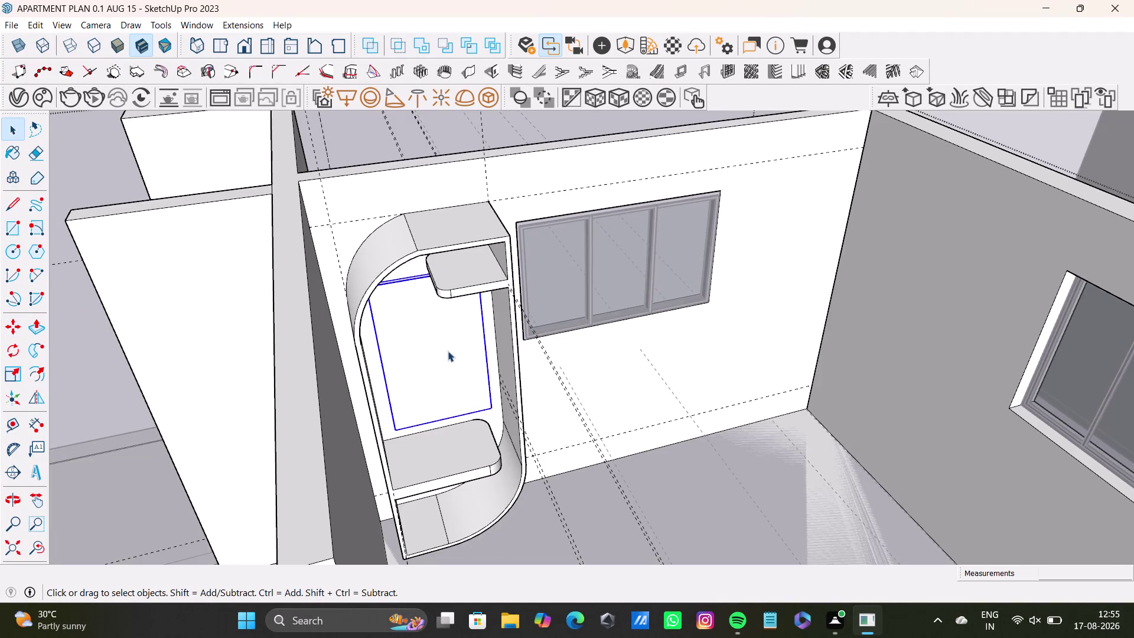
Orbit around the curved shelf unit, then exit its group editing.
middle_drag(590, 331, 486, 353)
middle_drag(538, 346, 406, 364)
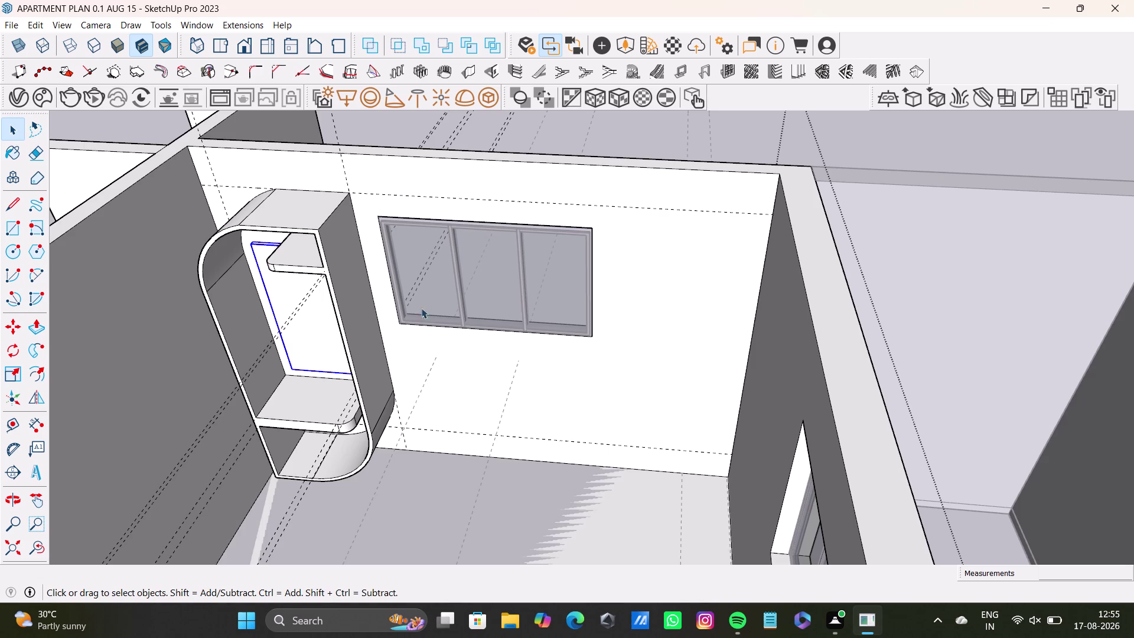
scroll(down, 3)
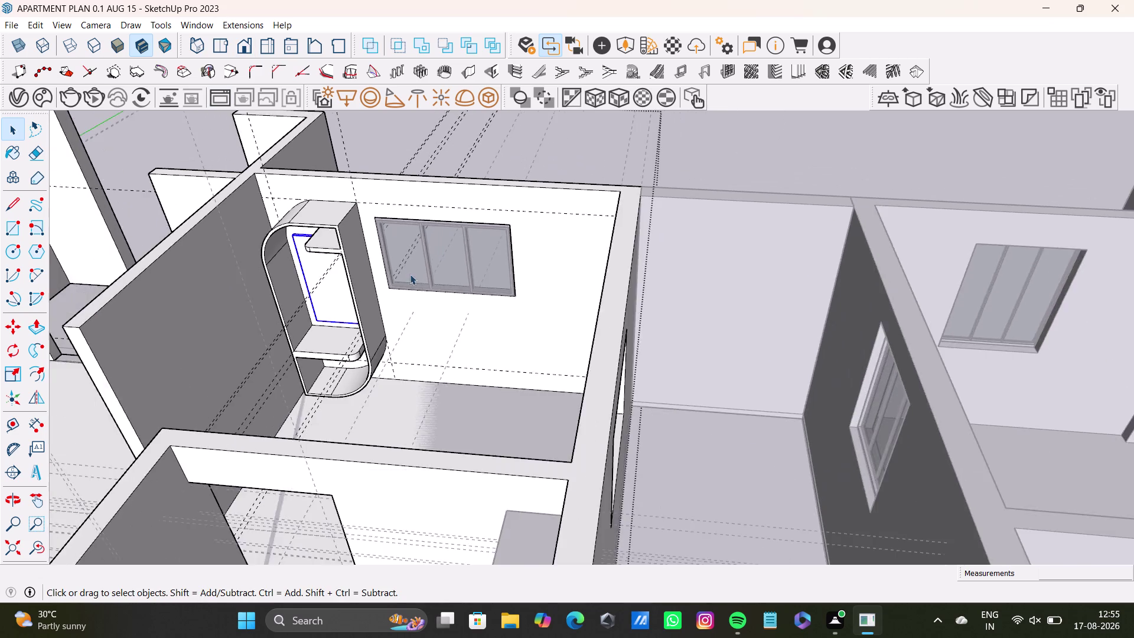
middle_drag(409, 277, 609, 305)
scroll(up, 3)
middle_drag(598, 314, 624, 365)
scroll(down, 3)
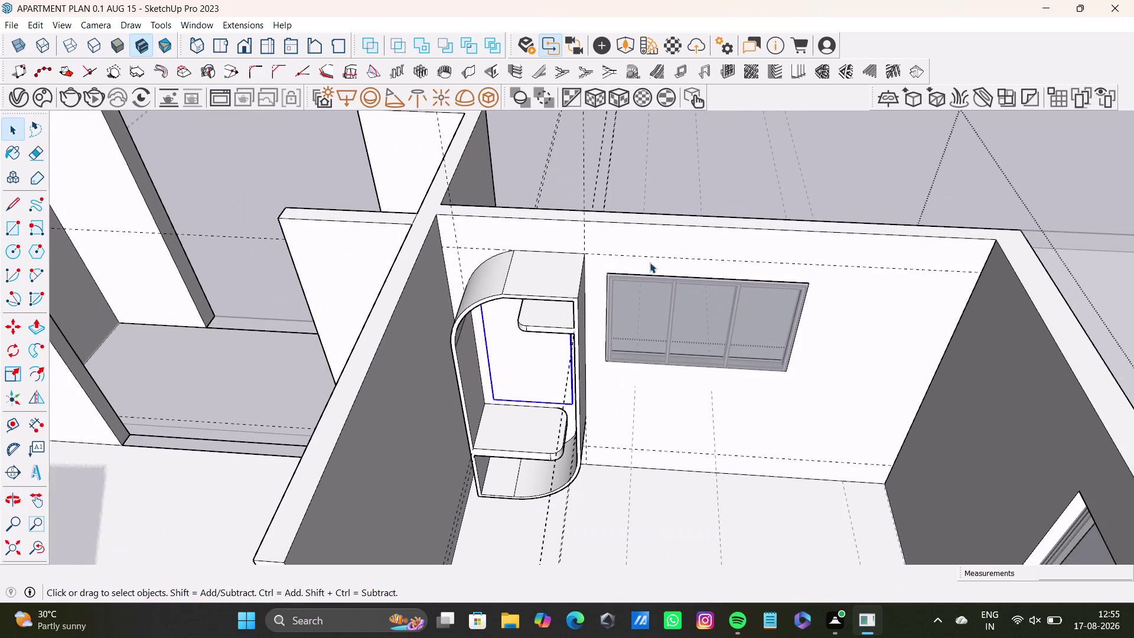
key(space)
double_click(707, 165)
Reframe the view over the whole shelf room and open the Edit menu.
middle_drag(638, 366, 581, 343)
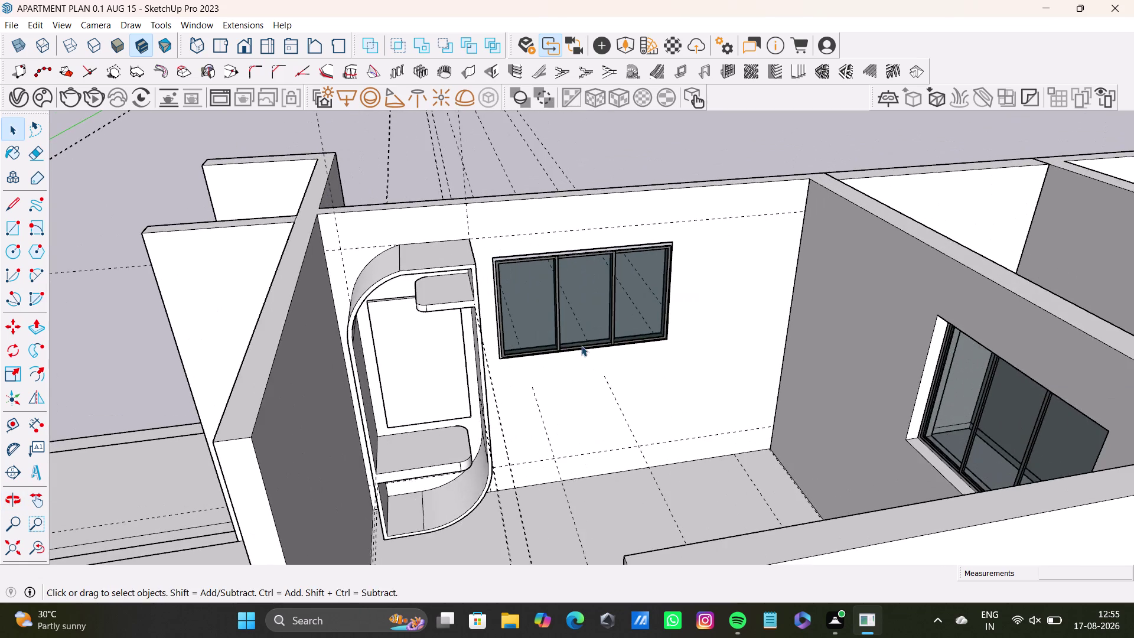
middle_drag(581, 345, 586, 396)
scroll(up, 3)
middle_drag(482, 422, 468, 370)
middle_drag(670, 412, 638, 420)
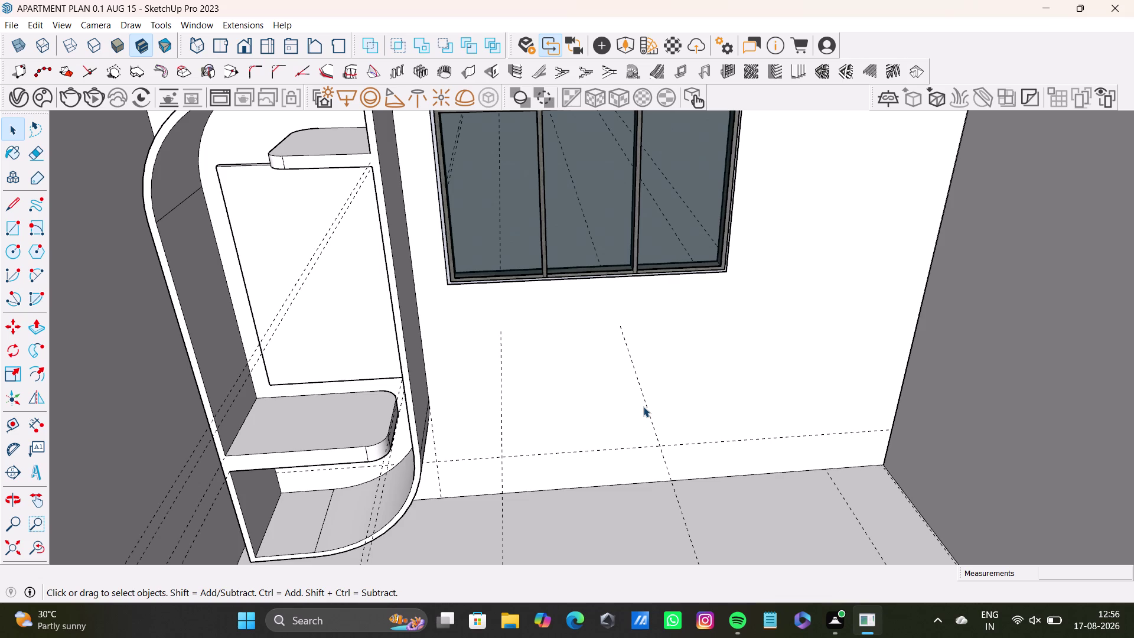
scroll(down, 3)
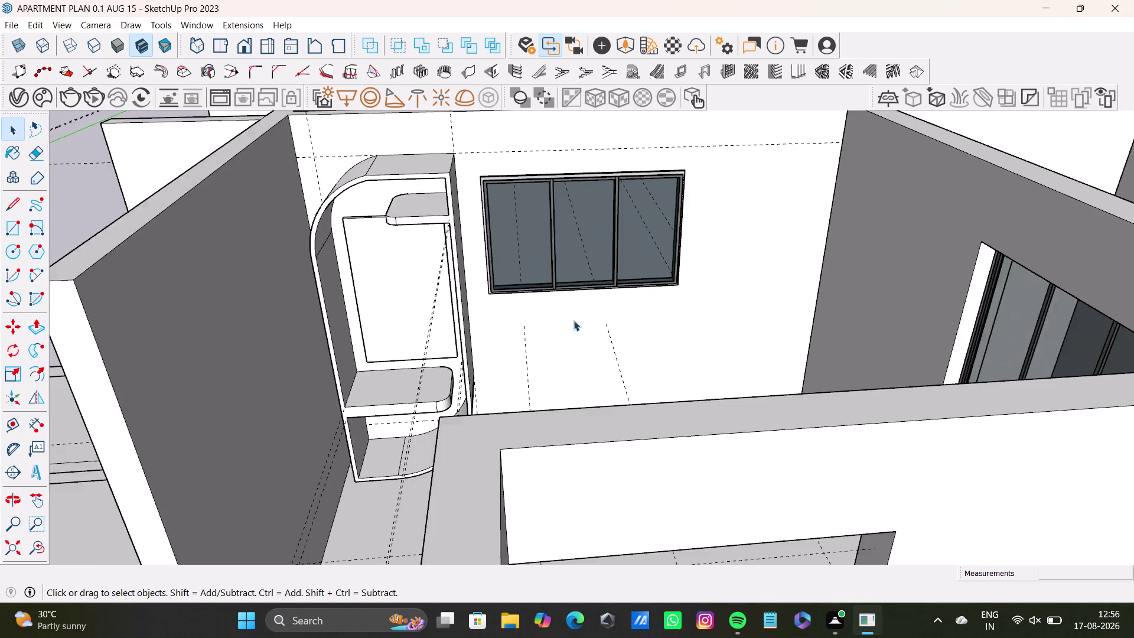
scroll(down, 3)
middle_drag(575, 321, 657, 330)
middle_drag(660, 345, 670, 466)
scroll(up, 3)
middle_drag(678, 305, 608, 348)
middle_drag(710, 350, 635, 356)
drag(30, 21, 37, 20)
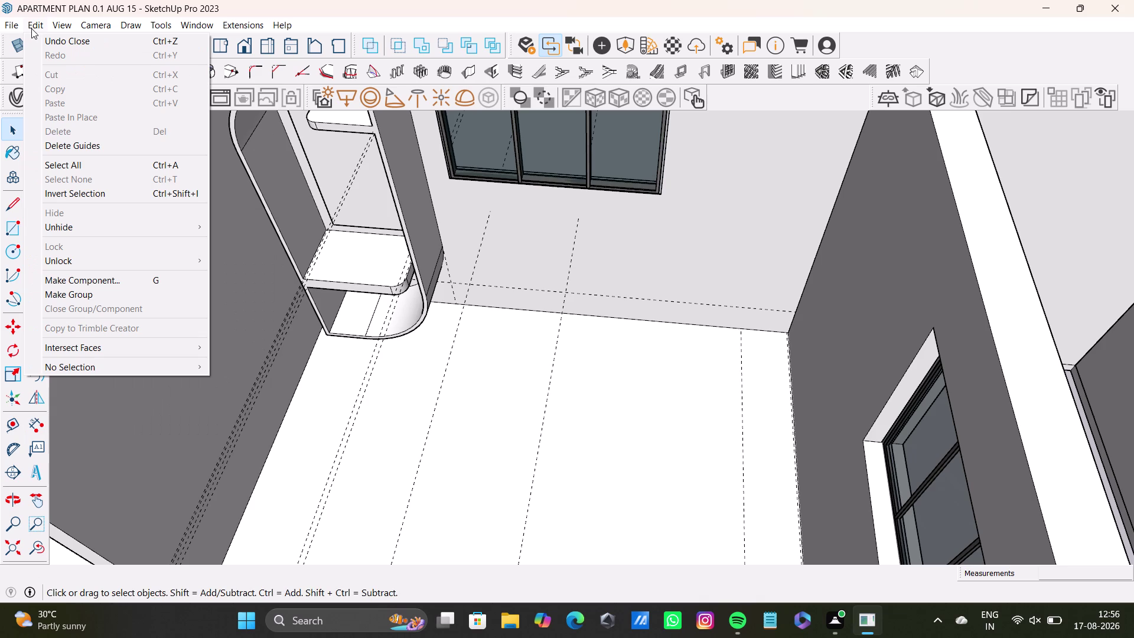
Delete all guides, then orbit out to check the apartment without them.
click(78, 148)
key(space)
scroll(down, 3)
middle_drag(422, 313, 437, 325)
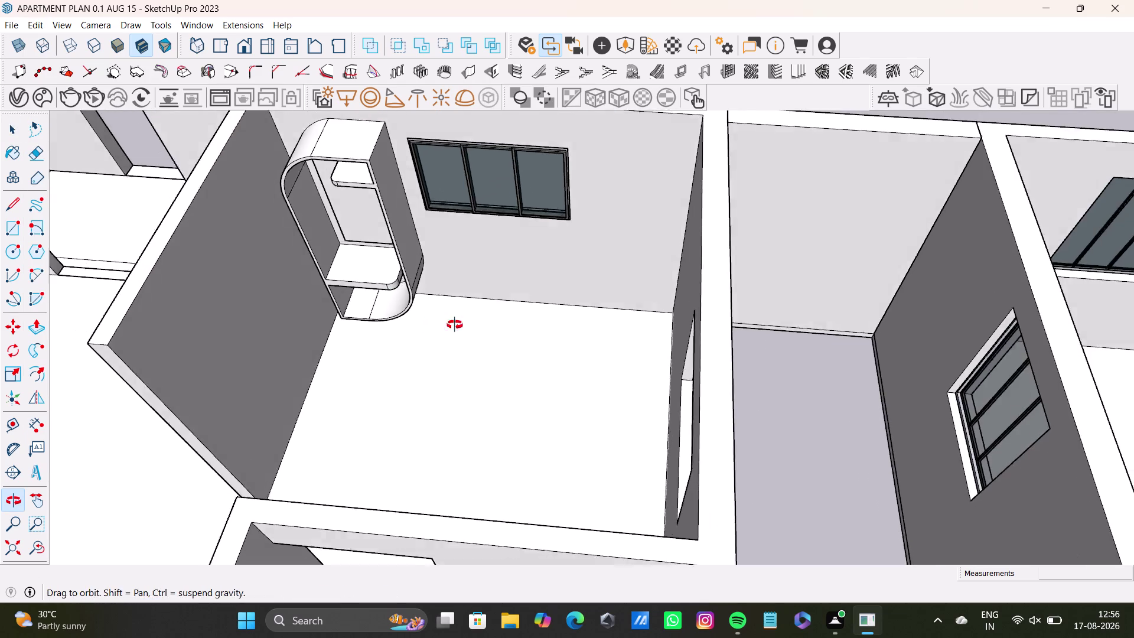
middle_drag(436, 326, 589, 302)
scroll(down, 3)
middle_drag(576, 317, 617, 196)
middle_drag(641, 310, 752, 317)
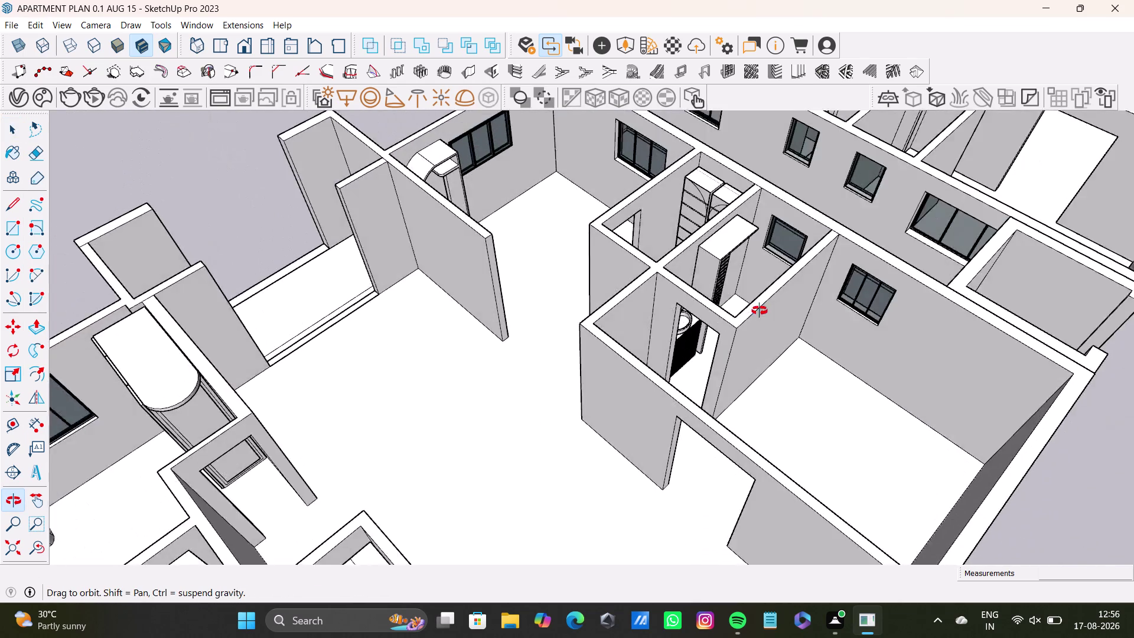
middle_drag(752, 317, 308, 272)
scroll(down, 3)
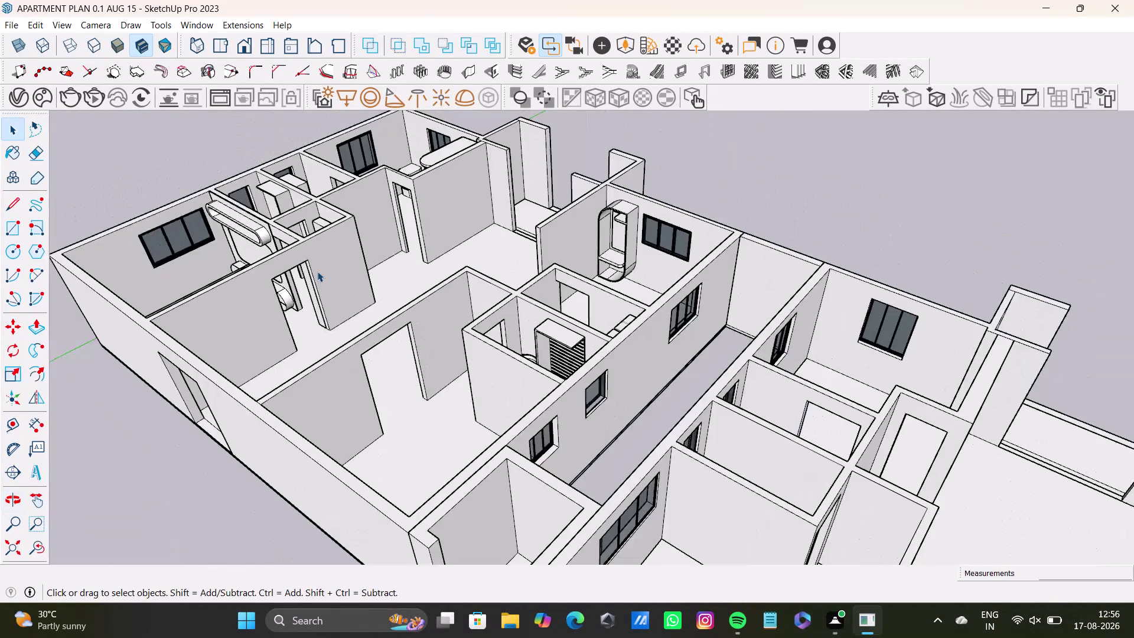
Orbit over the bathroom and central rooms toward the shelf room.
middle_drag(314, 270, 523, 299)
scroll(up, 3)
middle_drag(476, 279, 707, 446)
scroll(down, 3)
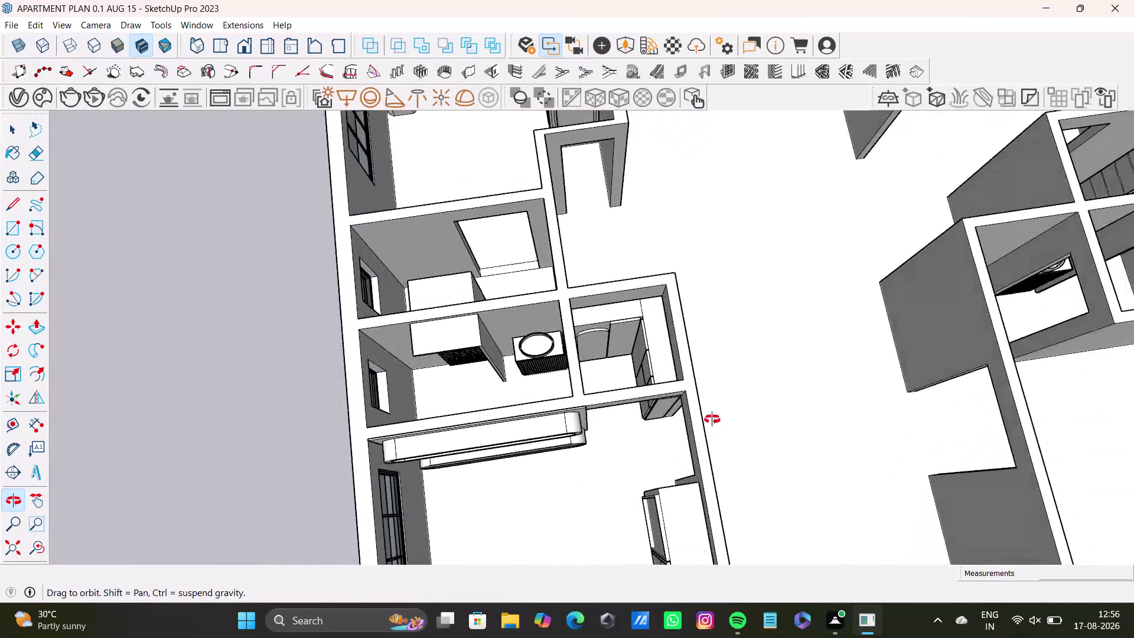
middle_drag(707, 447, 519, 419)
middle_drag(550, 291, 494, 446)
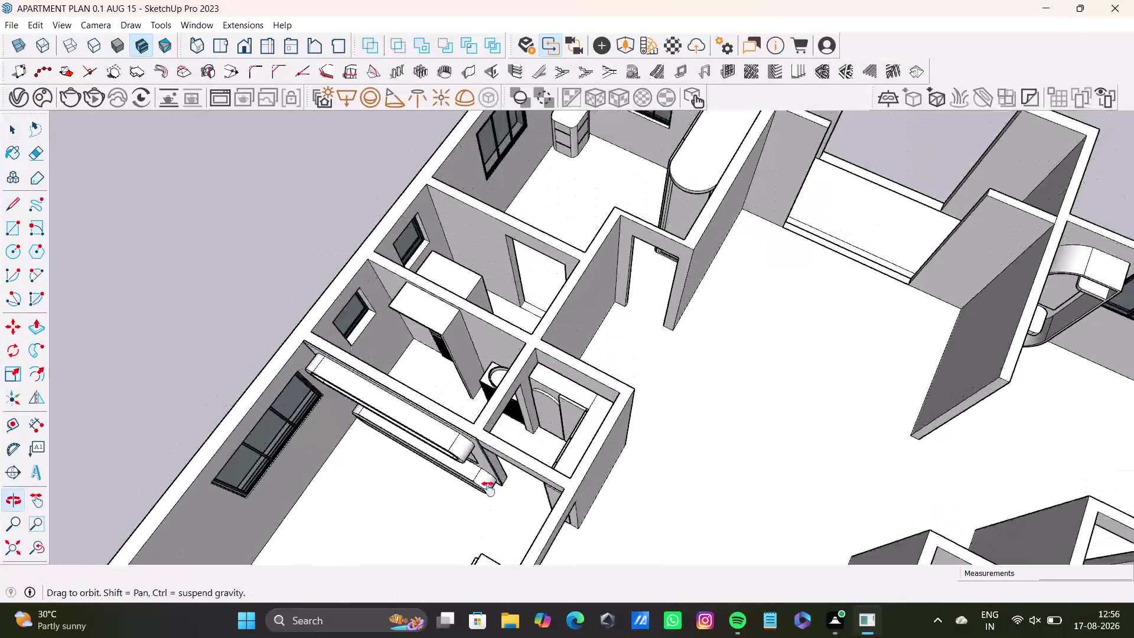
middle_drag(494, 446, 487, 496)
scroll(up, 3)
middle_drag(610, 237, 628, 203)
middle_drag(529, 369, 653, 257)
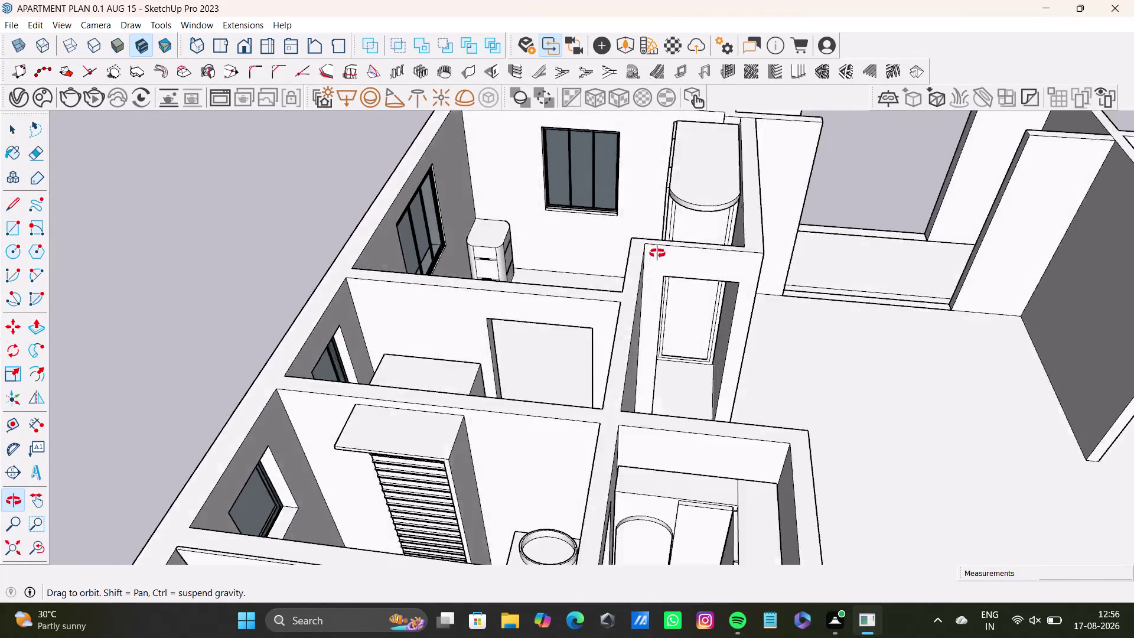
Orbit to view the walls from the side and look down into the rooms.
middle_drag(653, 257, 570, 506)
middle_drag(544, 396, 290, 475)
middle_drag(295, 466, 442, 395)
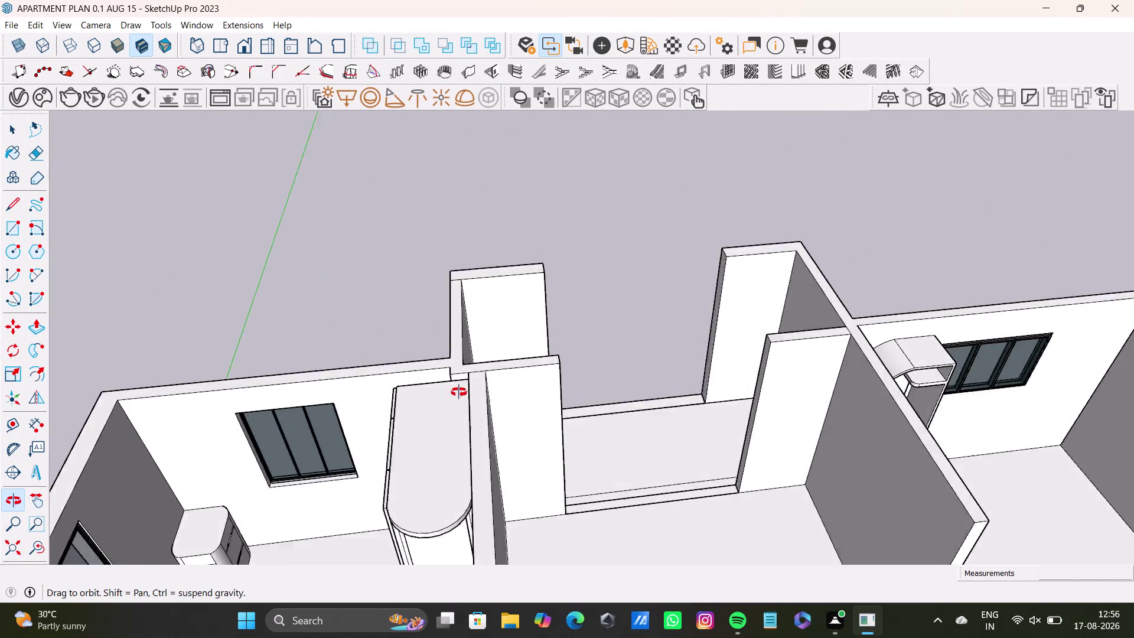
middle_drag(442, 395, 606, 311)
middle_drag(531, 460, 987, 454)
middle_drag(961, 394, 723, 490)
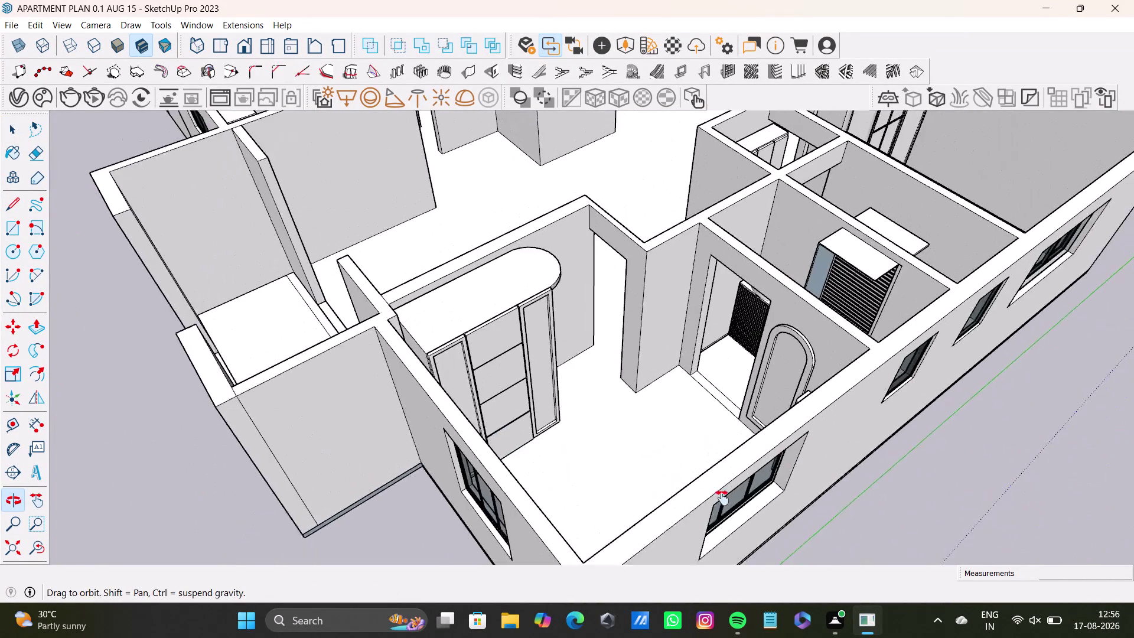
Orbit over the bathroom fixtures and back out to the full apartment.
middle_drag(722, 490, 716, 536)
middle_drag(717, 536, 263, 507)
middle_drag(572, 425, 457, 554)
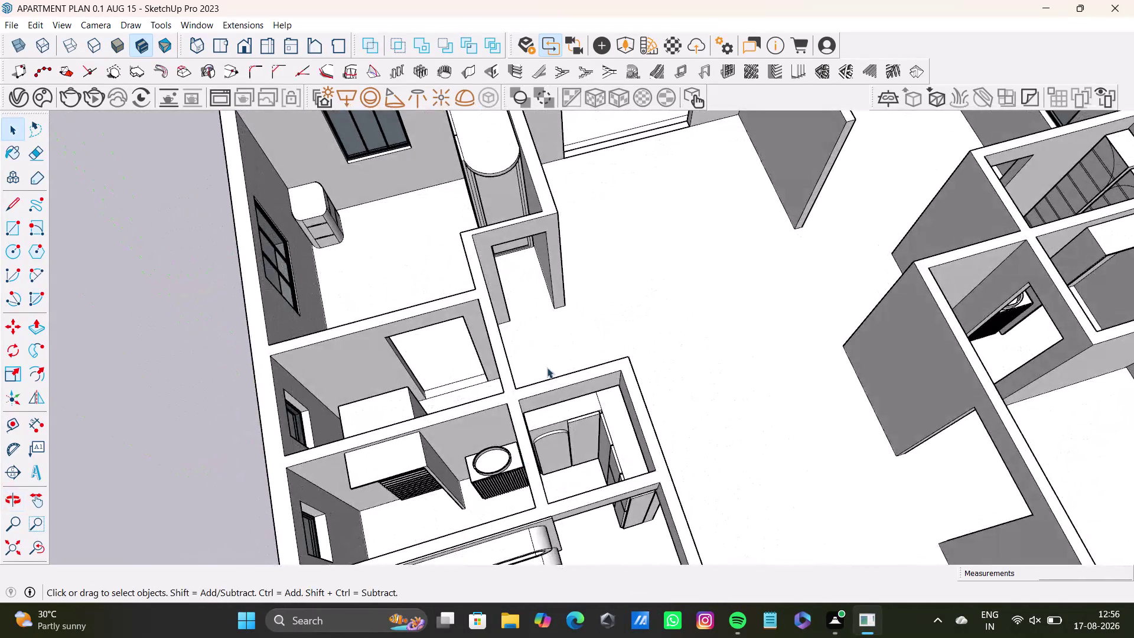
scroll(down, 3)
middle_drag(586, 334, 206, 421)
middle_drag(382, 397, 127, 374)
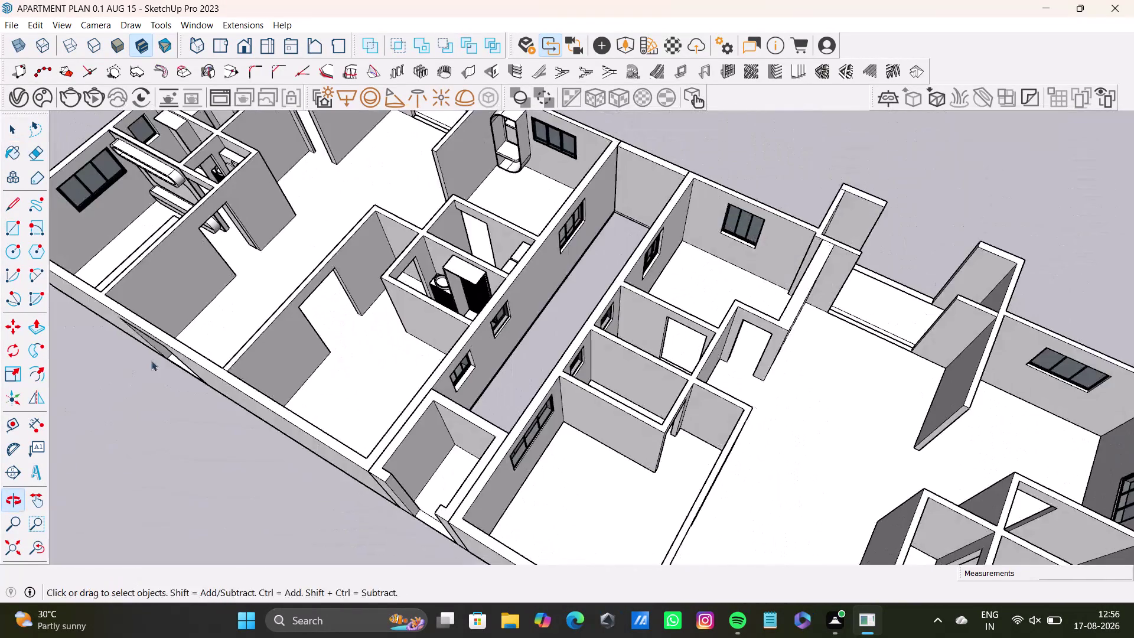
middle_drag(206, 332, 280, 280)
middle_drag(468, 359, 648, 344)
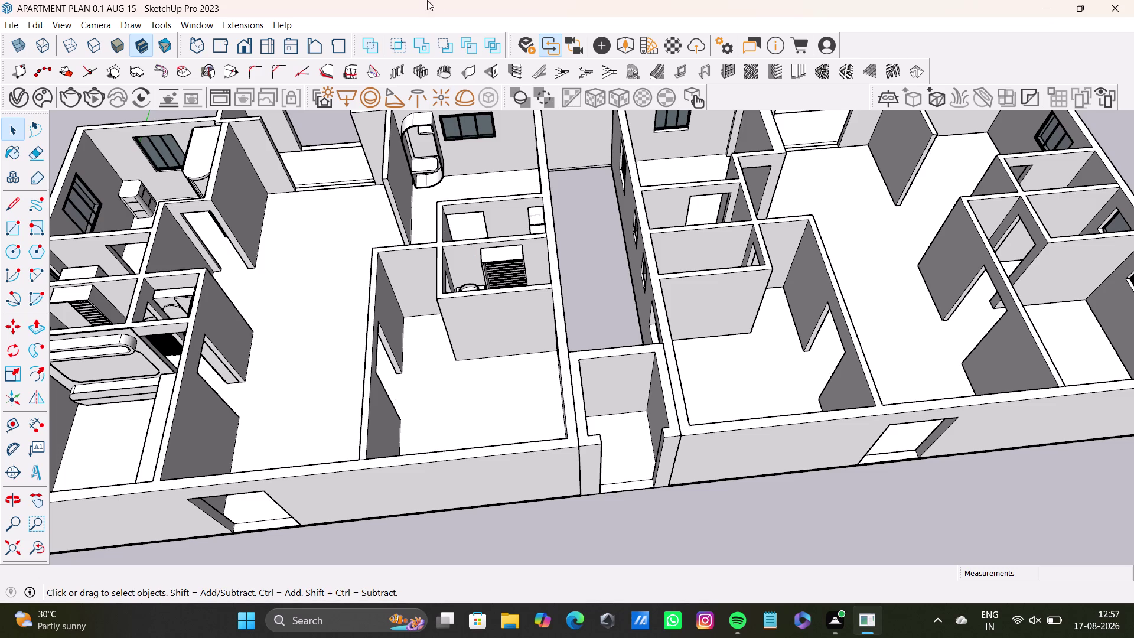
Orbit back toward the room with the curved shelf.
scroll(up, 3)
scroll(up, 3)
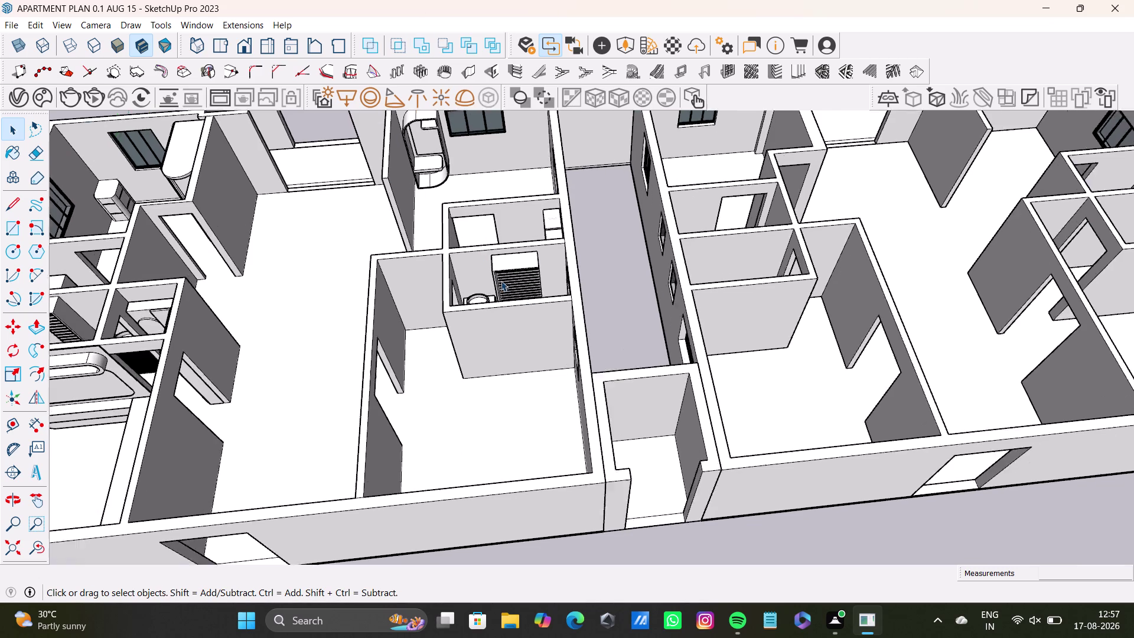
scroll(up, 3)
middle_drag(489, 229, 611, 423)
middle_drag(618, 374, 805, 446)
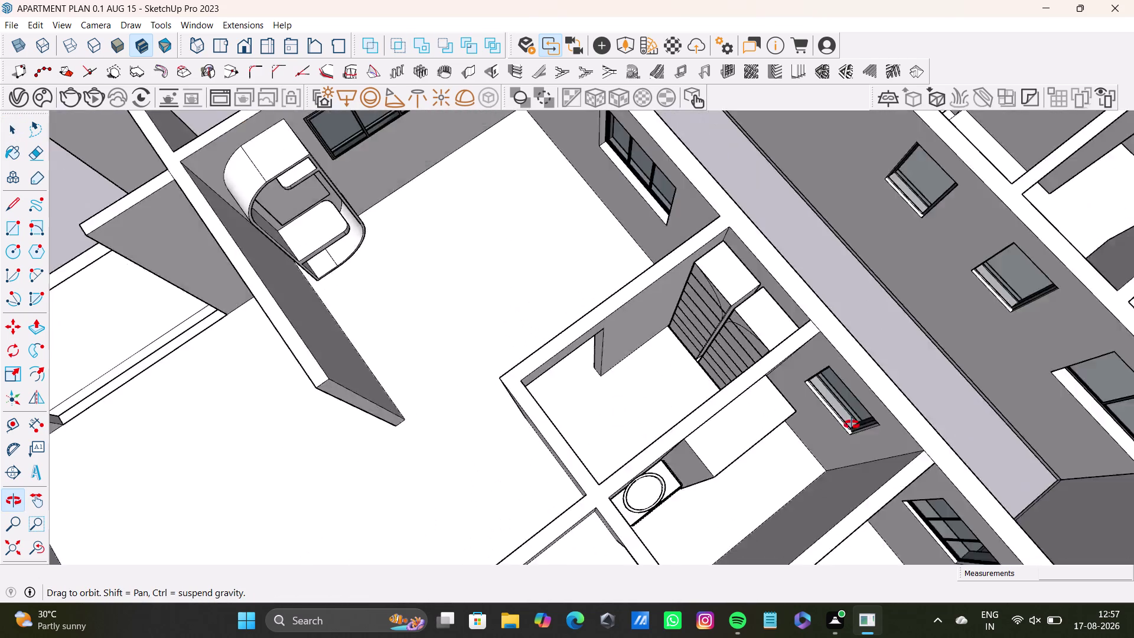
middle_drag(805, 447, 932, 382)
scroll(down, 3)
middle_drag(732, 347, 642, 394)
middle_drag(648, 391, 432, 408)
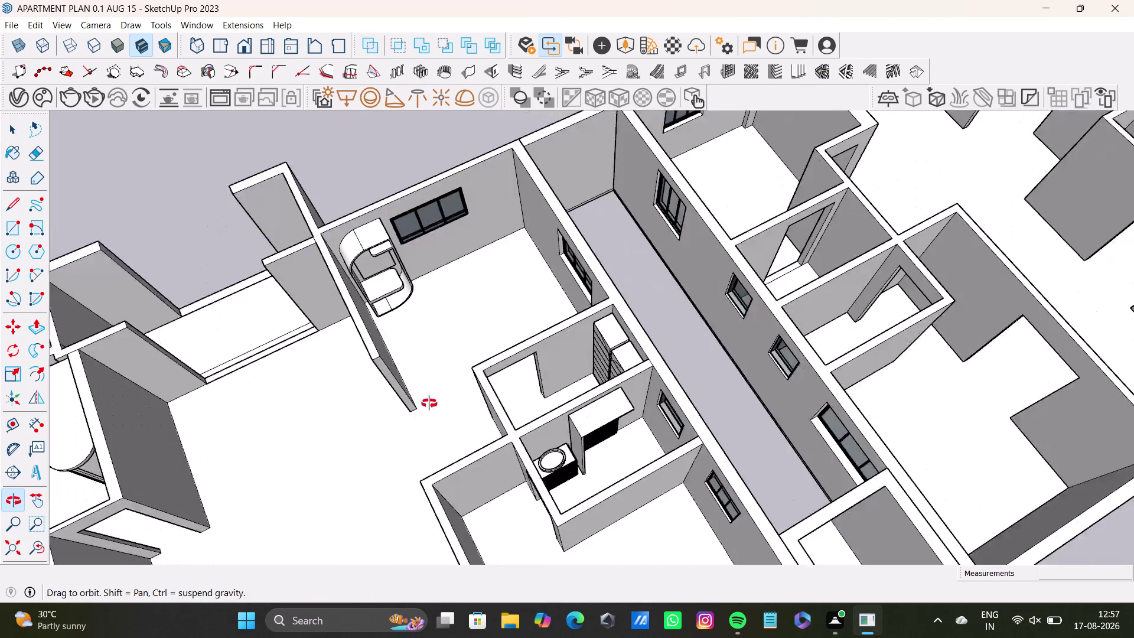
middle_drag(433, 408, 428, 397)
middle_drag(482, 315, 520, 442)
Frame the shelf room and move in close to its window wall.
scroll(up, 3)
middle_drag(497, 424, 375, 411)
scroll(up, 3)
middle_drag(485, 350, 485, 361)
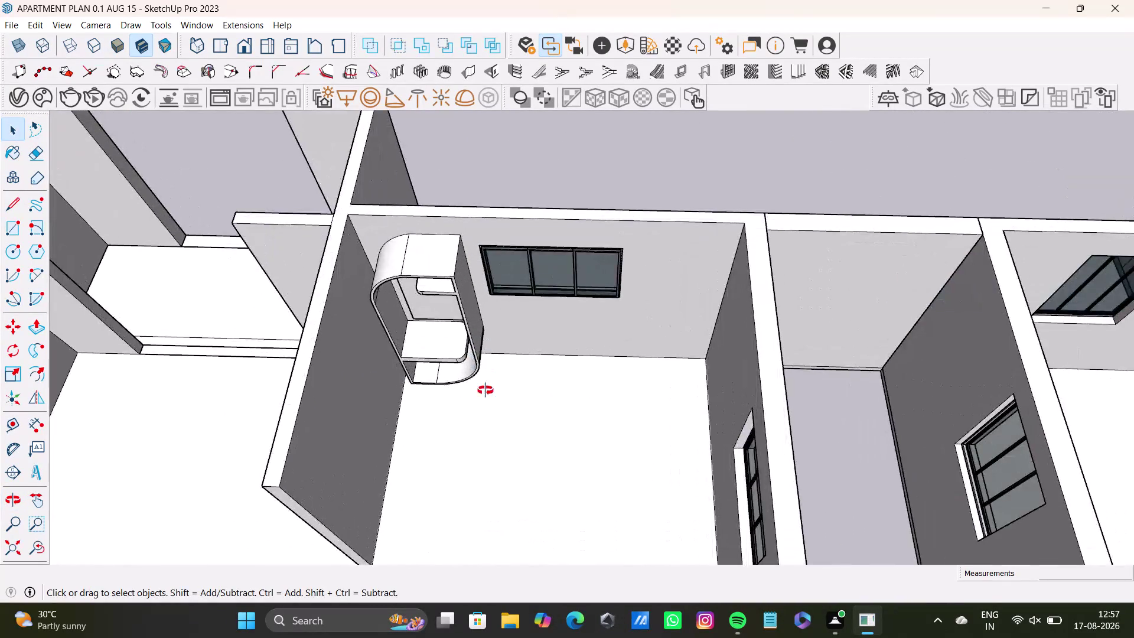
middle_drag(485, 361, 587, 315)
middle_drag(586, 312, 500, 340)
middle_drag(529, 377, 512, 290)
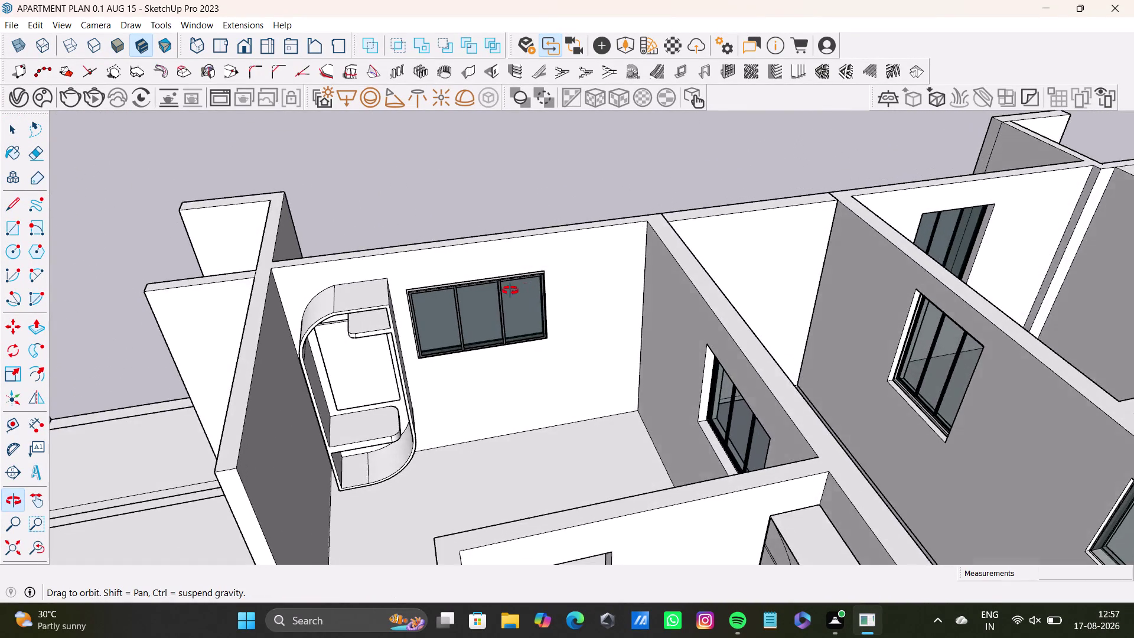
middle_drag(512, 290, 509, 291)
scroll(up, 3)
middle_drag(545, 414, 555, 404)
middle_drag(574, 433, 561, 400)
Open the room's walls group for editing and pick the back wall and floor faces.
double_click(548, 311)
double_click(554, 309)
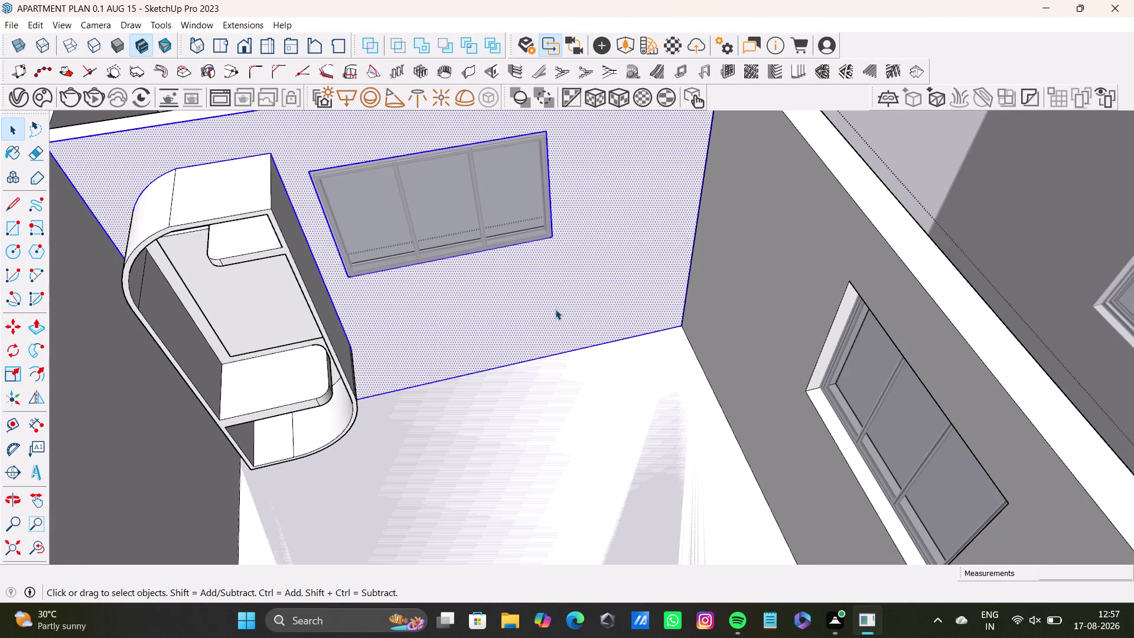
double_click(523, 437)
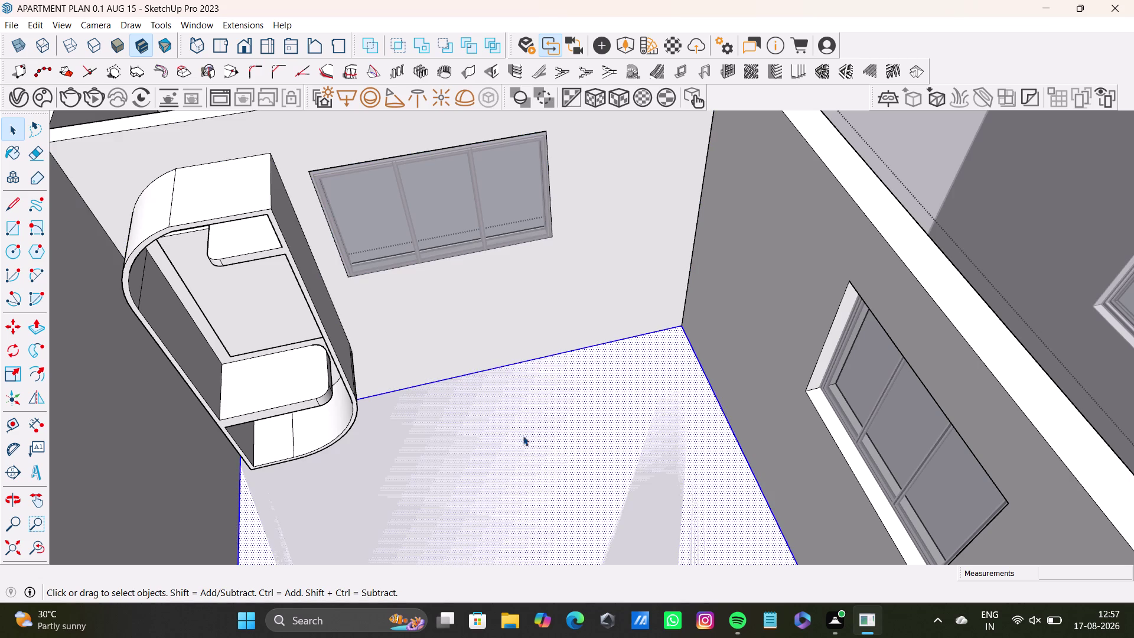
middle_drag(580, 446, 637, 386)
middle_drag(766, 435, 632, 474)
middle_drag(646, 453, 715, 416)
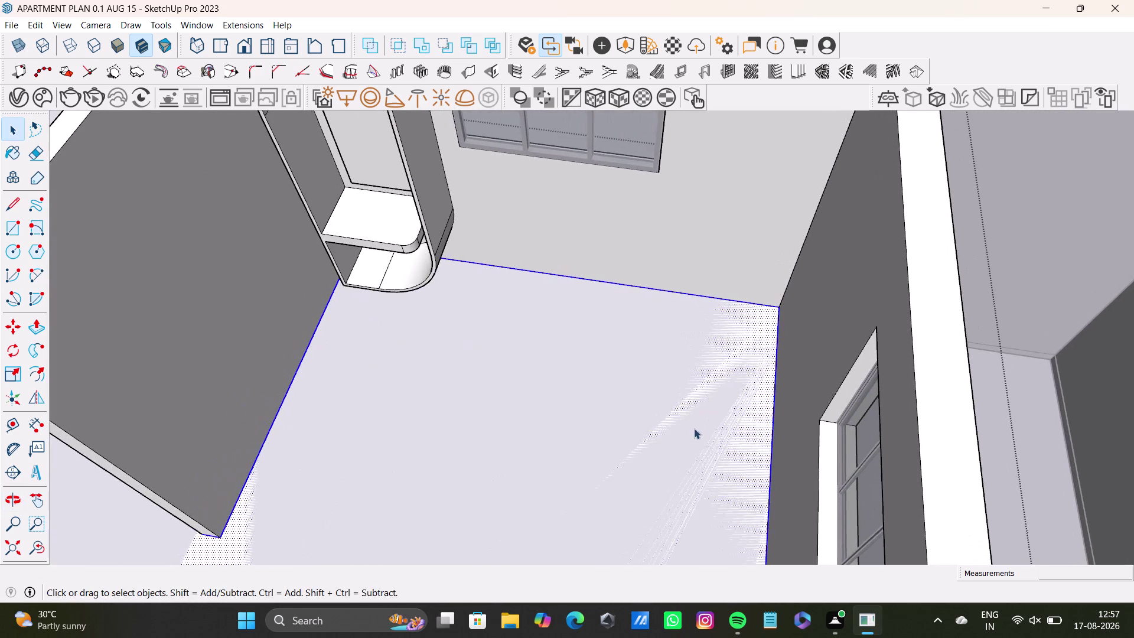
middle_drag(707, 421, 750, 378)
middle_drag(627, 349, 642, 424)
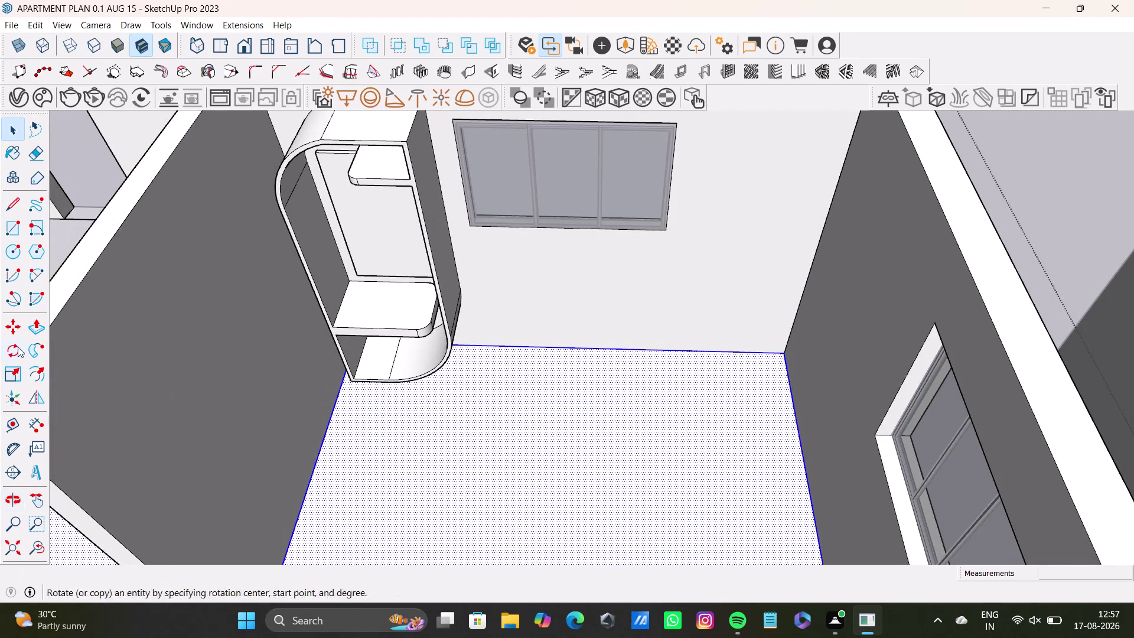
Place a Tape Measure guide off the back wall edge.
click(16, 421)
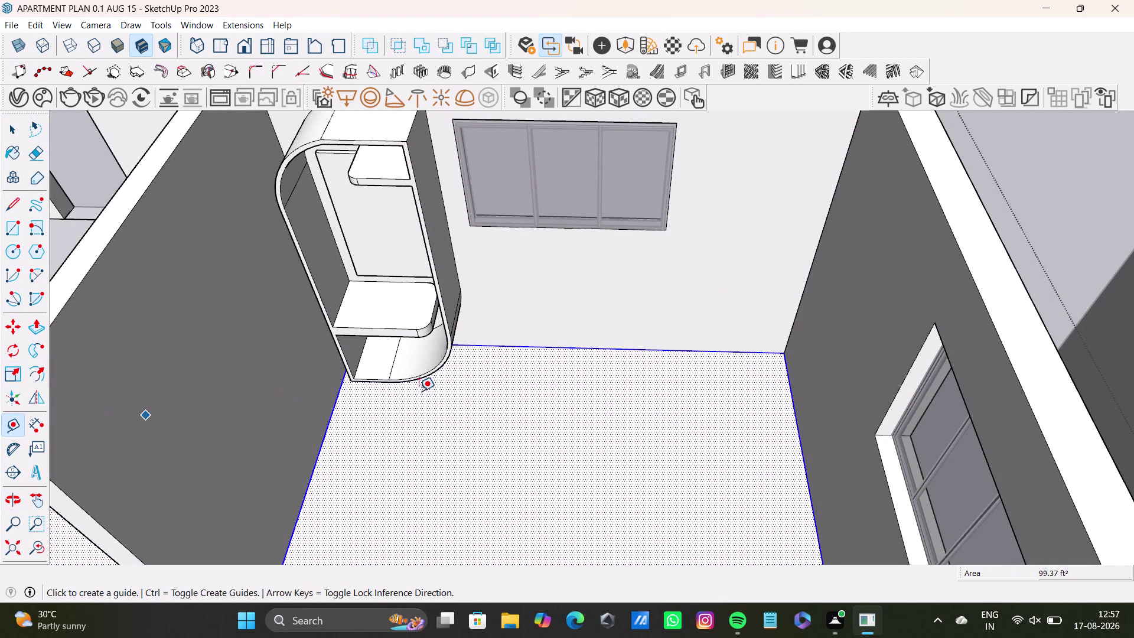
click(458, 264)
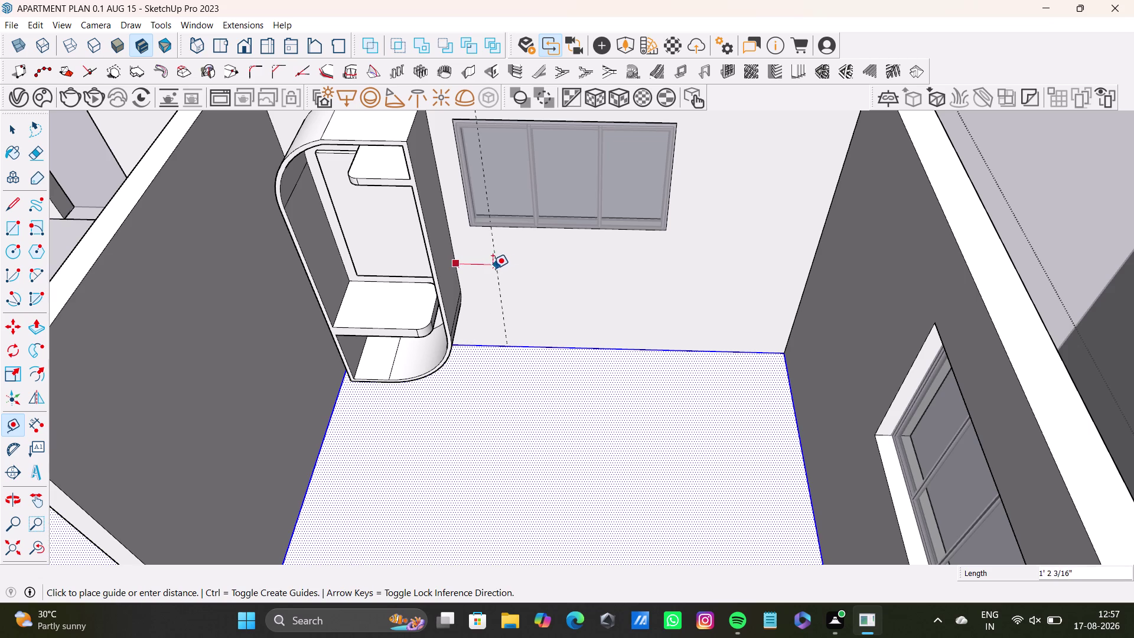
click(476, 270)
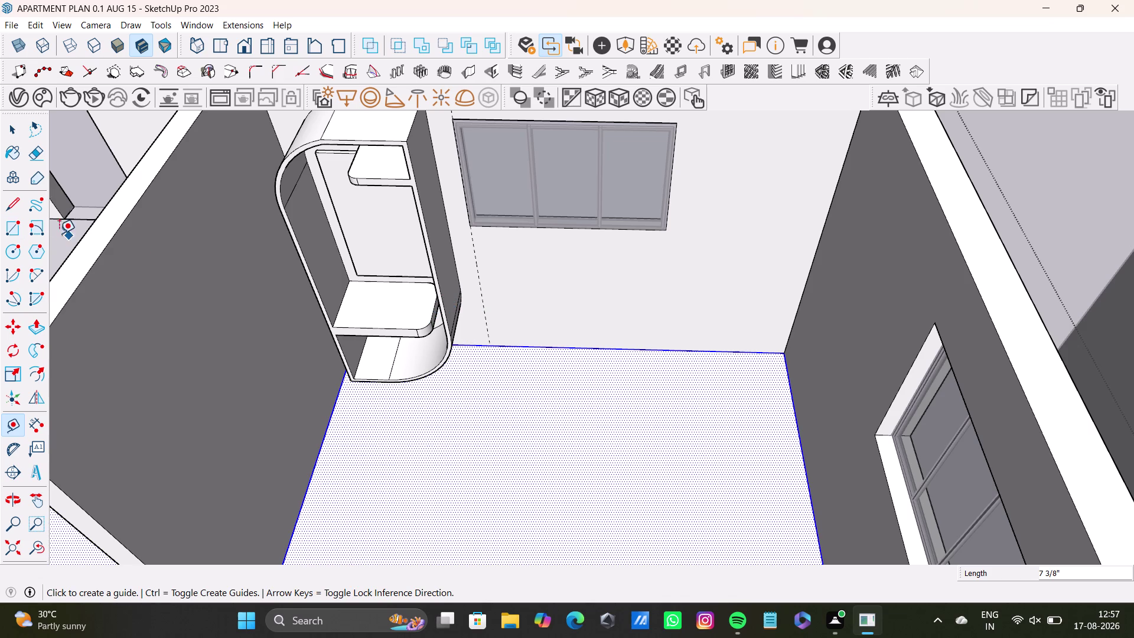
click(8, 228)
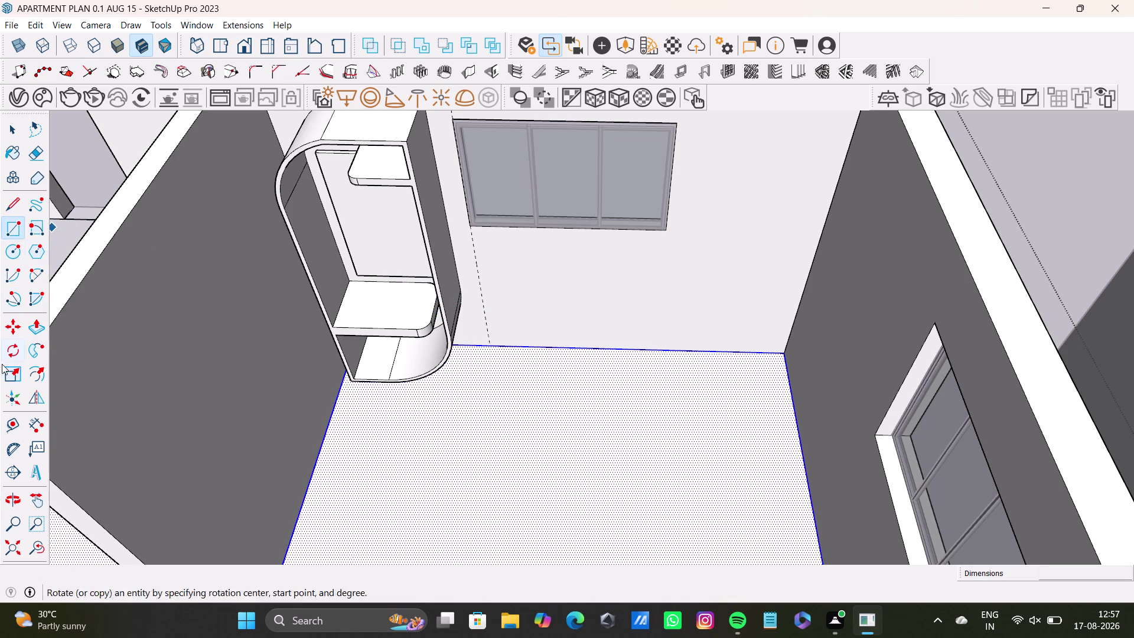
drag(13, 427, 26, 426)
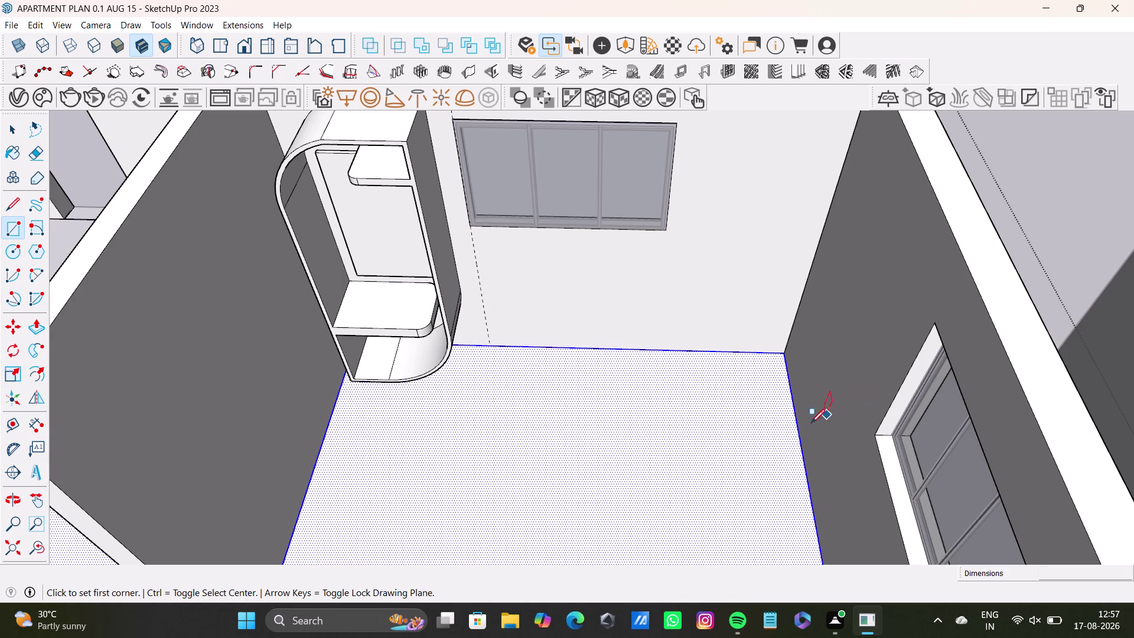
click(801, 429)
key(space)
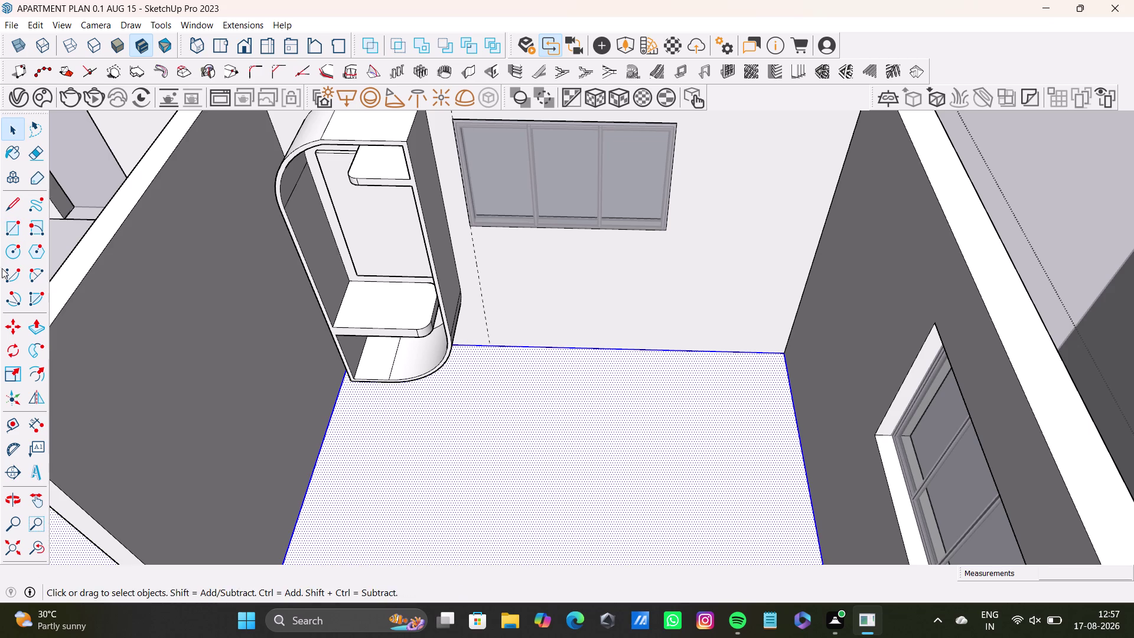
Place a guide line across the floor beside the curved shelf.
drag(10, 429, 32, 425)
drag(15, 427, 20, 426)
drag(793, 407, 763, 409)
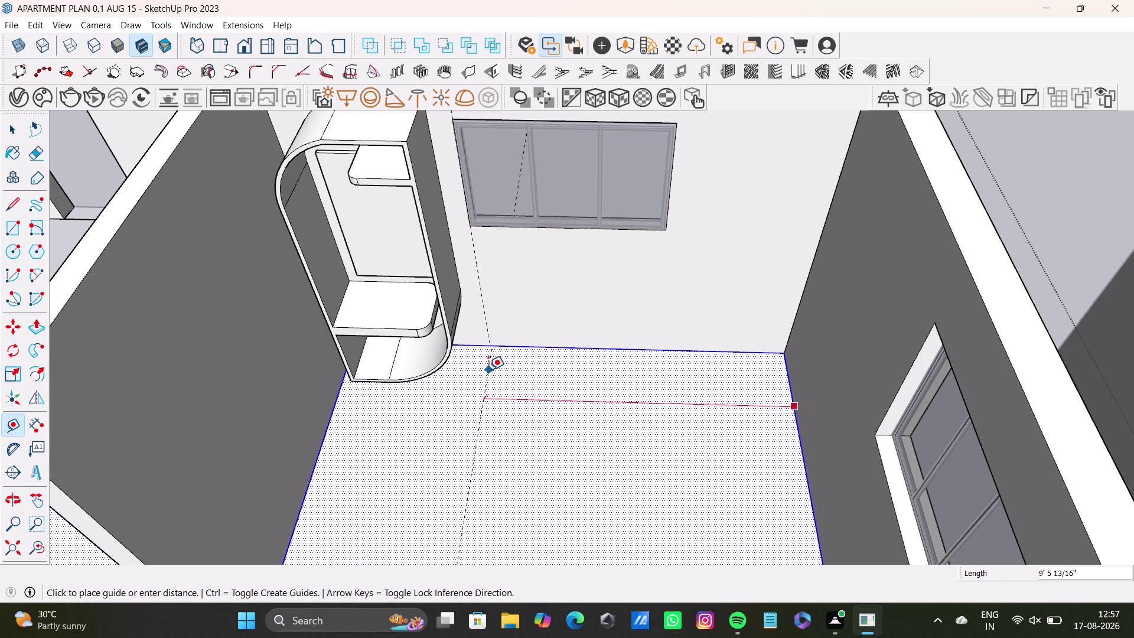
click(486, 368)
scroll(down, 3)
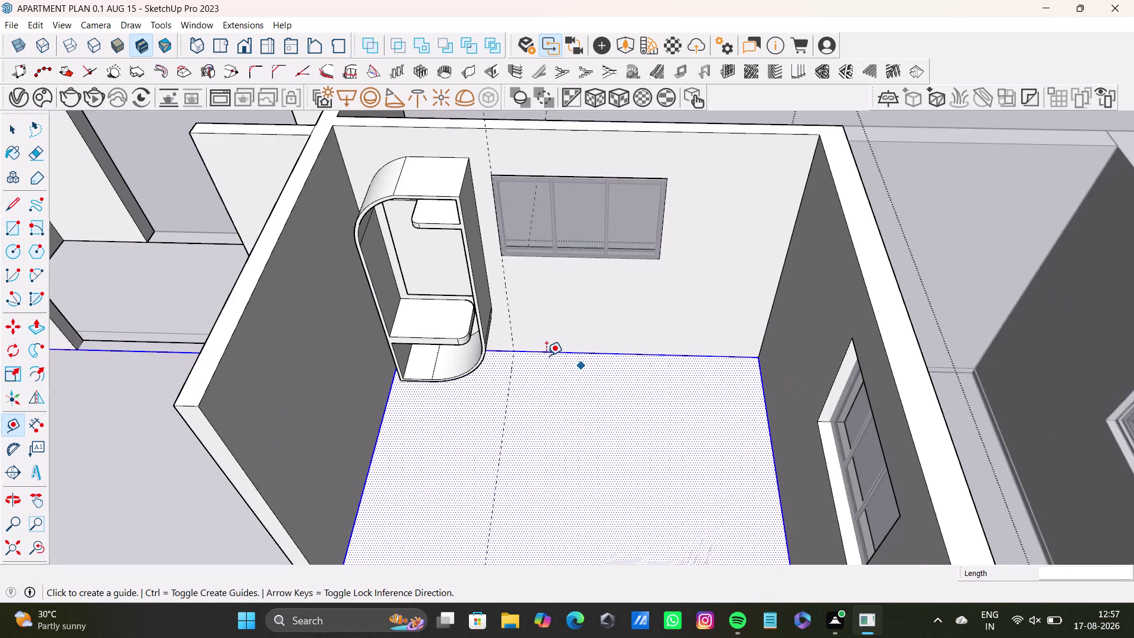
scroll(up, 3)
middle_drag(576, 345, 644, 367)
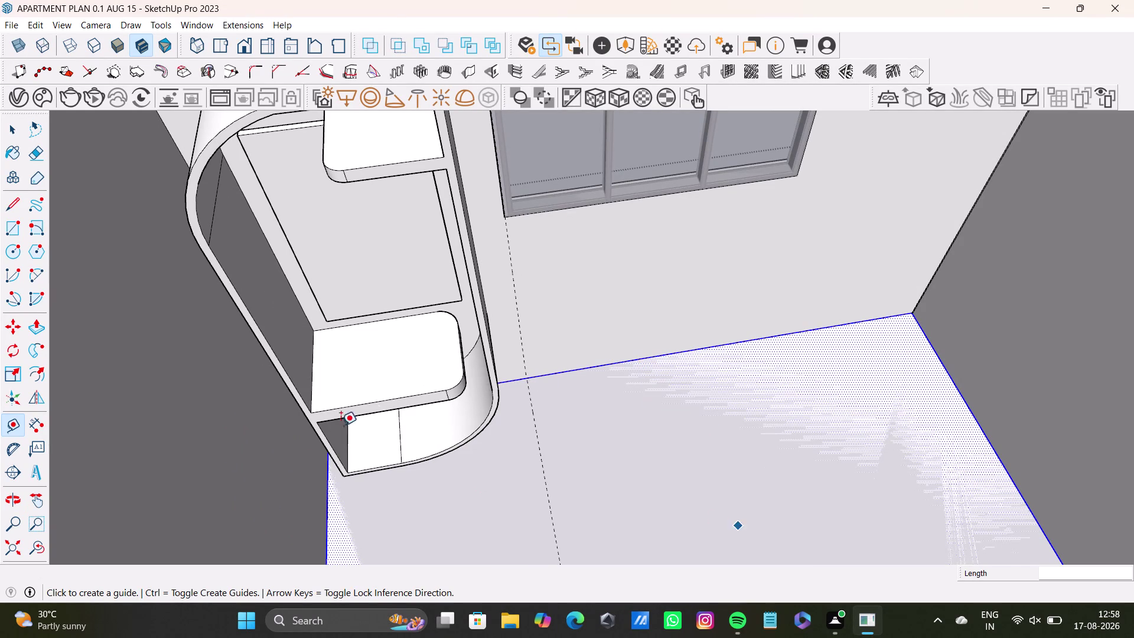
scroll(up, 3)
scroll(down, 3)
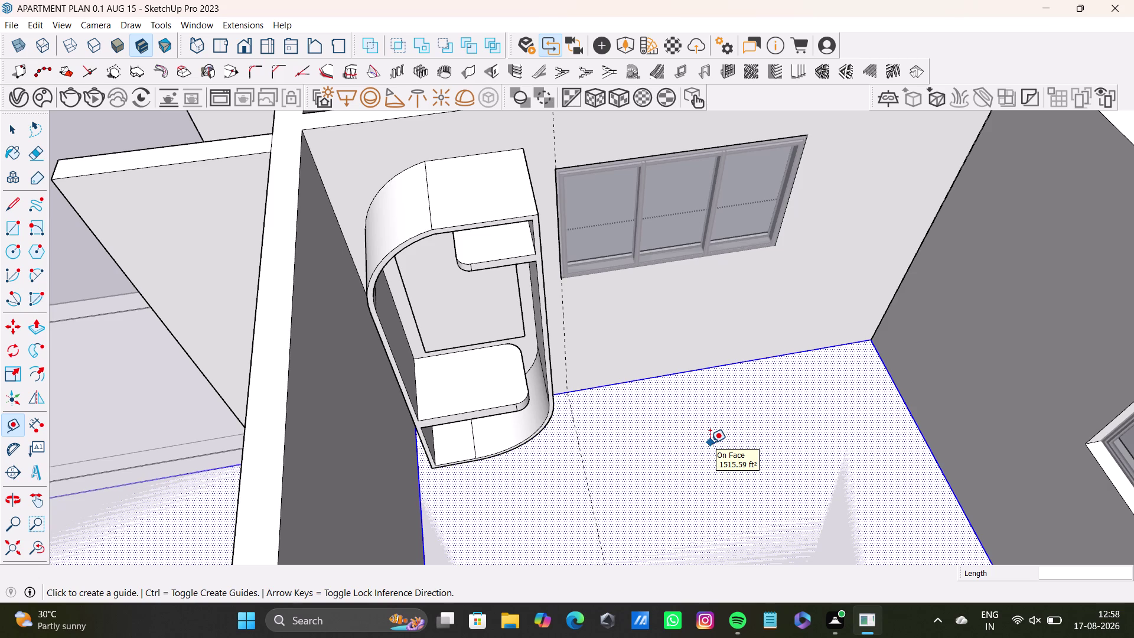
scroll(up, 3)
scroll(down, 3)
scroll(down, 3)
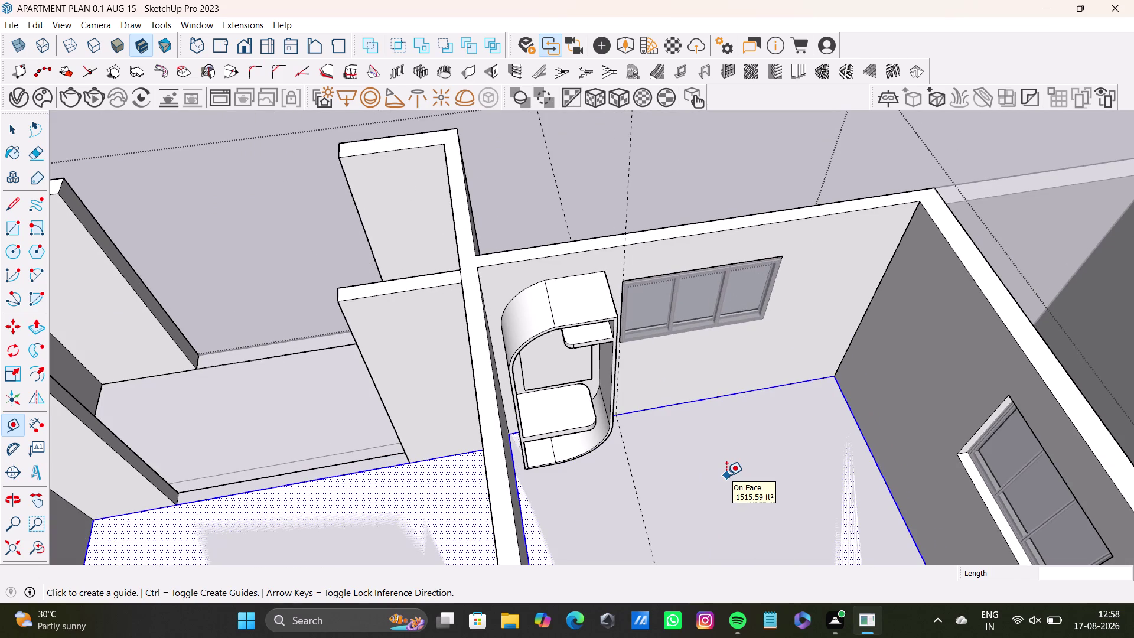
scroll(down, 3)
scroll(up, 3)
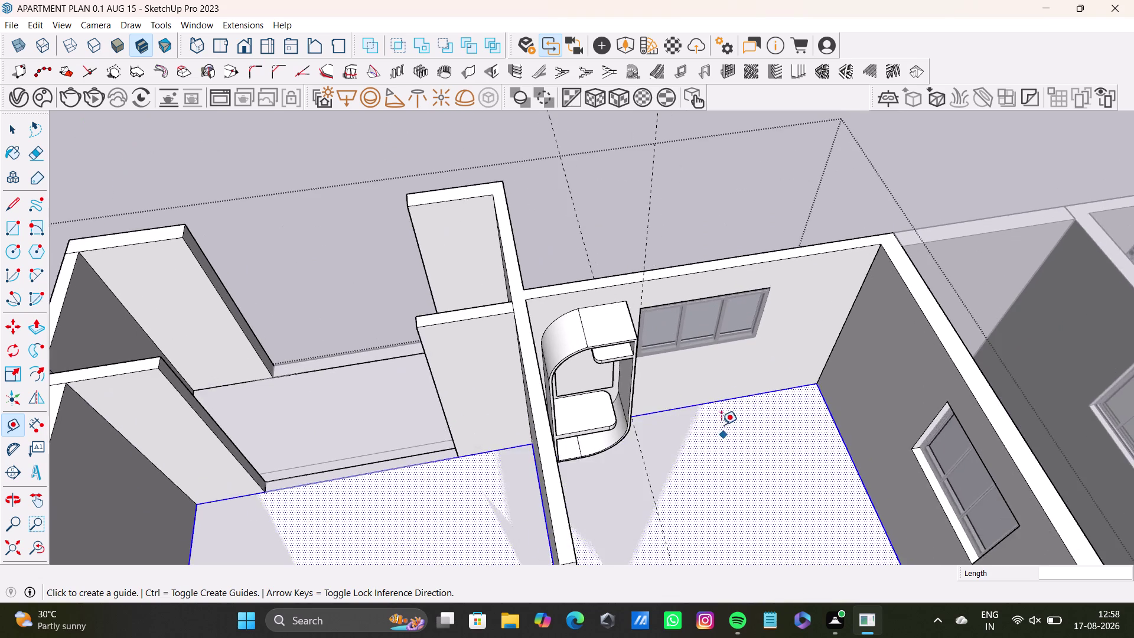
scroll(up, 3)
middle_drag(708, 426, 687, 431)
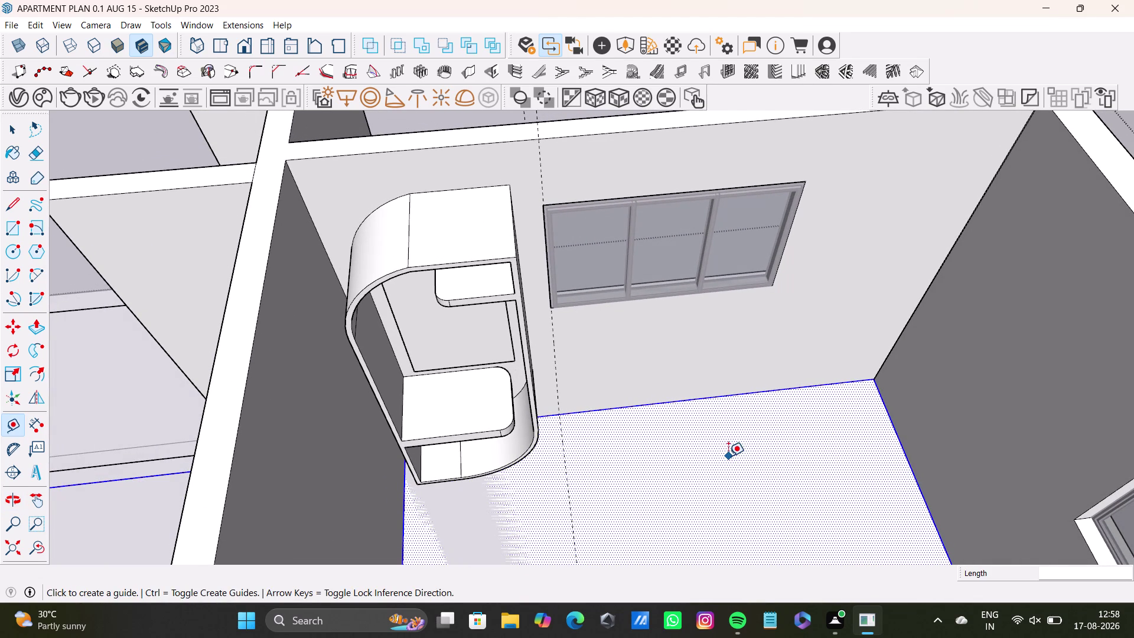
scroll(down, 3)
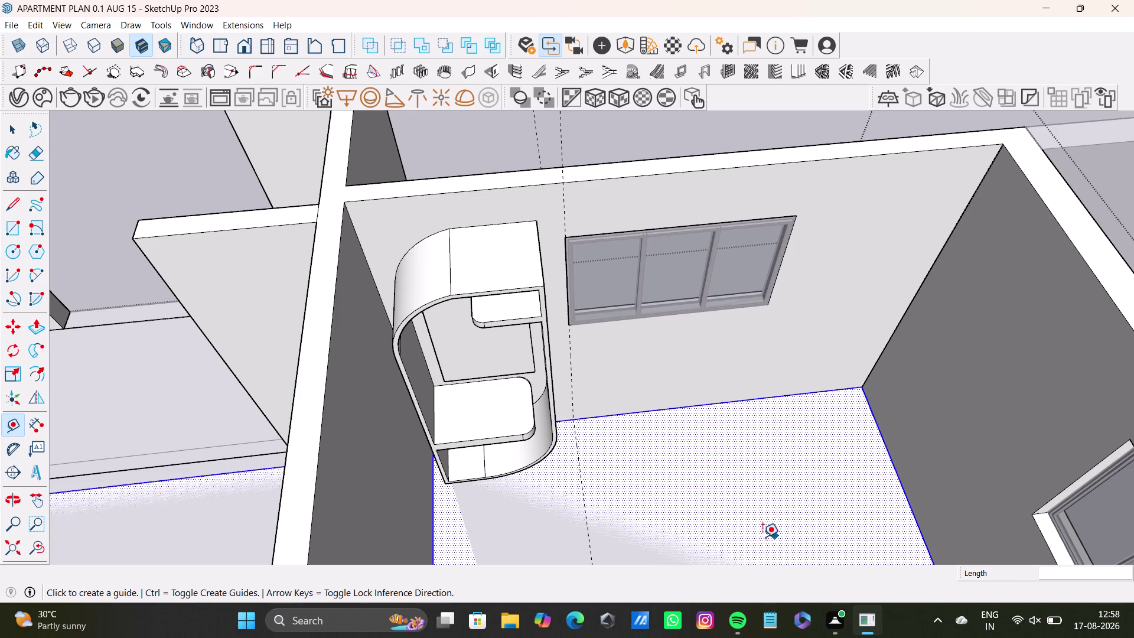
scroll(down, 3)
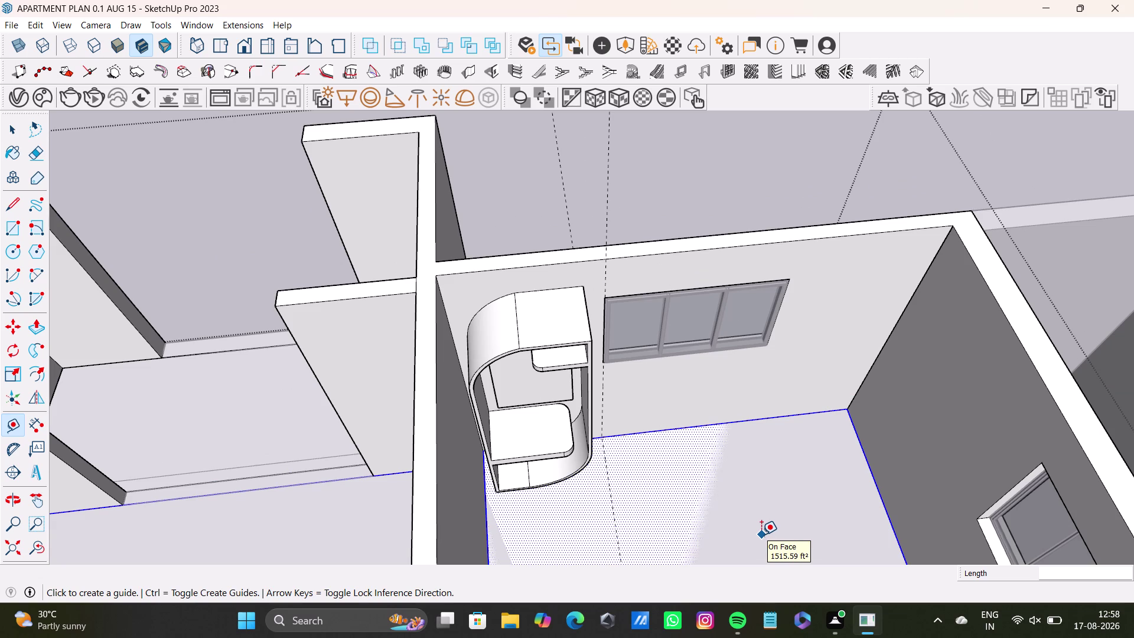
scroll(up, 3)
scroll(down, 3)
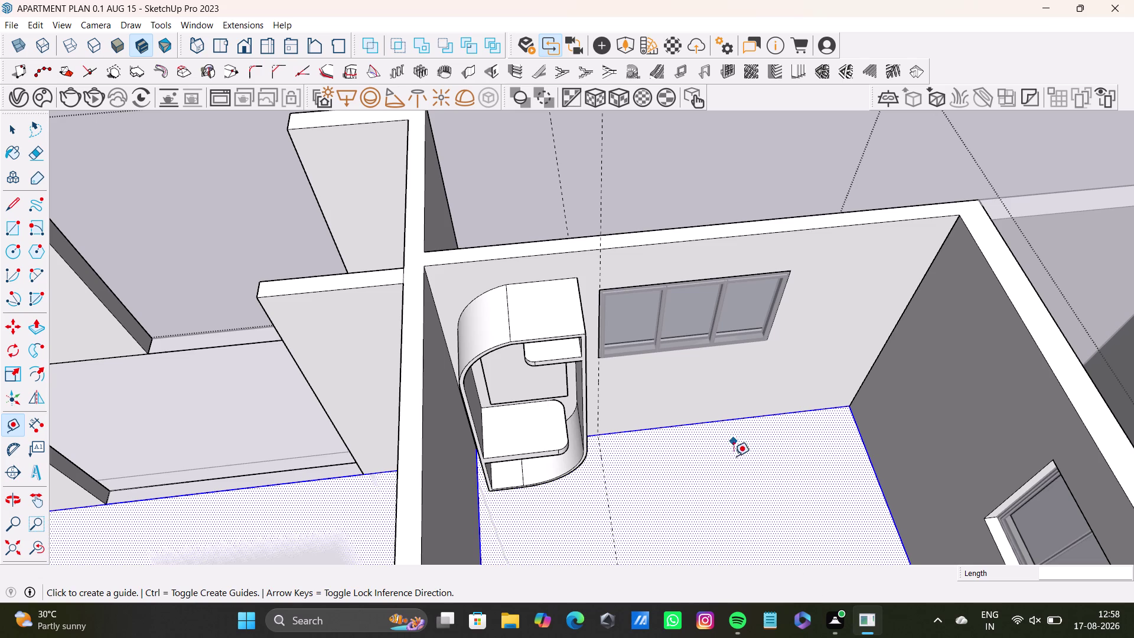
scroll(down, 3)
middle_drag(731, 464, 678, 332)
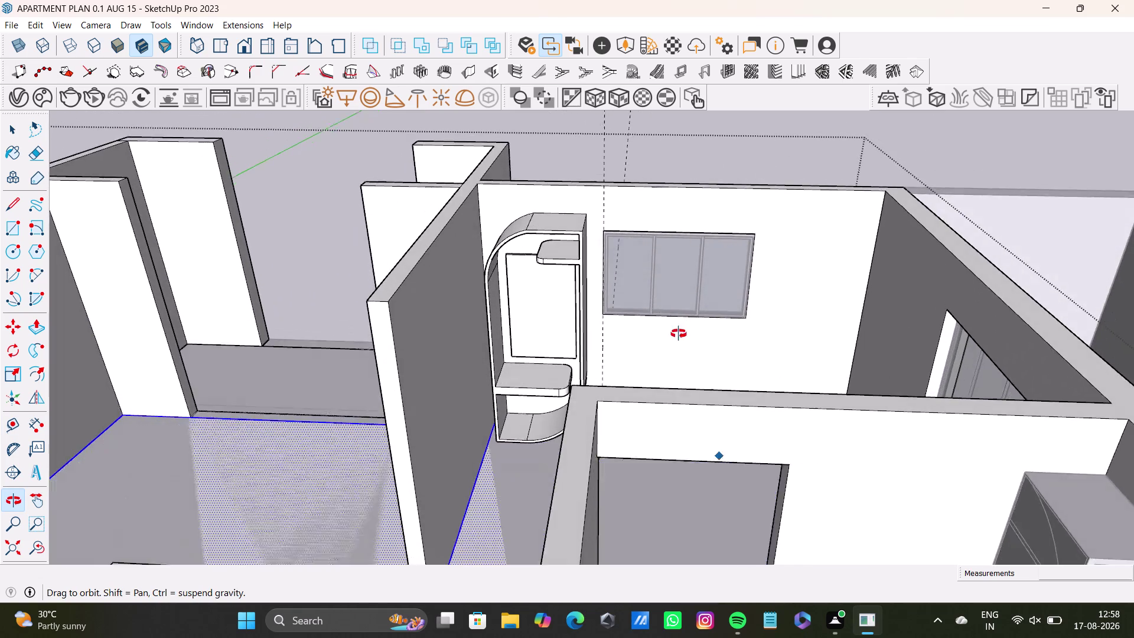
middle_drag(678, 332, 686, 404)
scroll(up, 3)
middle_drag(754, 459, 762, 467)
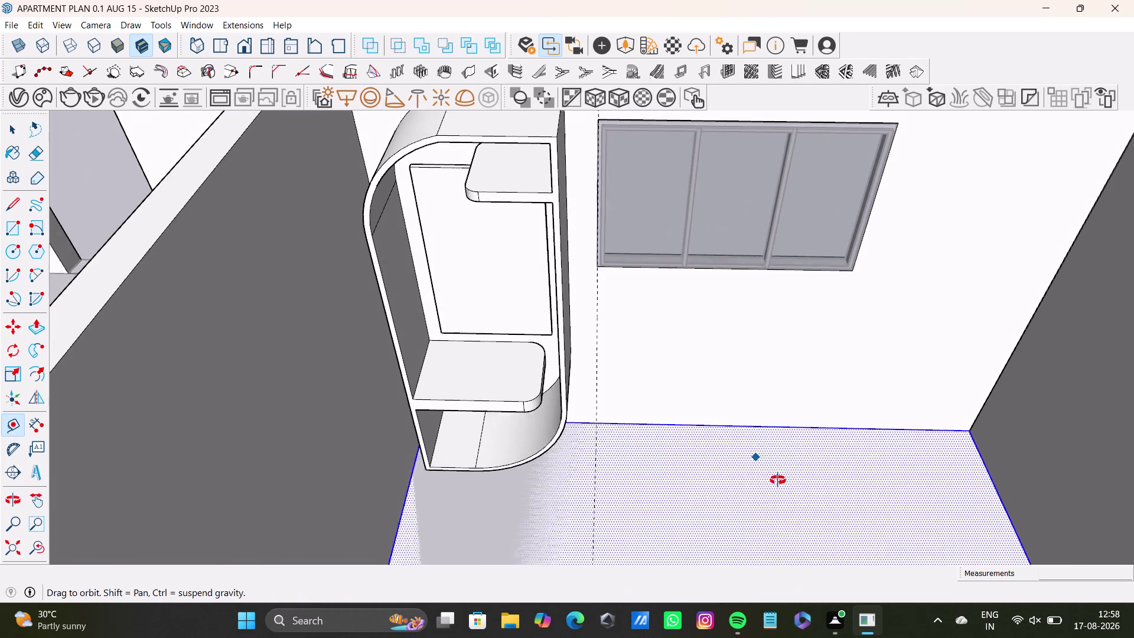
middle_drag(763, 466, 742, 467)
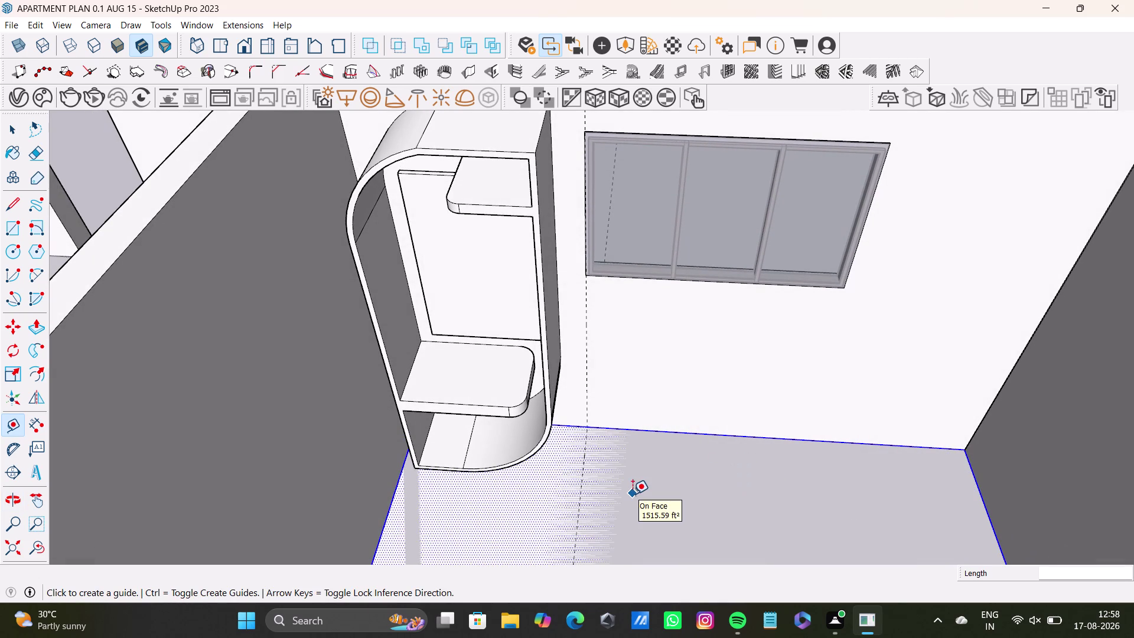
middle_drag(683, 373, 663, 311)
middle_drag(615, 327, 672, 354)
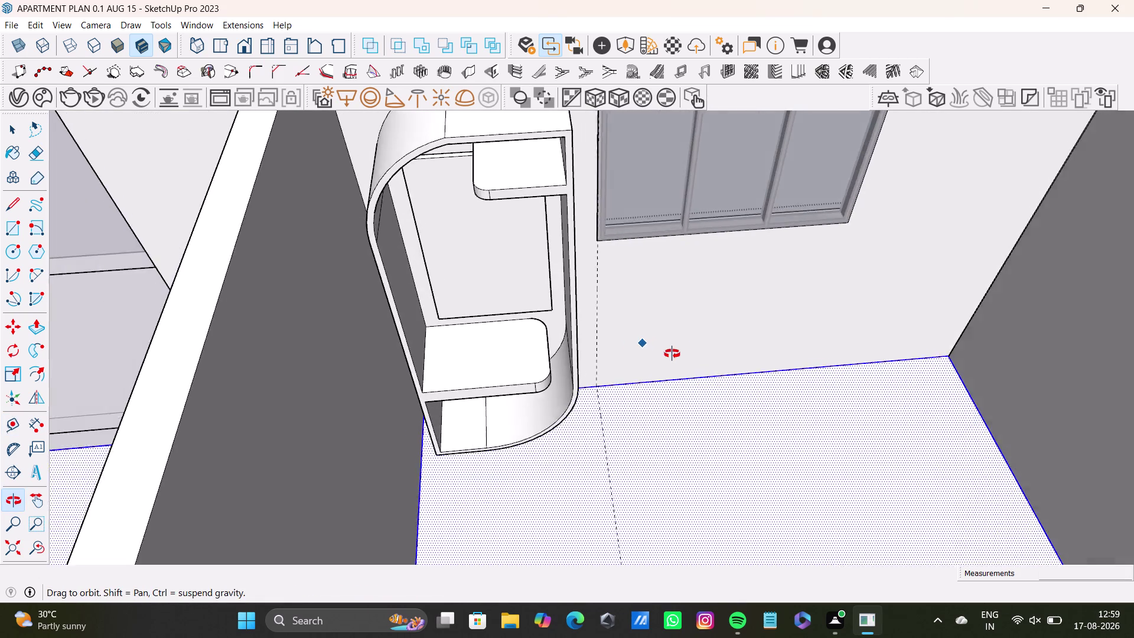
middle_drag(672, 353, 556, 363)
middle_drag(613, 405, 610, 382)
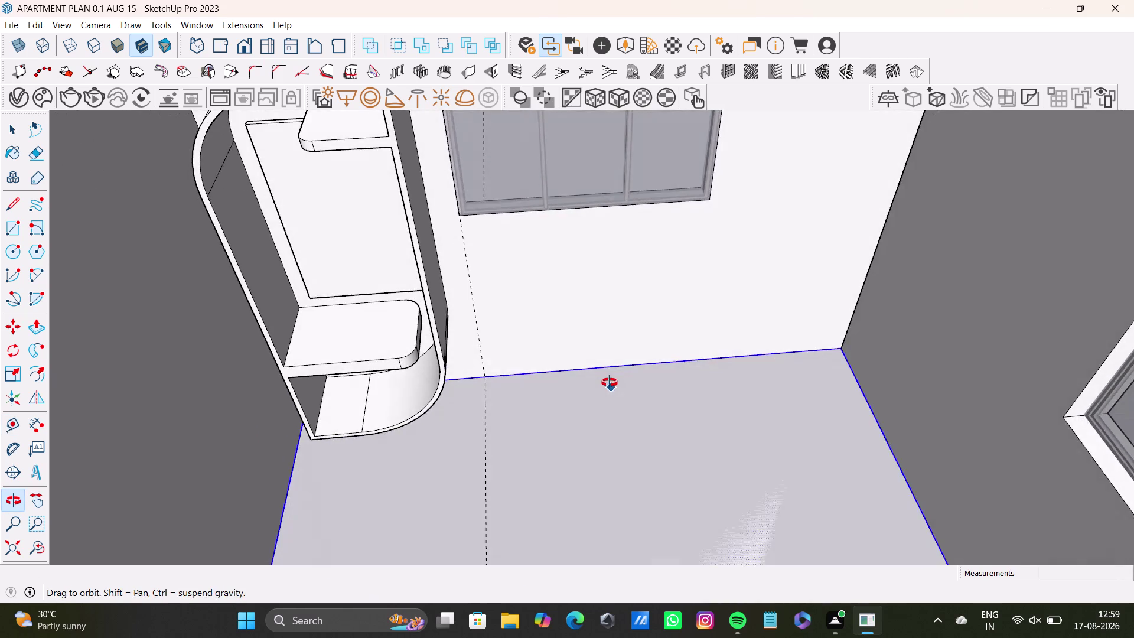
middle_drag(609, 382, 606, 476)
middle_drag(602, 475, 620, 419)
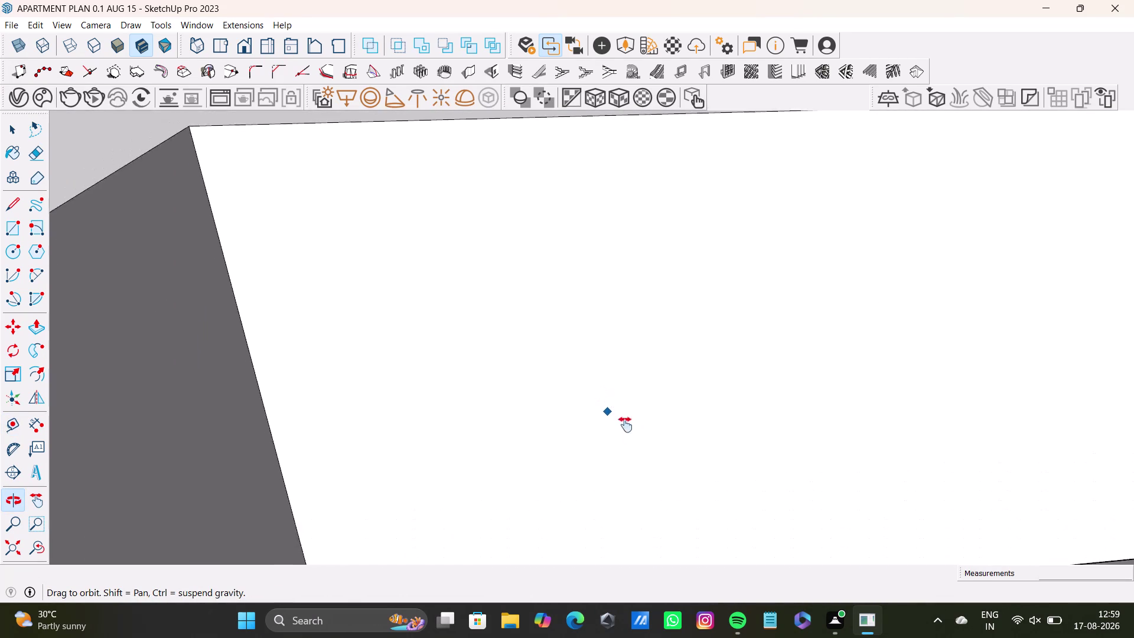
middle_drag(620, 419, 664, 543)
middle_drag(512, 290, 521, 495)
middle_drag(516, 328, 523, 411)
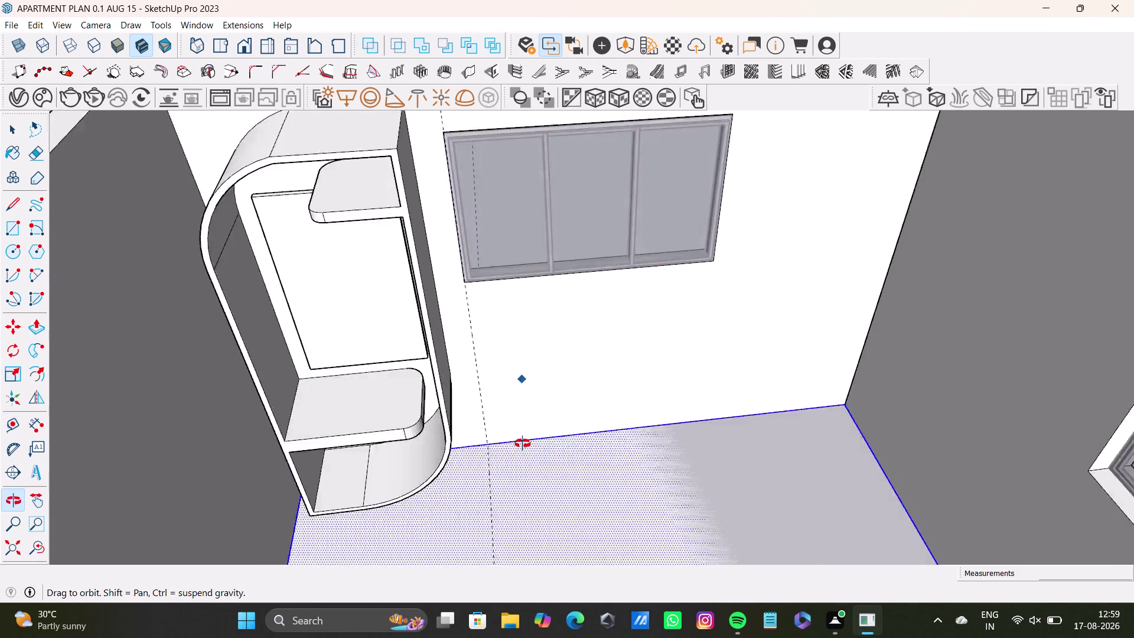
middle_drag(523, 411, 511, 309)
middle_drag(615, 352, 604, 355)
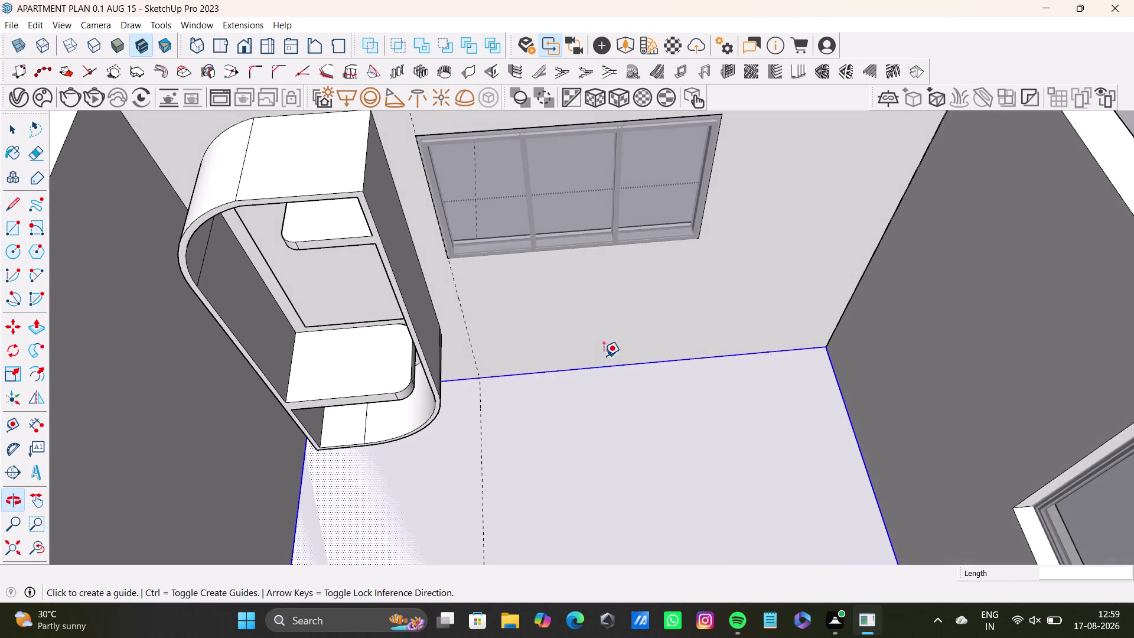
drag(11, 228, 25, 226)
scroll(up, 3)
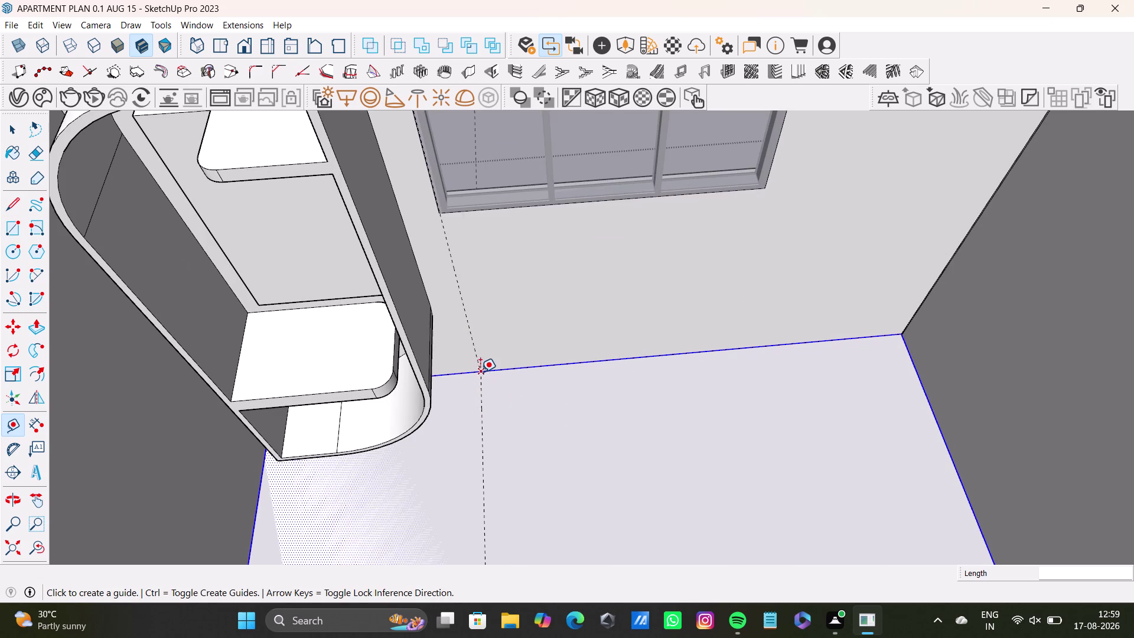
Draw a floor rectangle from the guide at the back wall to the right wall.
click(480, 372)
key(space)
click(13, 230)
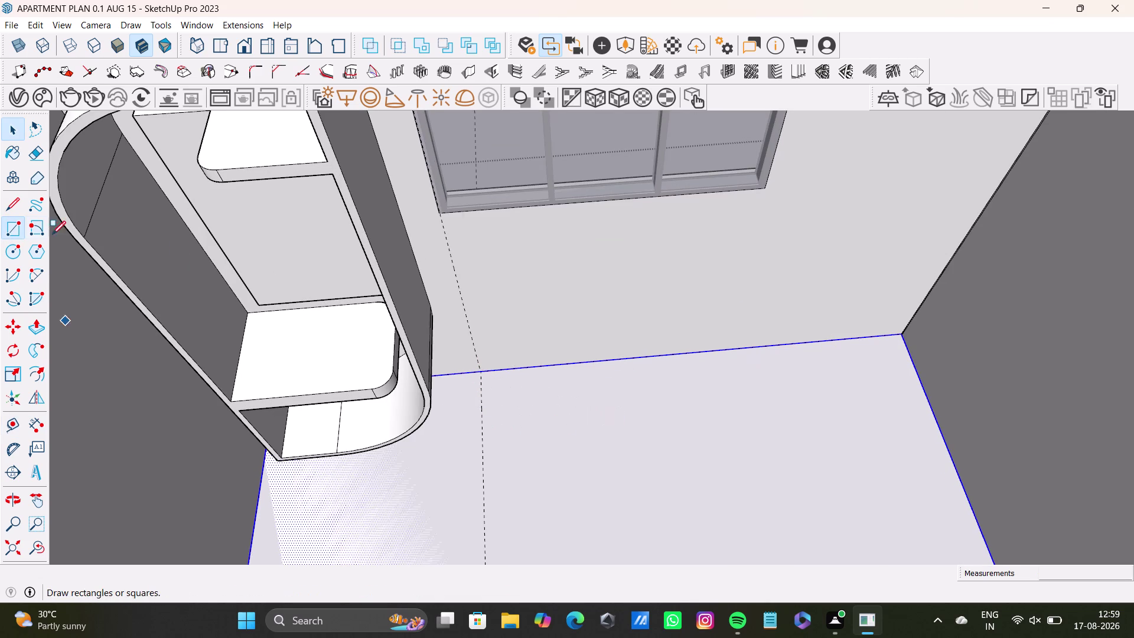
click(482, 370)
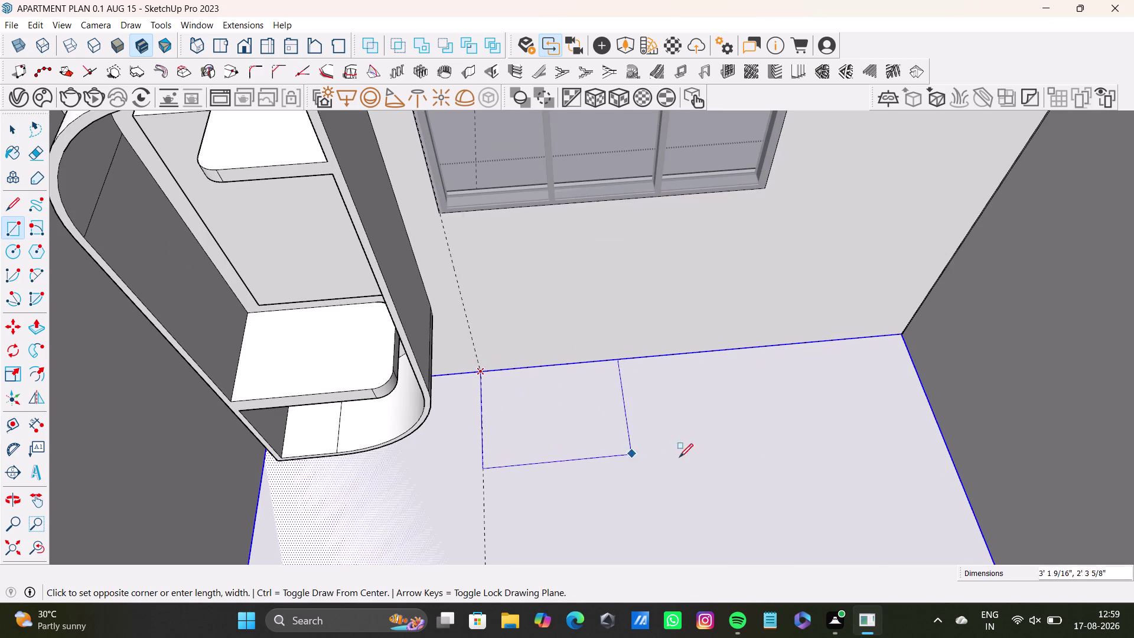
click(933, 415)
key(space)
click(757, 380)
click(764, 387)
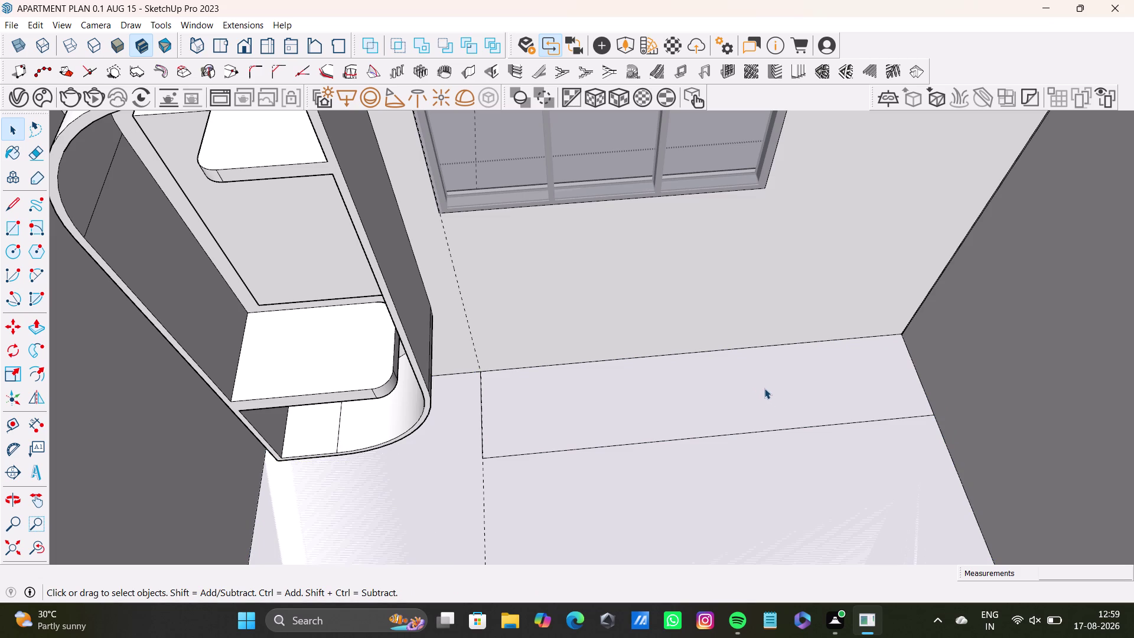
double_click(764, 395)
Push/Pull the rectangle up into a low ledge and inspect it.
key(p)
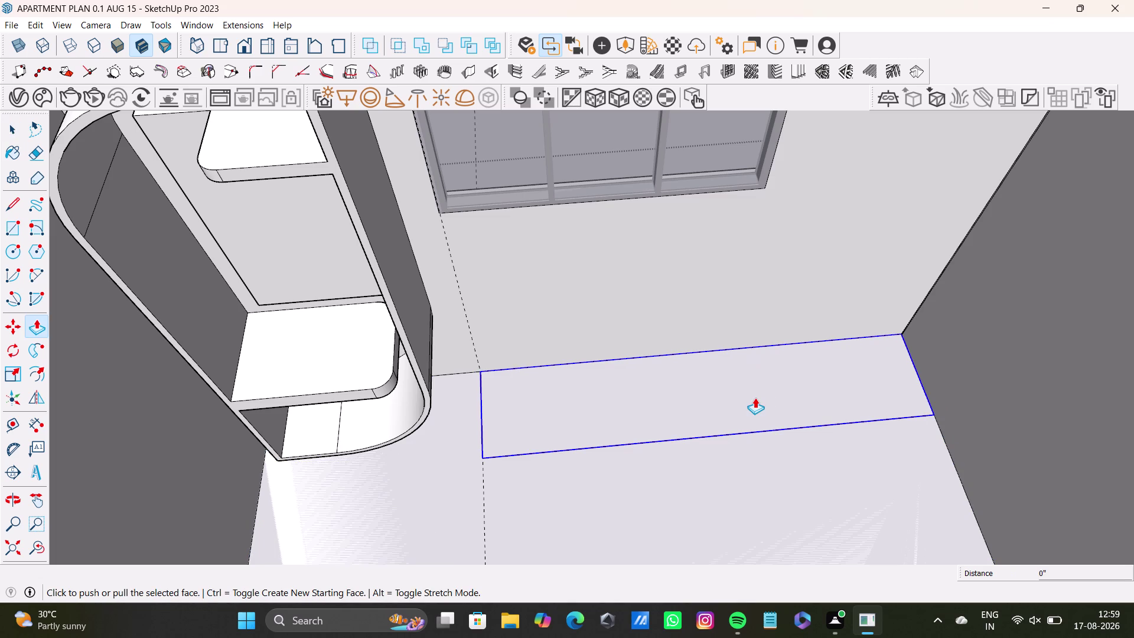
drag(755, 397, 746, 384)
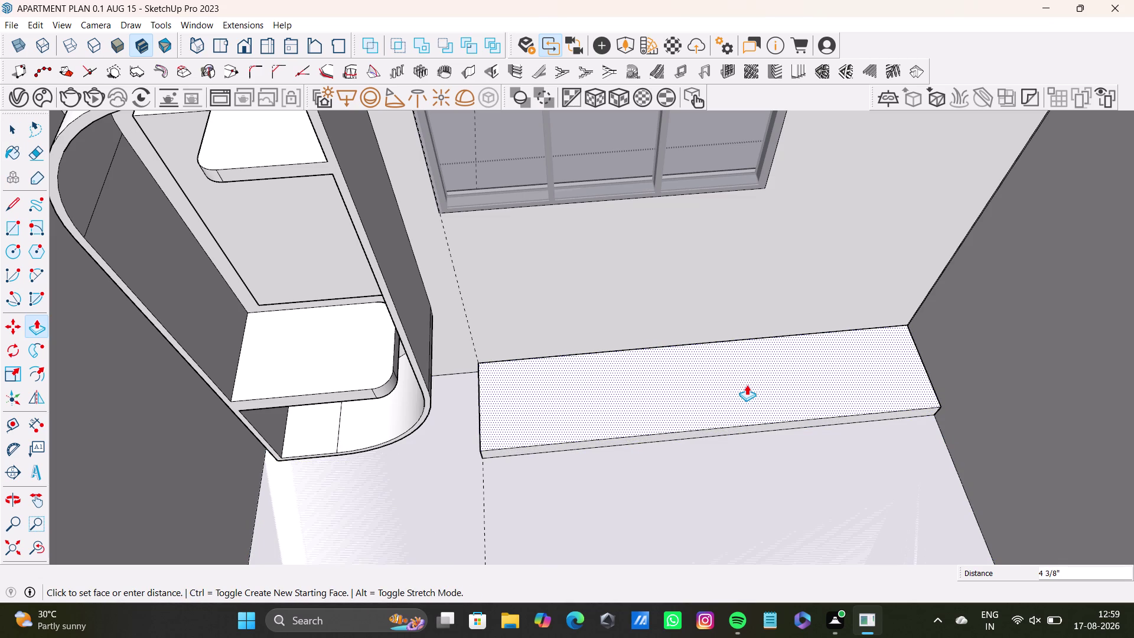
drag(746, 384, 746, 382)
middle_drag(737, 415, 789, 351)
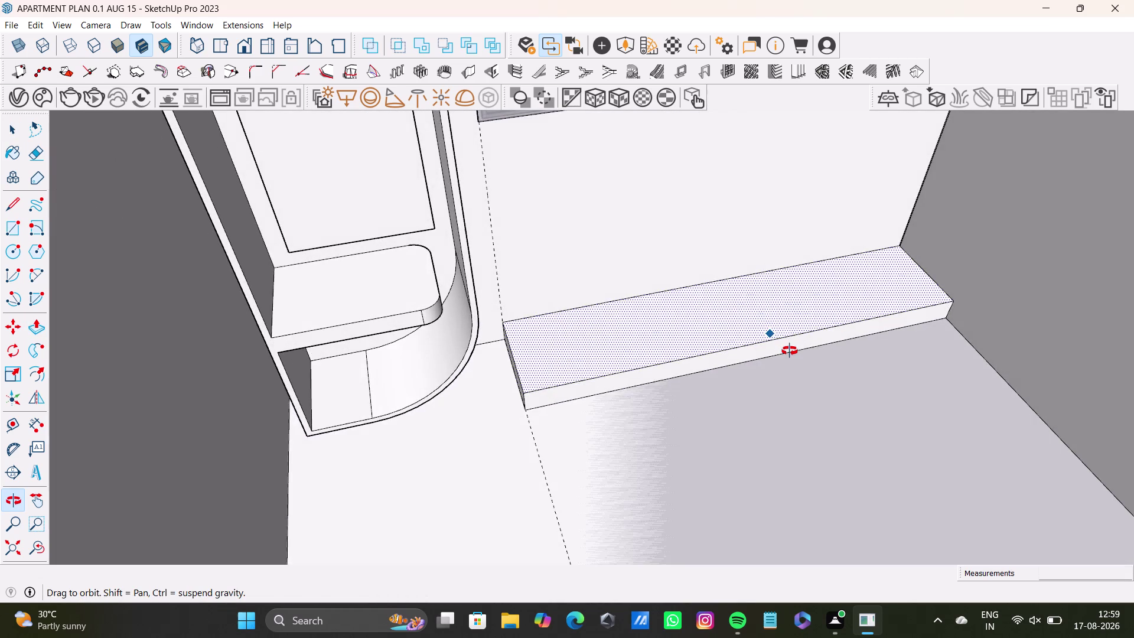
middle_drag(790, 351, 541, 369)
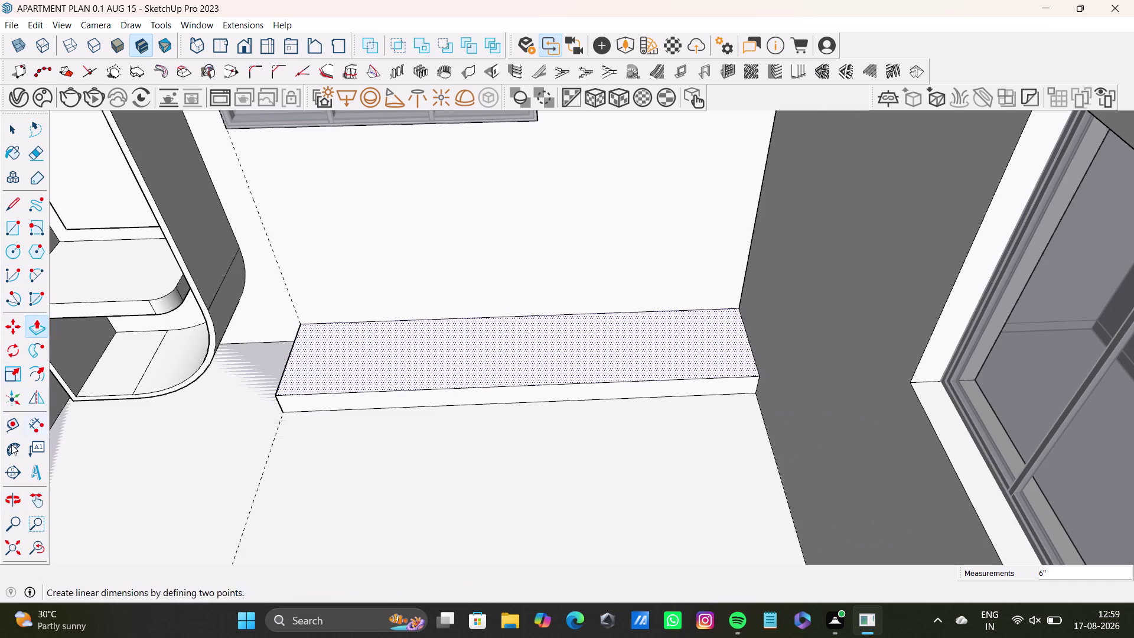
drag(12, 422, 19, 423)
scroll(up, 3)
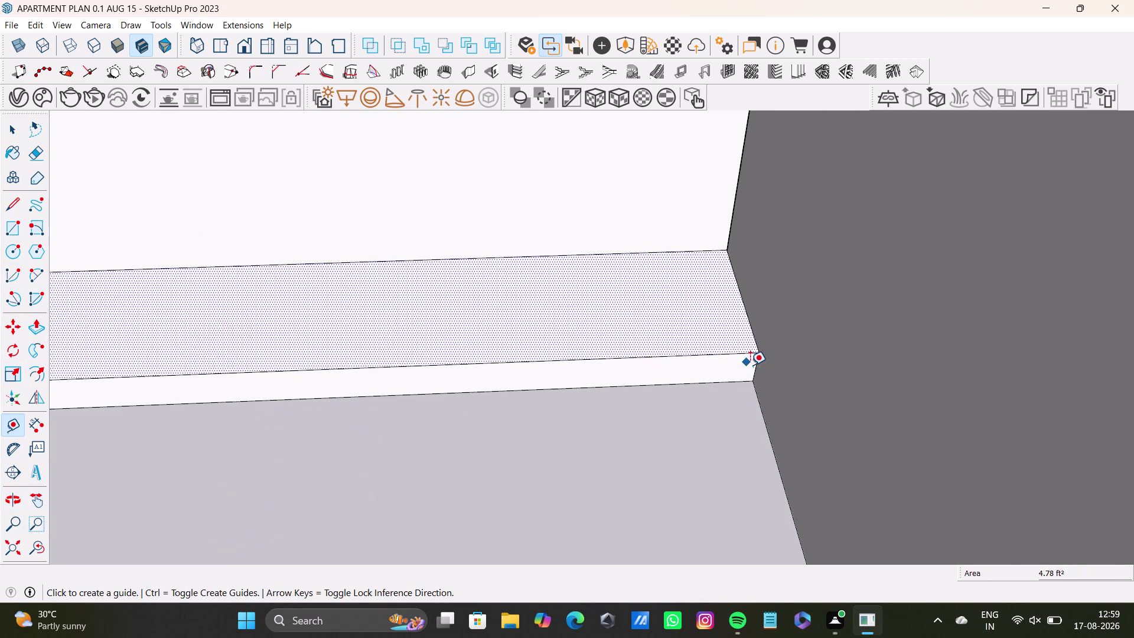
Add a guide from the ledge's front corner and start a dividing edge on it.
click(753, 367)
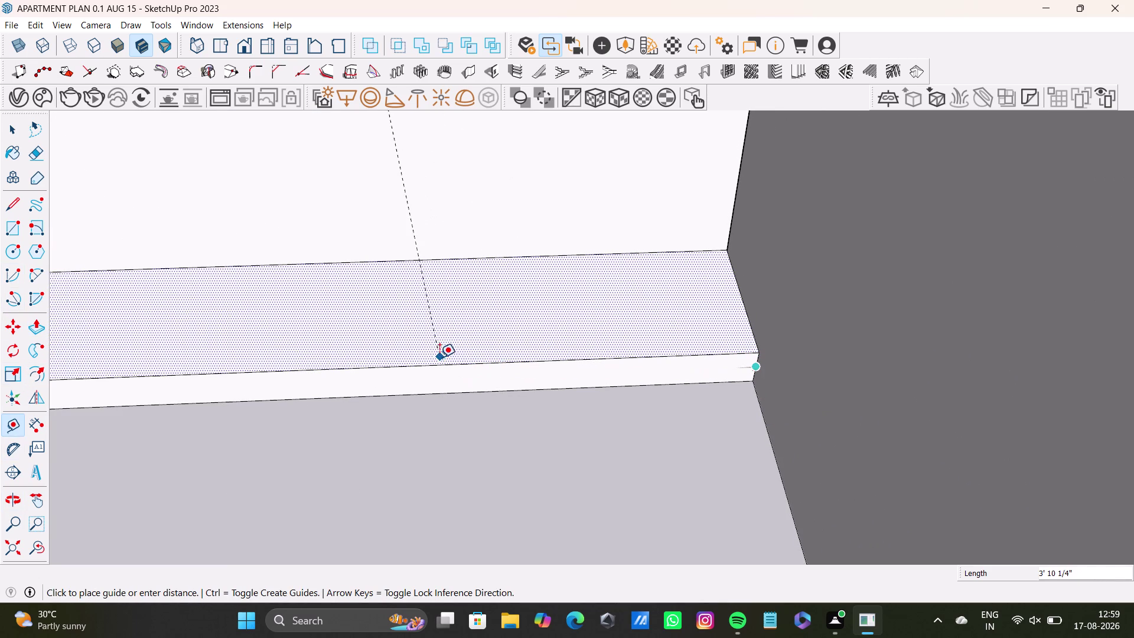
click(451, 362)
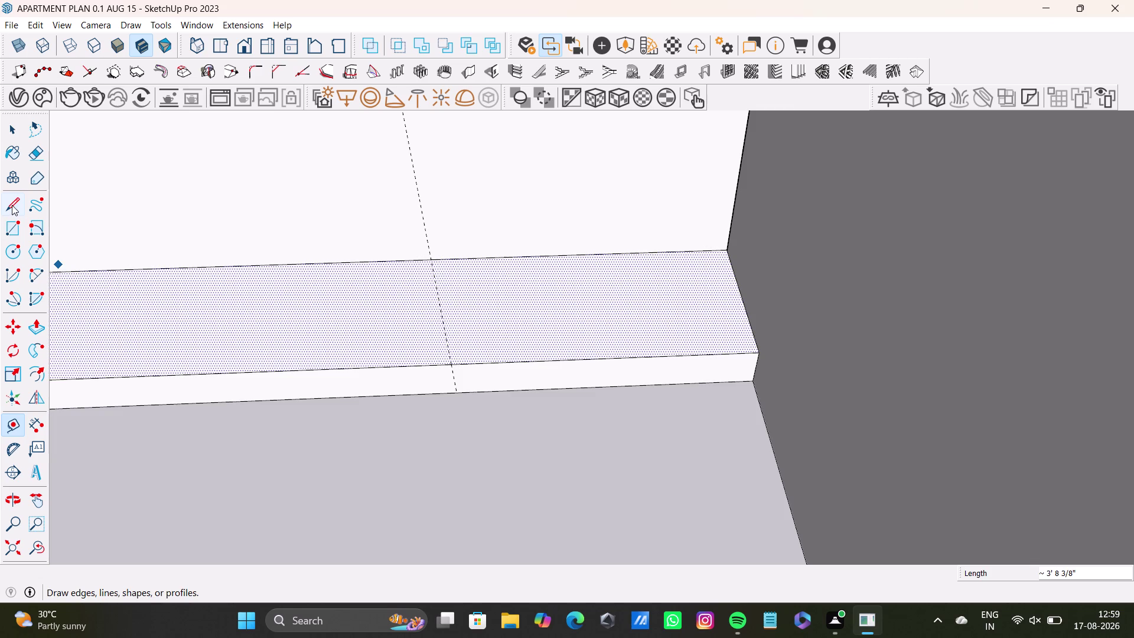
drag(12, 205, 17, 205)
scroll(up, 3)
click(435, 351)
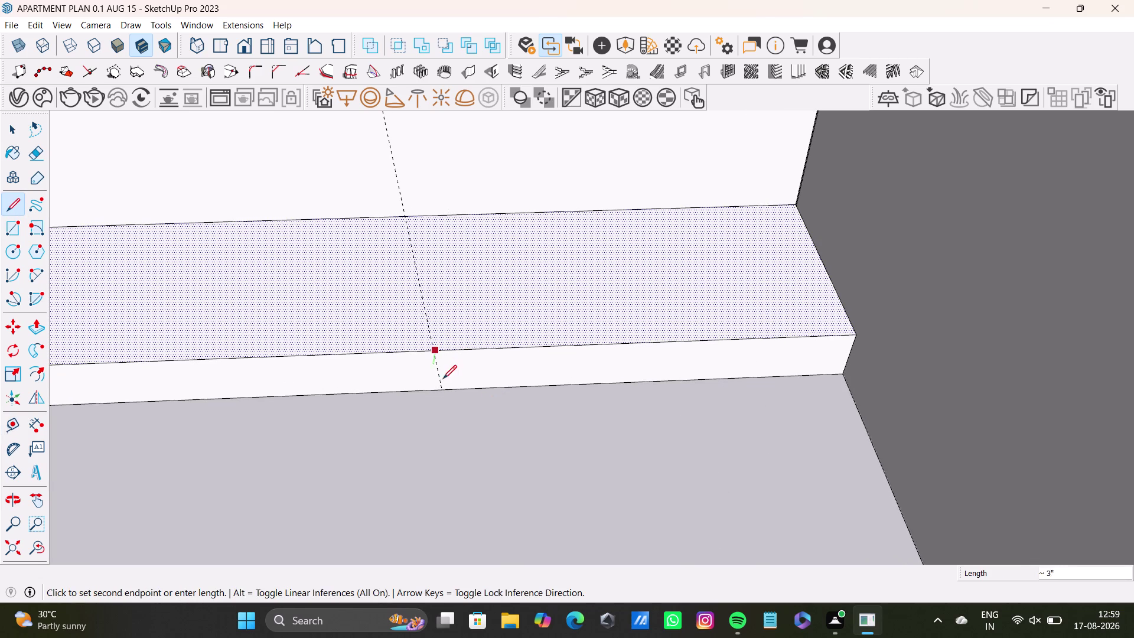
key(space)
drag(10, 206, 16, 206)
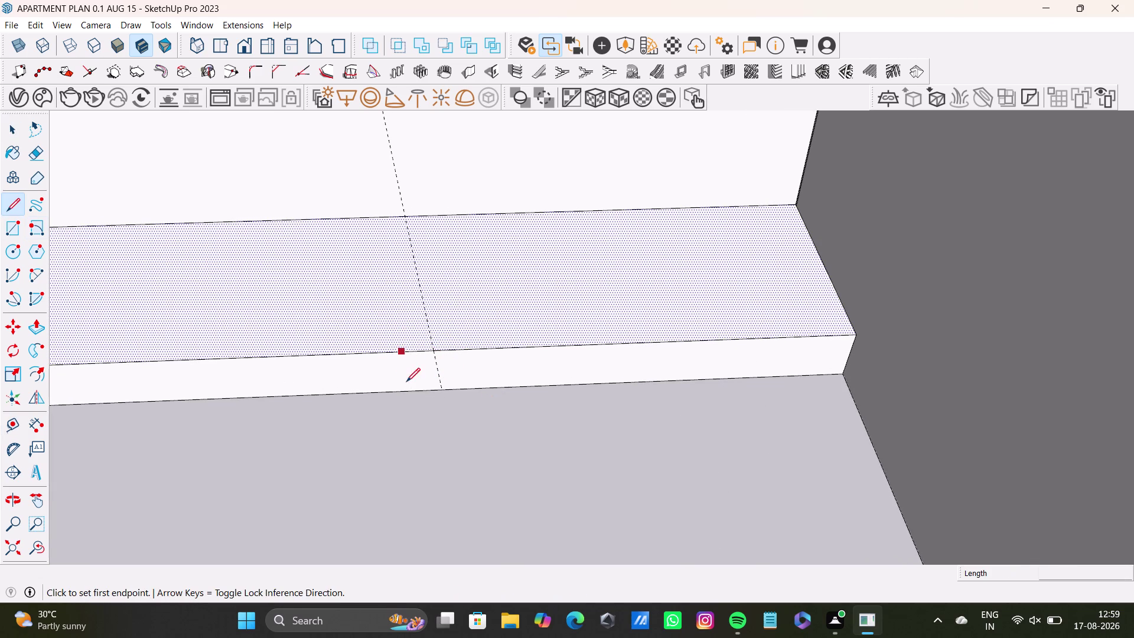
scroll(up, 3)
Draw the dividing edge along the dashed guide, then select the band's right section.
middle_drag(447, 358, 447, 305)
click(445, 327)
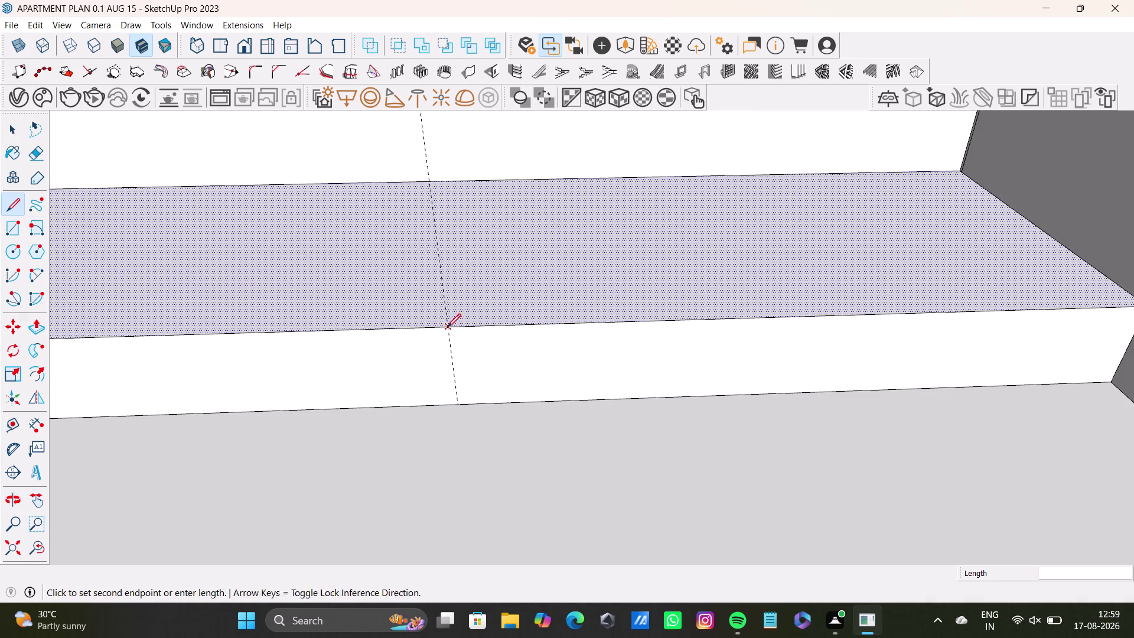
click(459, 402)
key(space)
click(558, 373)
scroll(down, 3)
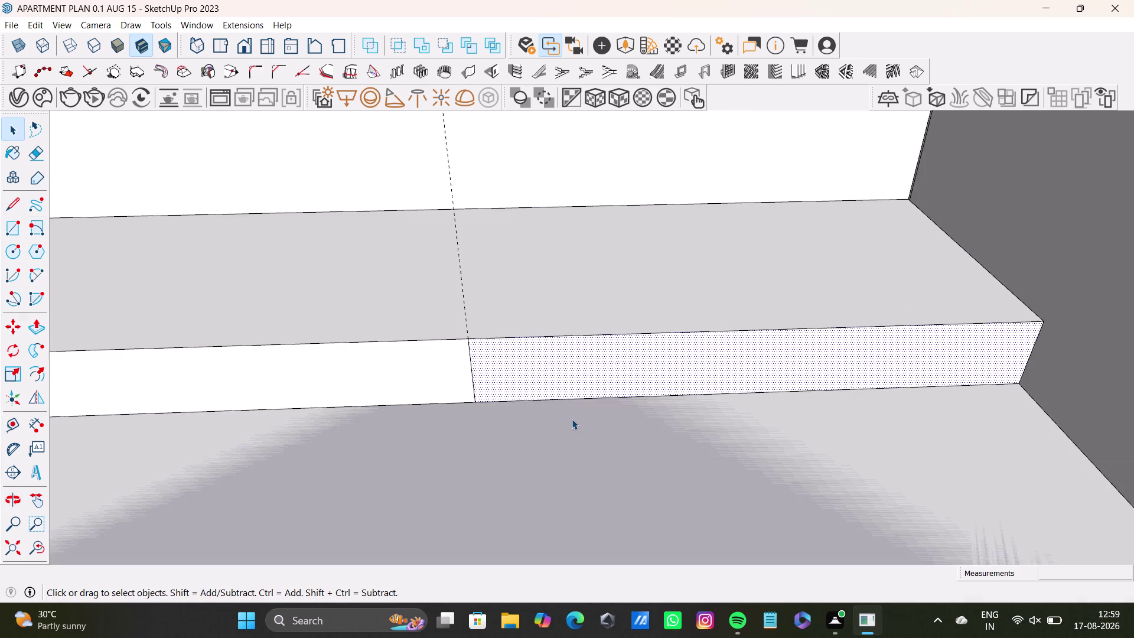
scroll(down, 3)
middle_drag(573, 420, 810, 507)
Push/Pull the narrow divided lower wall face outward from the wall.
middle_drag(764, 439, 662, 364)
click(513, 302)
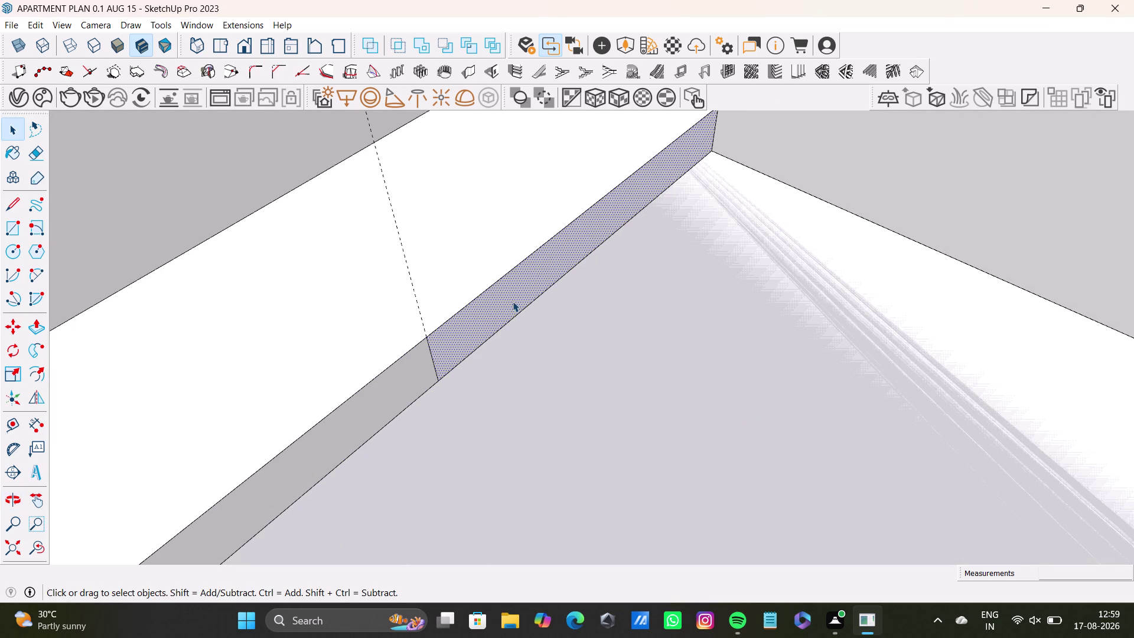
key(p)
drag(512, 301, 1133, 555)
scroll(down, 3)
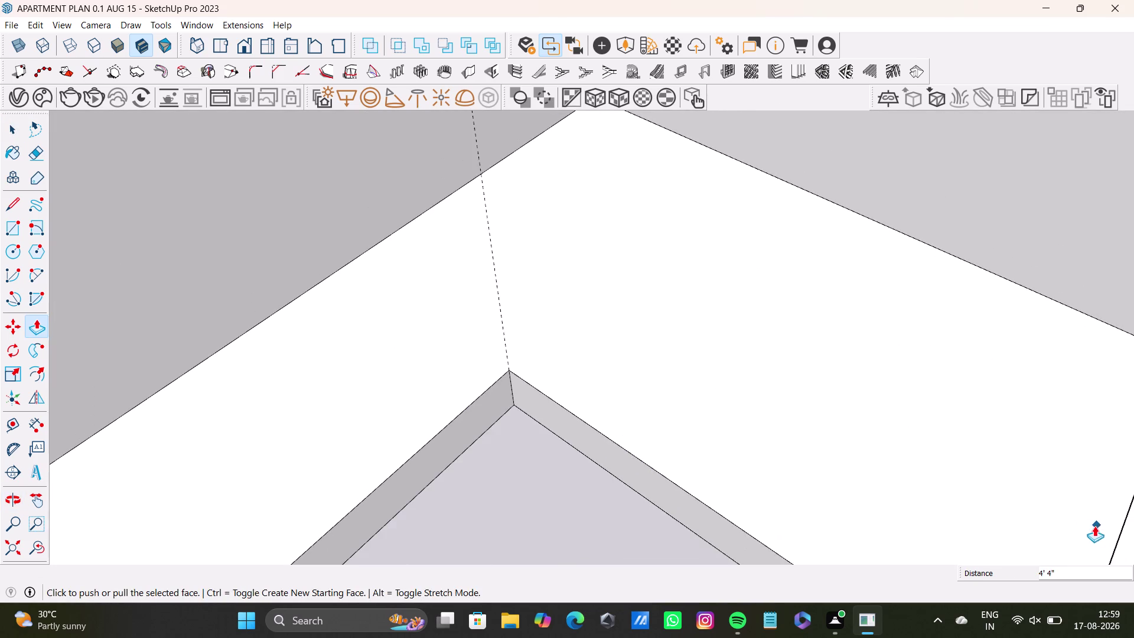
middle_drag(1072, 495, 775, 292)
middle_click(855, 384)
Drag the pulled section back and forth to settle the ledge's depth.
drag(792, 374, 1107, 494)
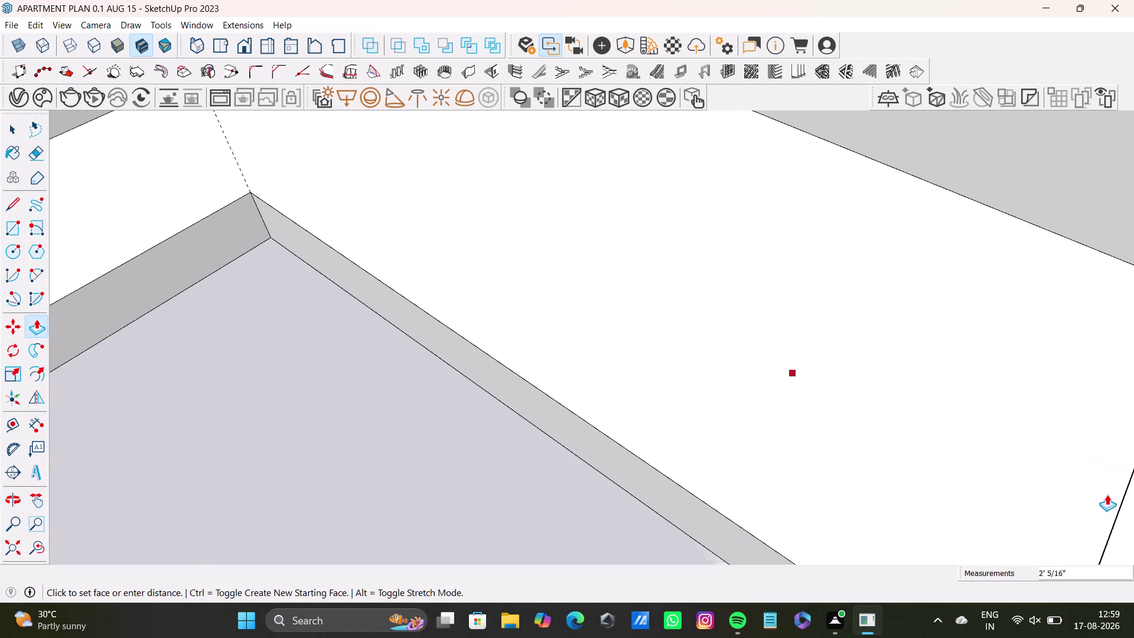
drag(1106, 494, 893, 329)
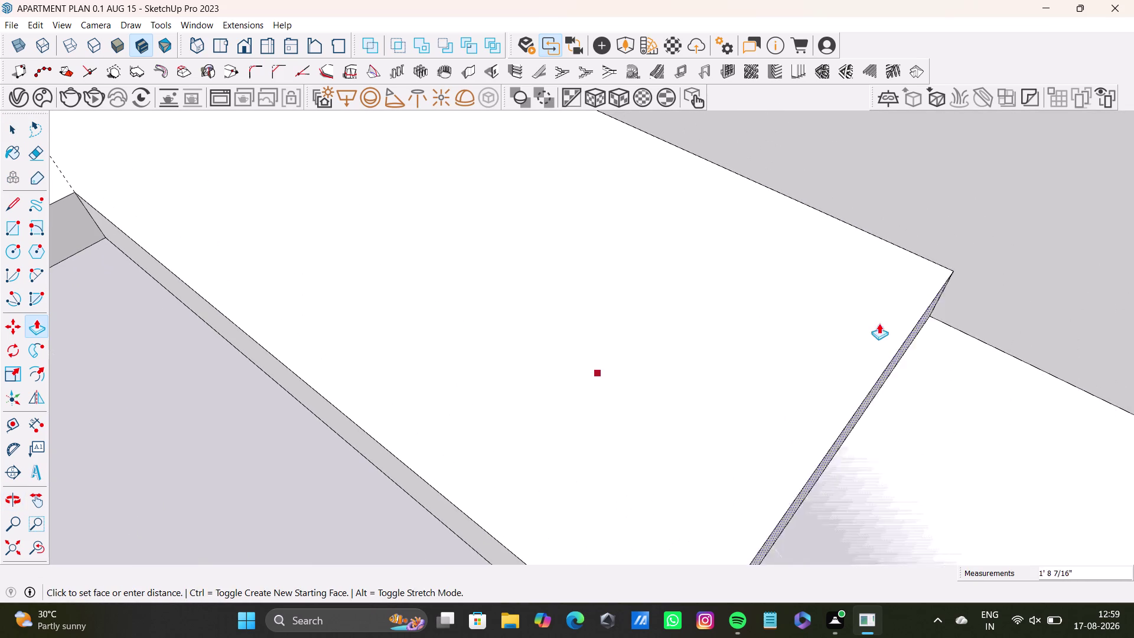
drag(893, 329, 854, 382)
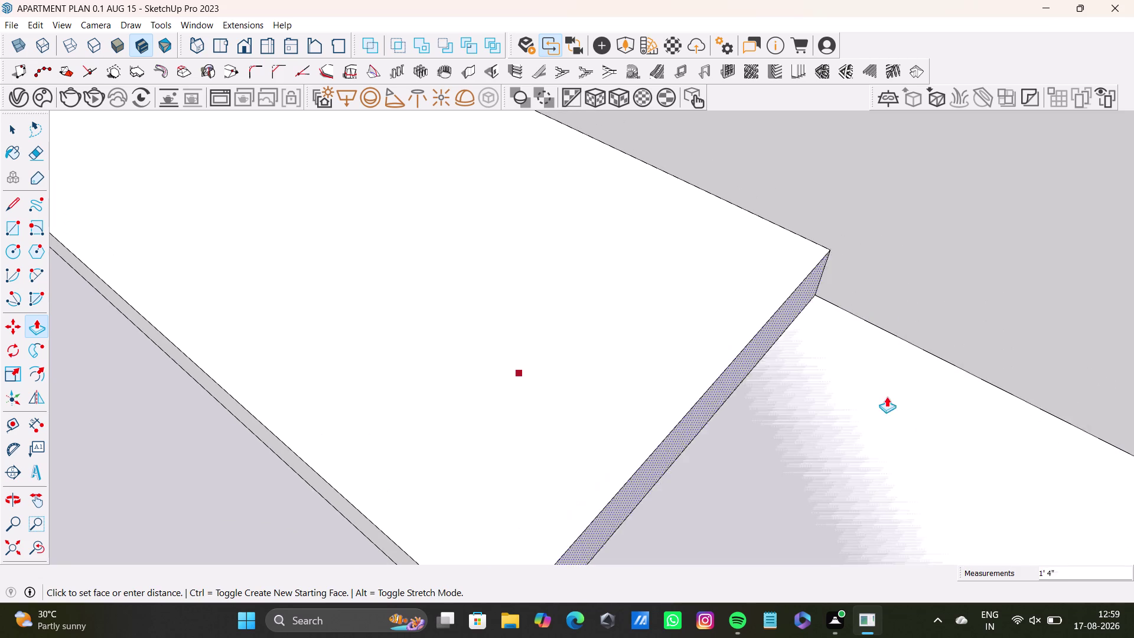
drag(853, 382, 1065, 487)
middle_drag(1057, 476, 839, 263)
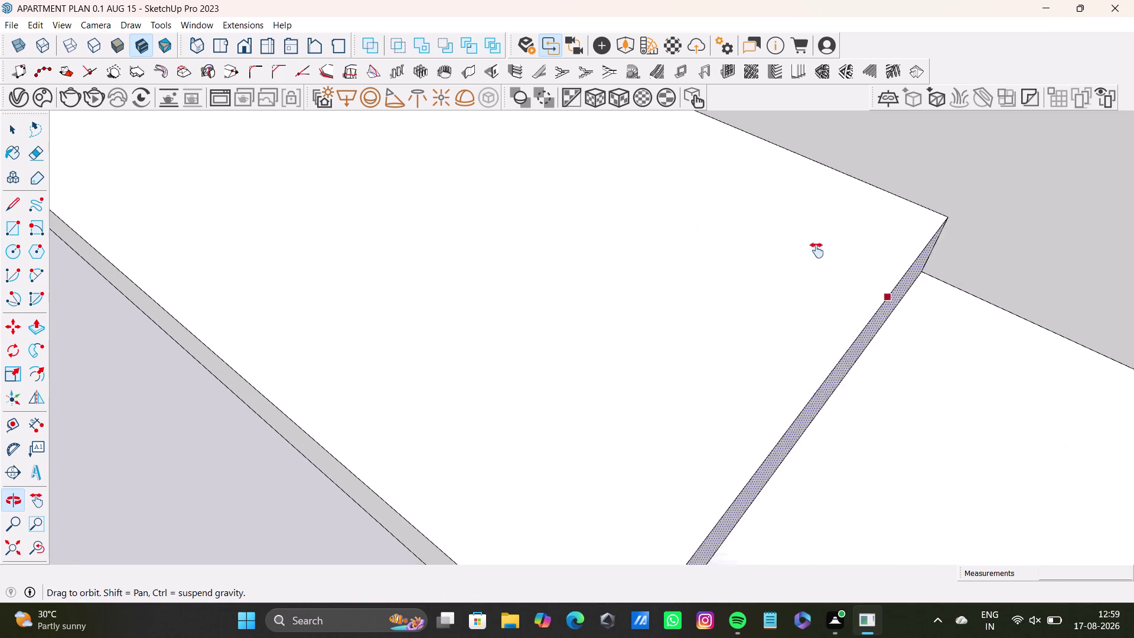
middle_drag(839, 263, 781, 233)
Finalize the ledge depth, checking it from above and at the room corner.
drag(756, 282, 1133, 429)
scroll(down, 3)
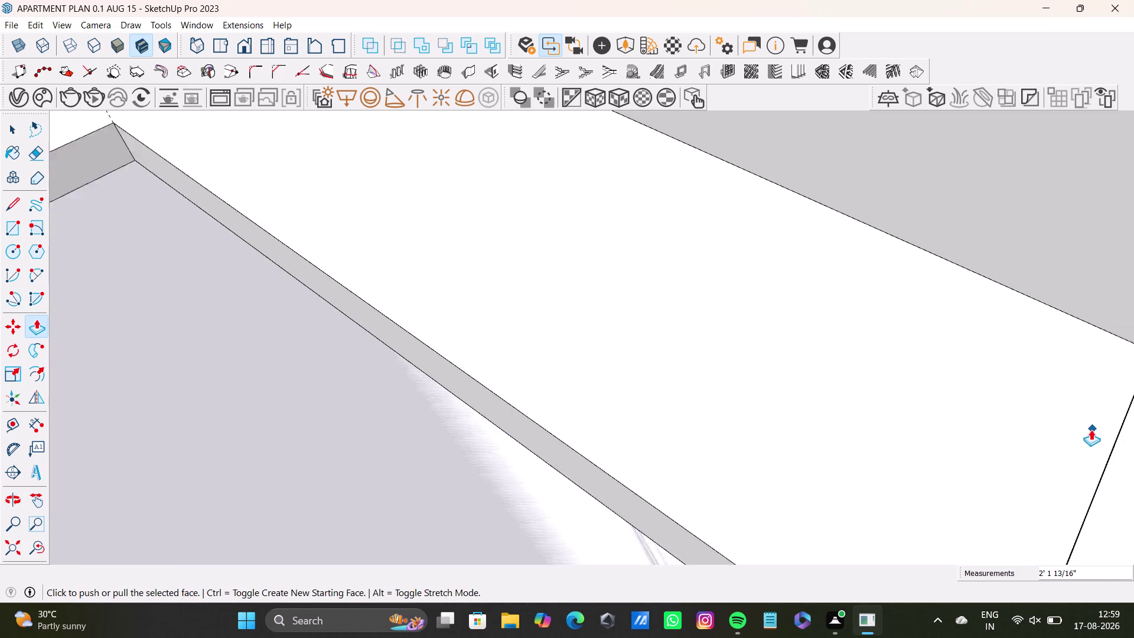
scroll(down, 3)
scroll(down, 3)
middle_drag(1093, 429, 854, 354)
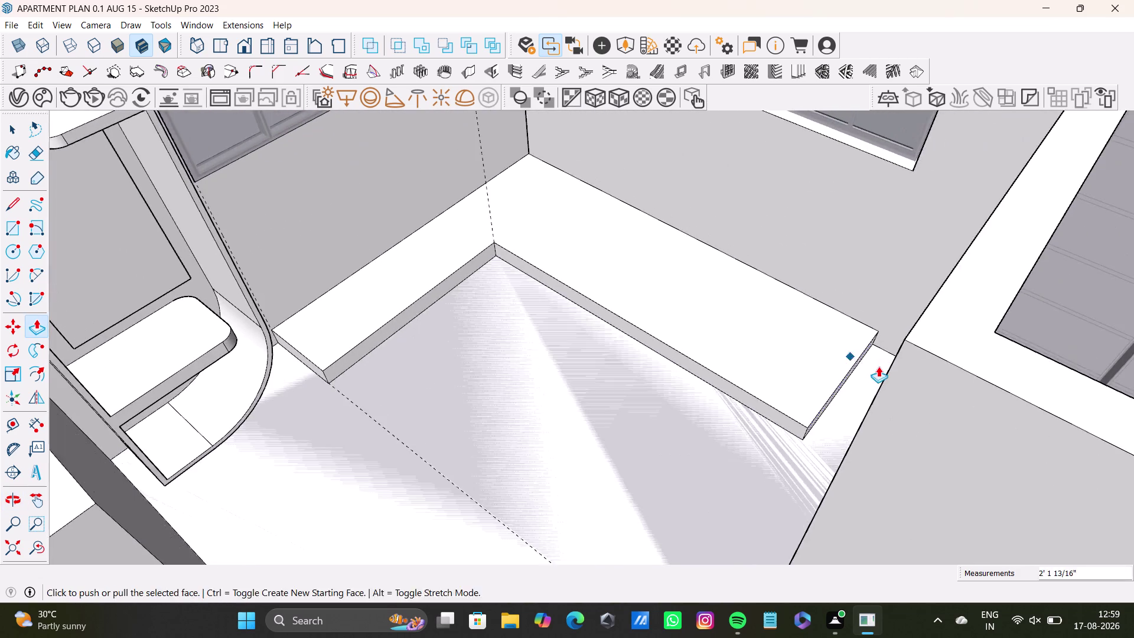
middle_drag(879, 366, 921, 405)
scroll(up, 3)
middle_drag(867, 358, 847, 349)
middle_drag(862, 366, 791, 353)
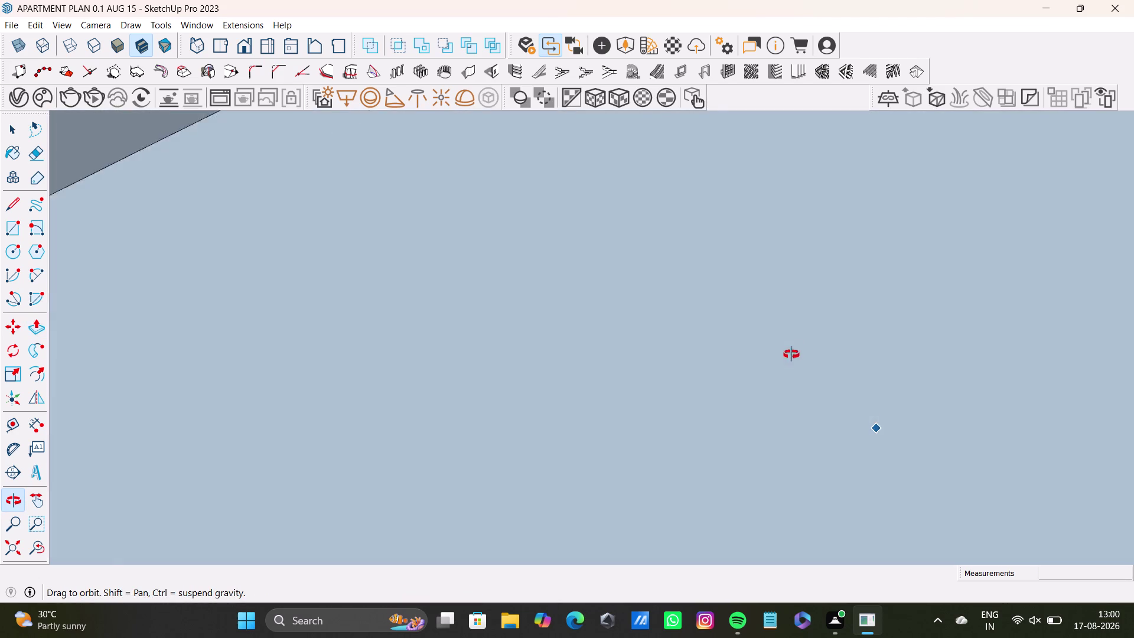
middle_drag(791, 353, 890, 444)
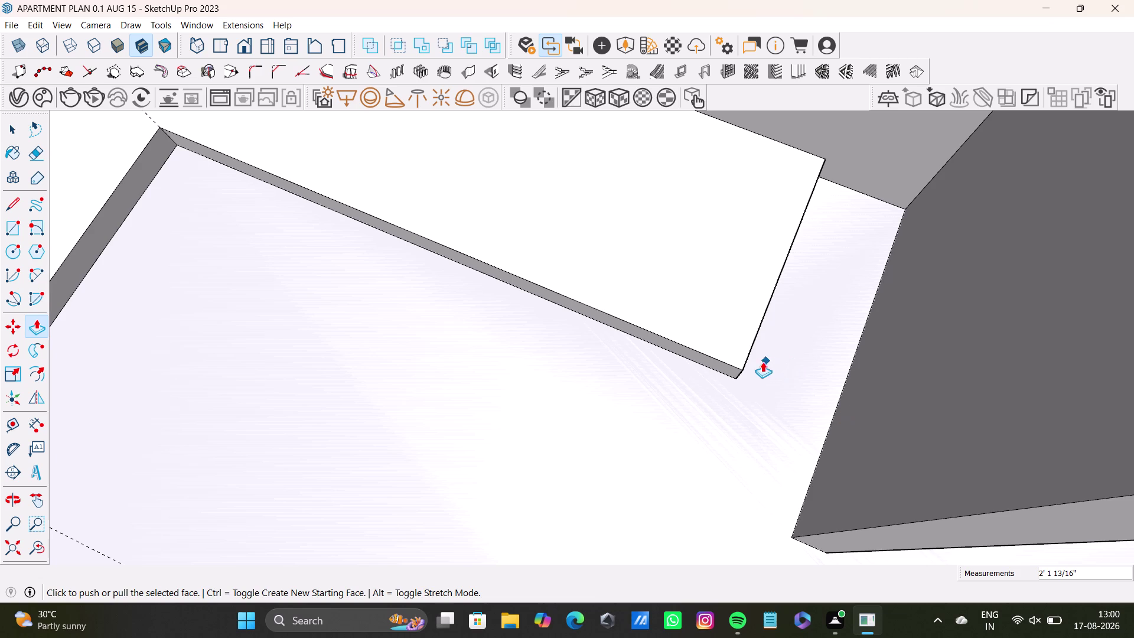
Extend the ledge's end face further along the wall.
middle_drag(800, 355, 812, 324)
middle_drag(813, 326, 715, 328)
scroll(up, 3)
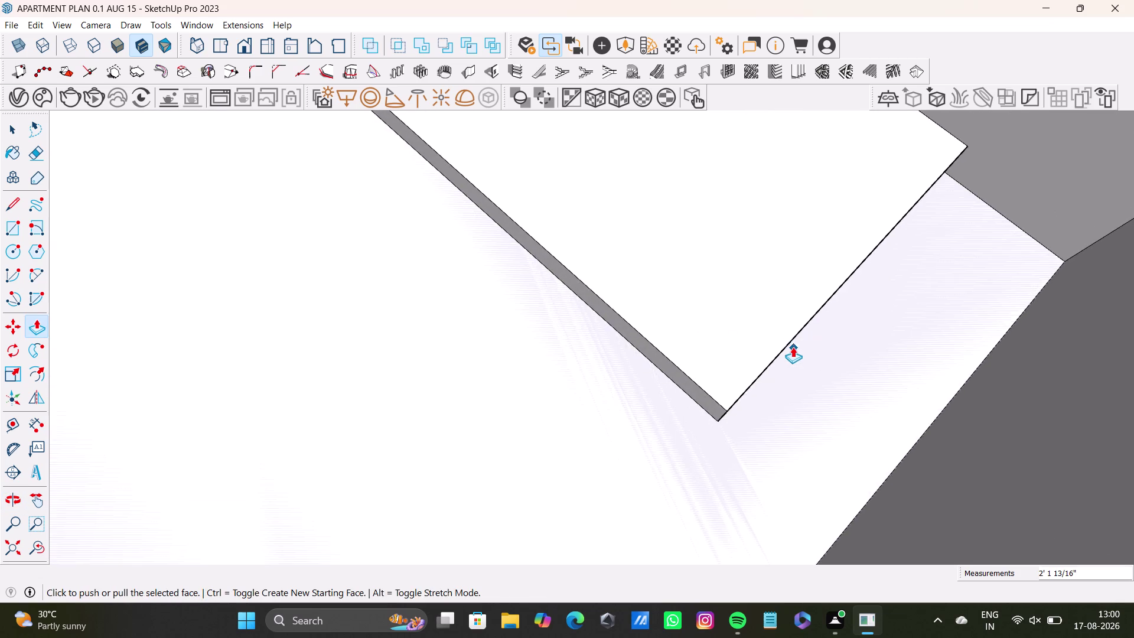
middle_drag(793, 346, 762, 265)
drag(777, 375, 922, 418)
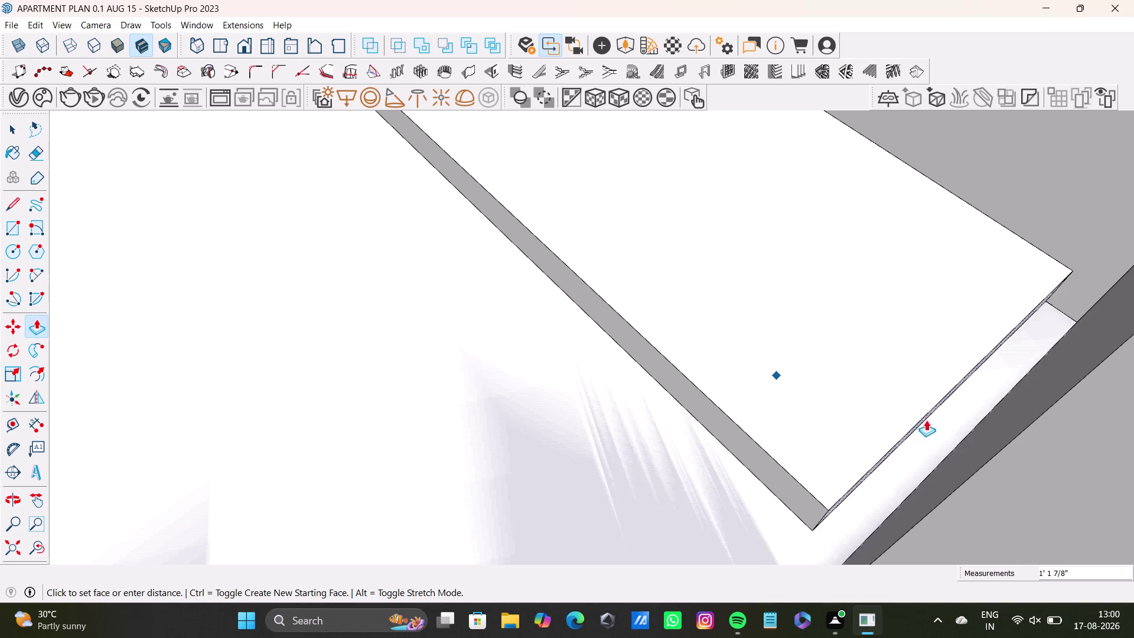
drag(923, 418, 970, 446)
middle_drag(723, 427, 848, 360)
Push the narrow strip face back into a thinner ledge at the wall corner.
scroll(down, 3)
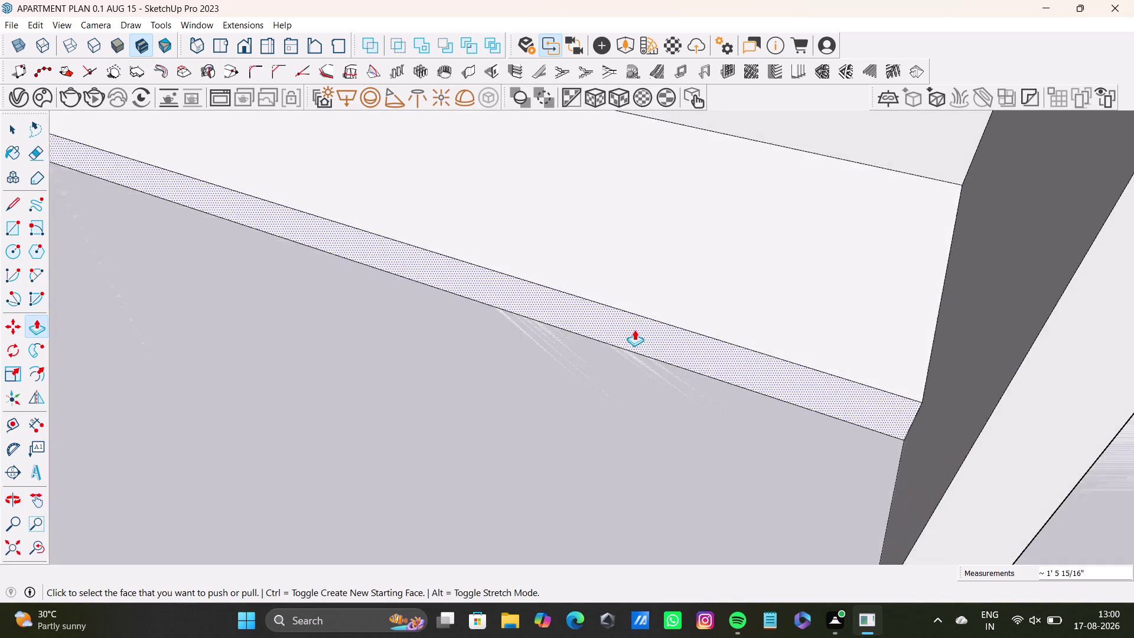
scroll(down, 3)
middle_drag(630, 331, 749, 376)
scroll(up, 3)
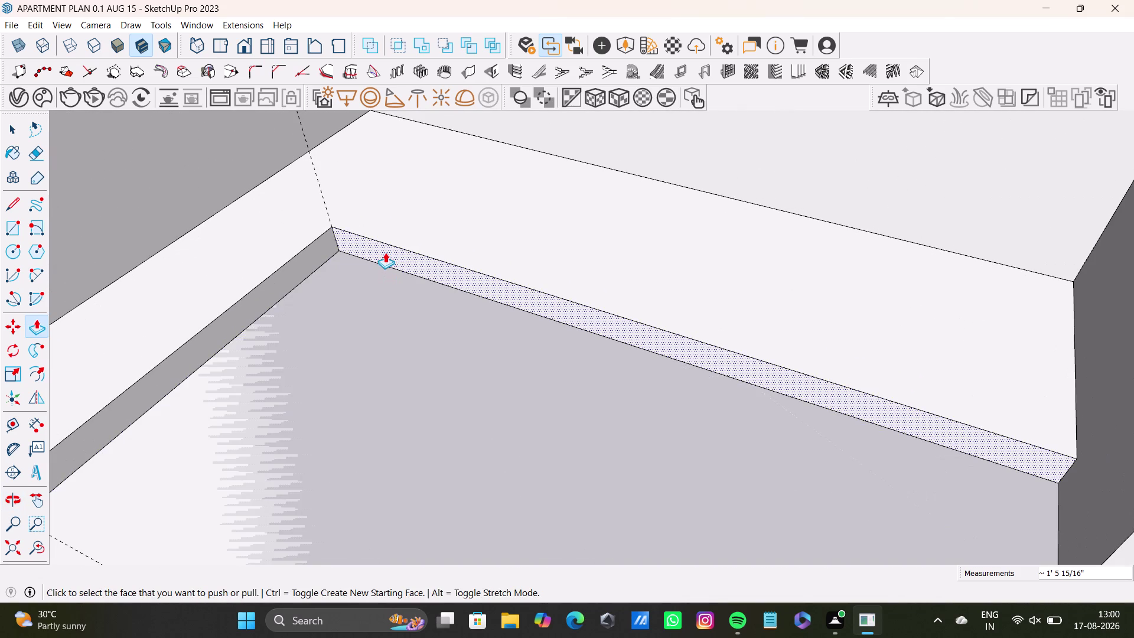
drag(386, 252, 429, 205)
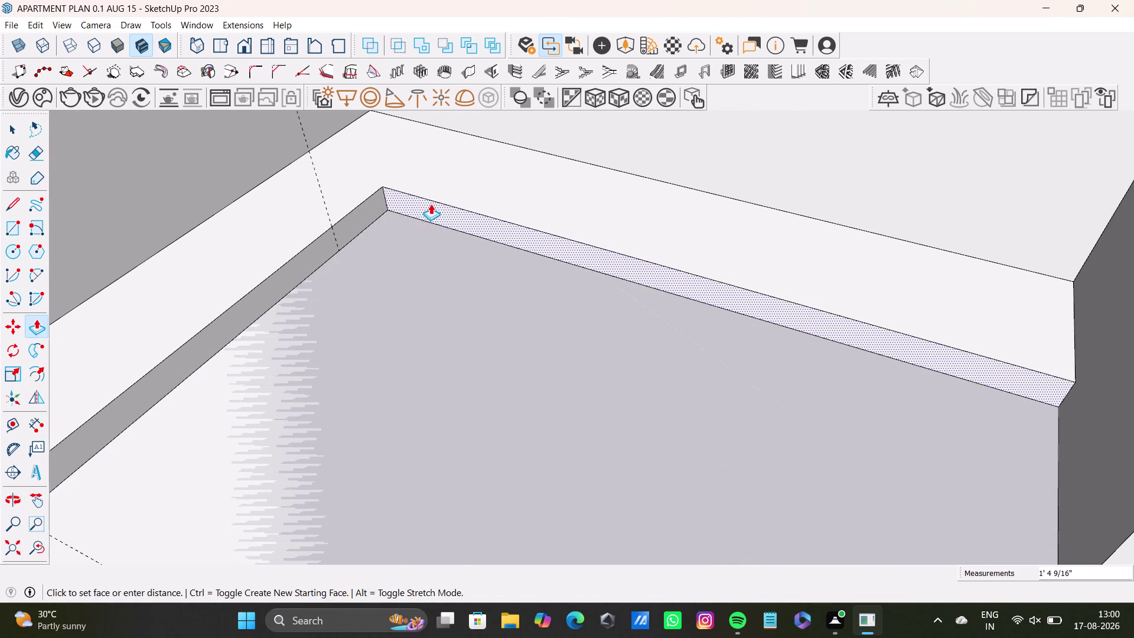
drag(428, 205, 445, 186)
key(space)
Push the upper wall band and thin the left ledge to match.
click(585, 188)
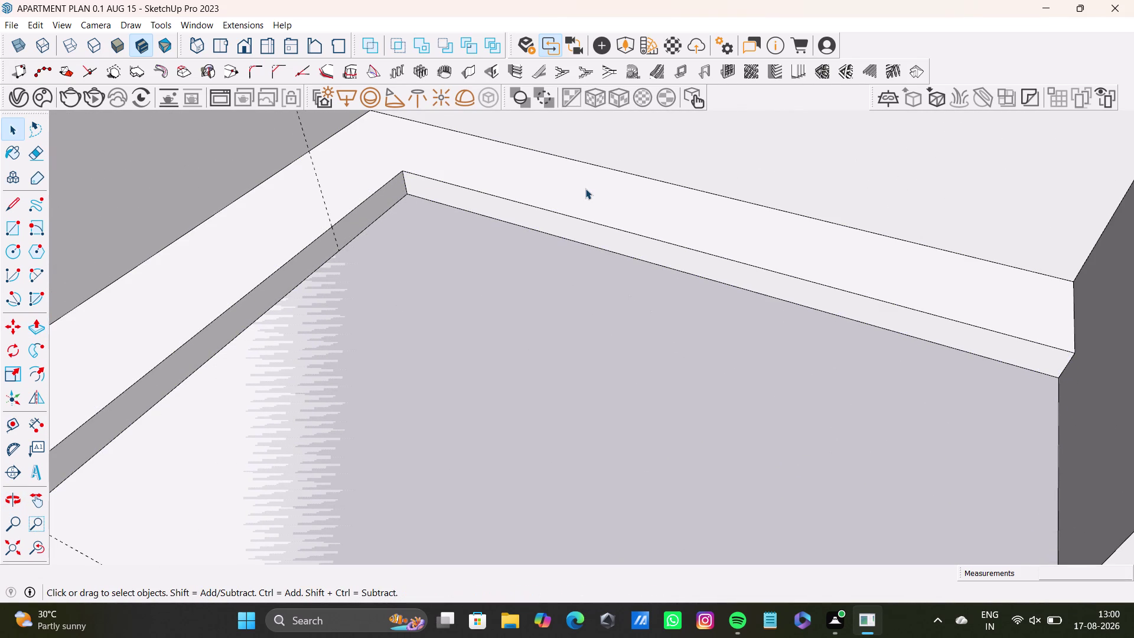
key(p)
key(p)
key(p)
drag(585, 189, 585, 202)
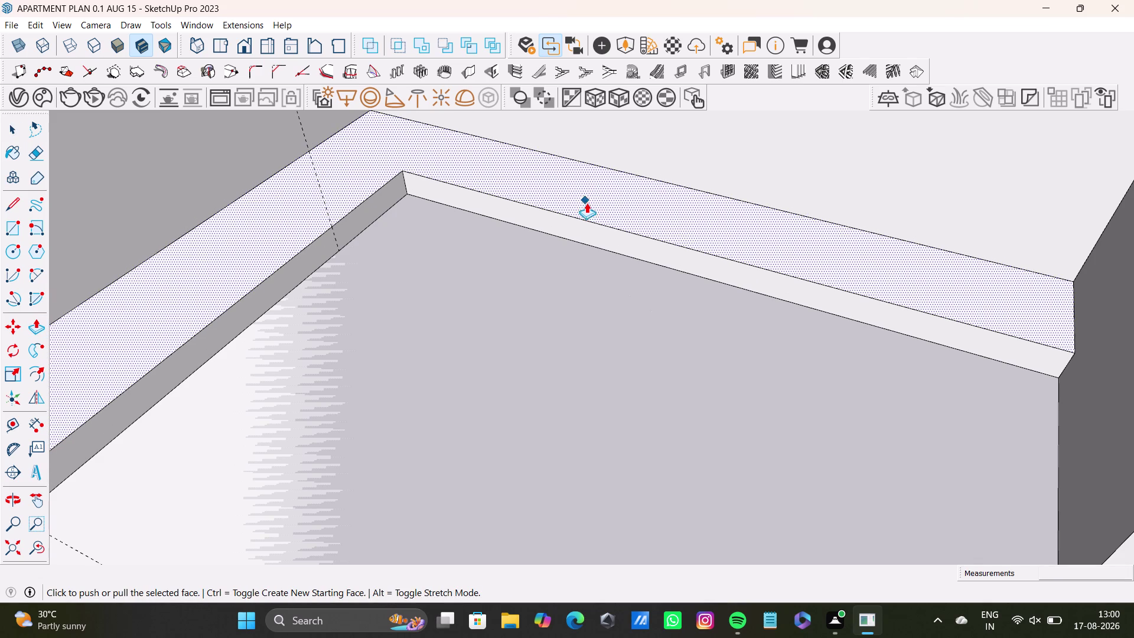
drag(586, 201, 586, 203)
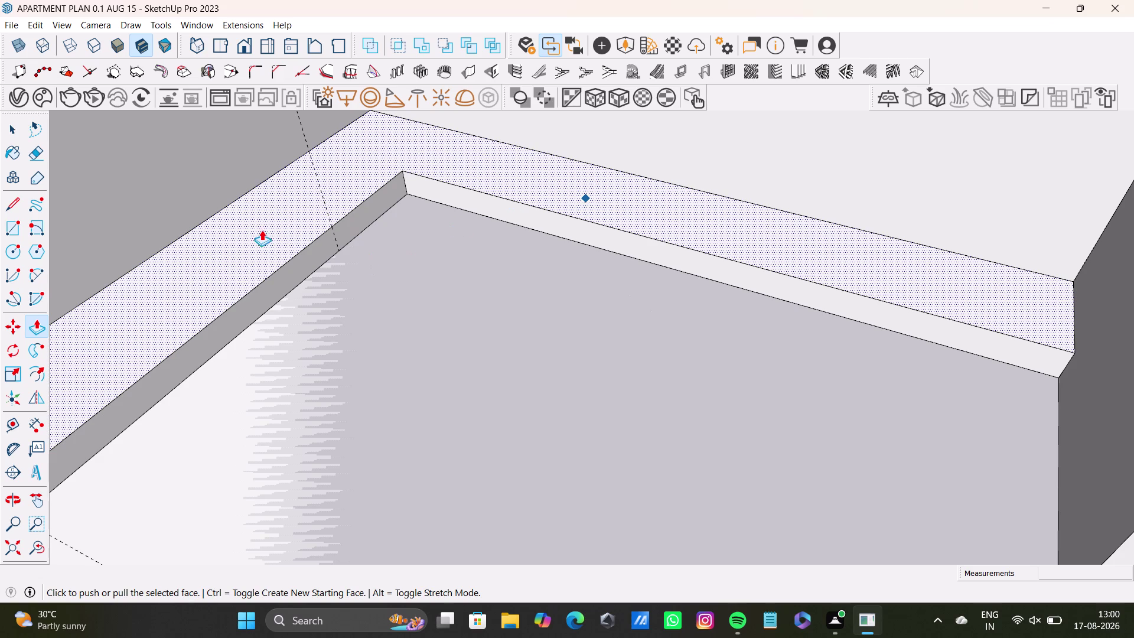
drag(254, 232, 257, 249)
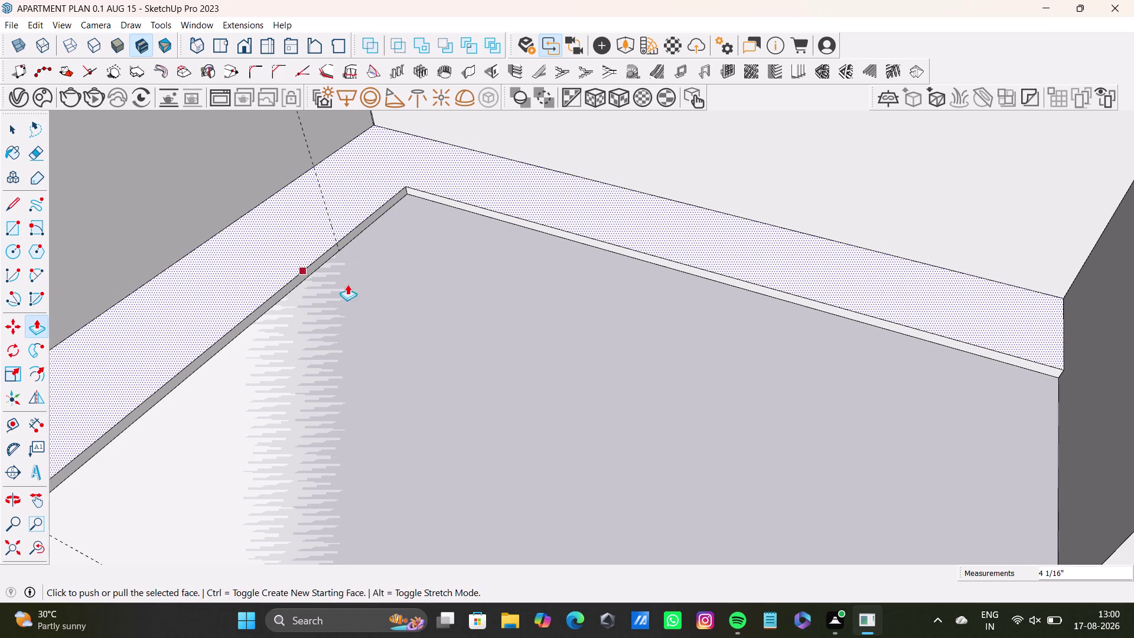
key(space)
Select the floor face inside the corner formed by both ledges.
middle_drag(387, 351, 476, 365)
middle_drag(500, 376, 422, 390)
scroll(up, 3)
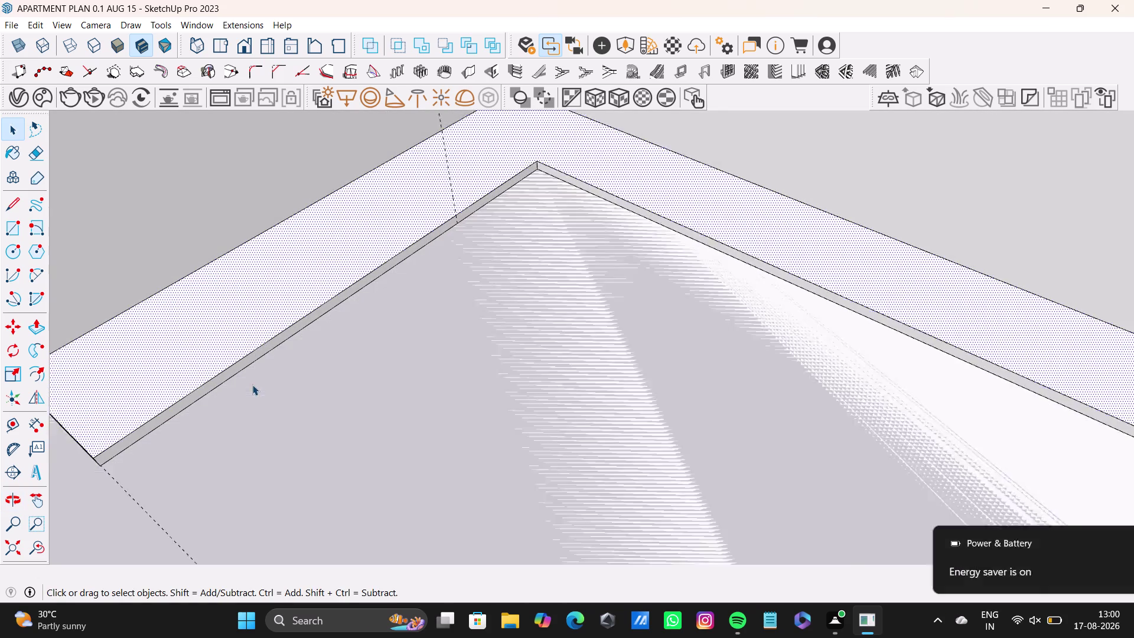
scroll(up, 3)
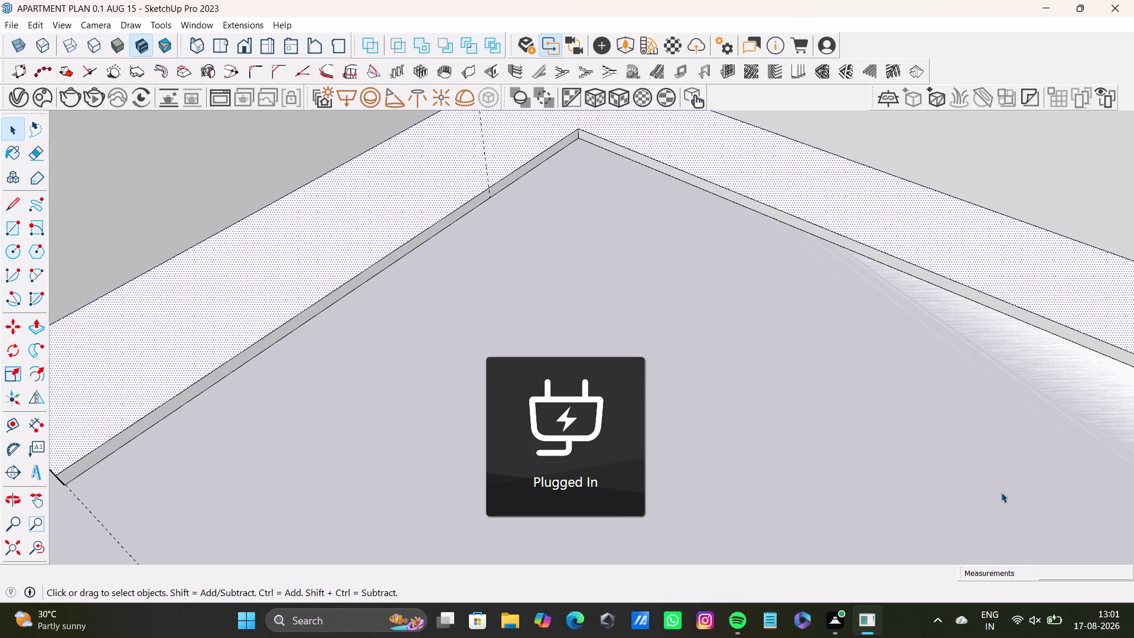
key(space)
click(545, 294)
scroll(down, 3)
middle_drag(547, 289, 553, 376)
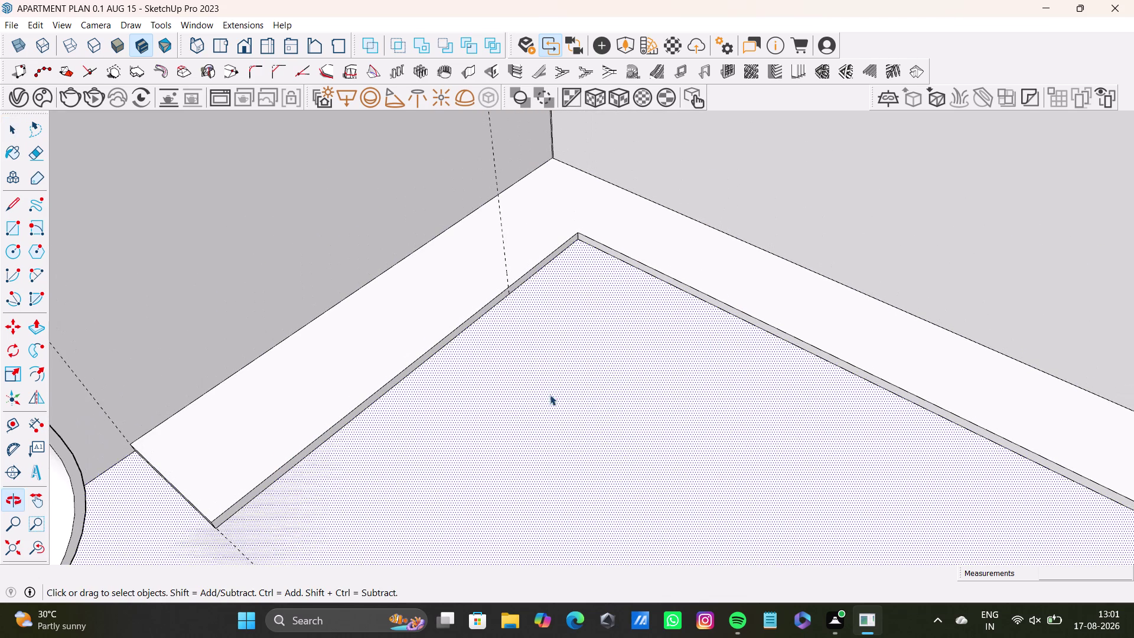
Push the inner face down beside the left ledge, leaving a raised border strip.
click(445, 323)
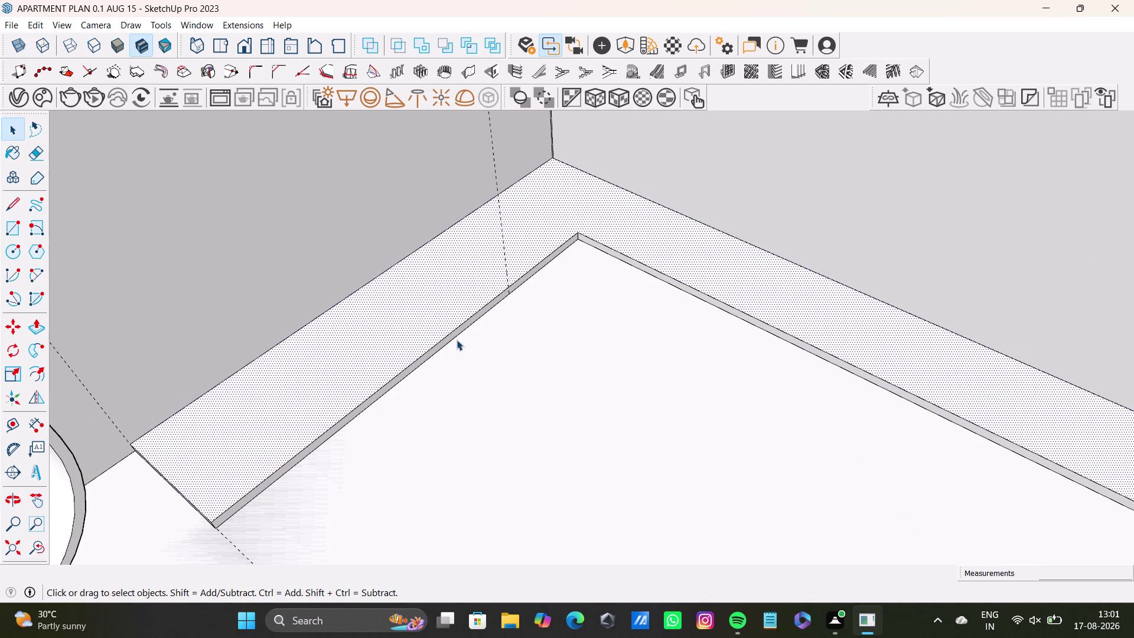
scroll(up, 3)
middle_drag(460, 359, 451, 304)
key(space)
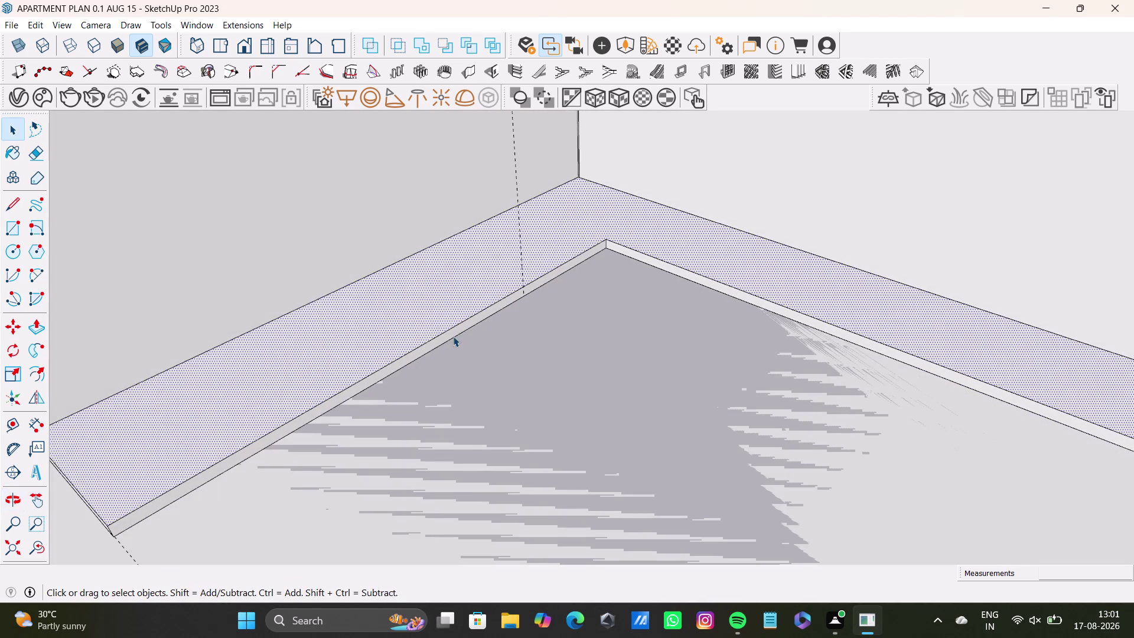
click(453, 332)
key(p)
drag(454, 332, 429, 324)
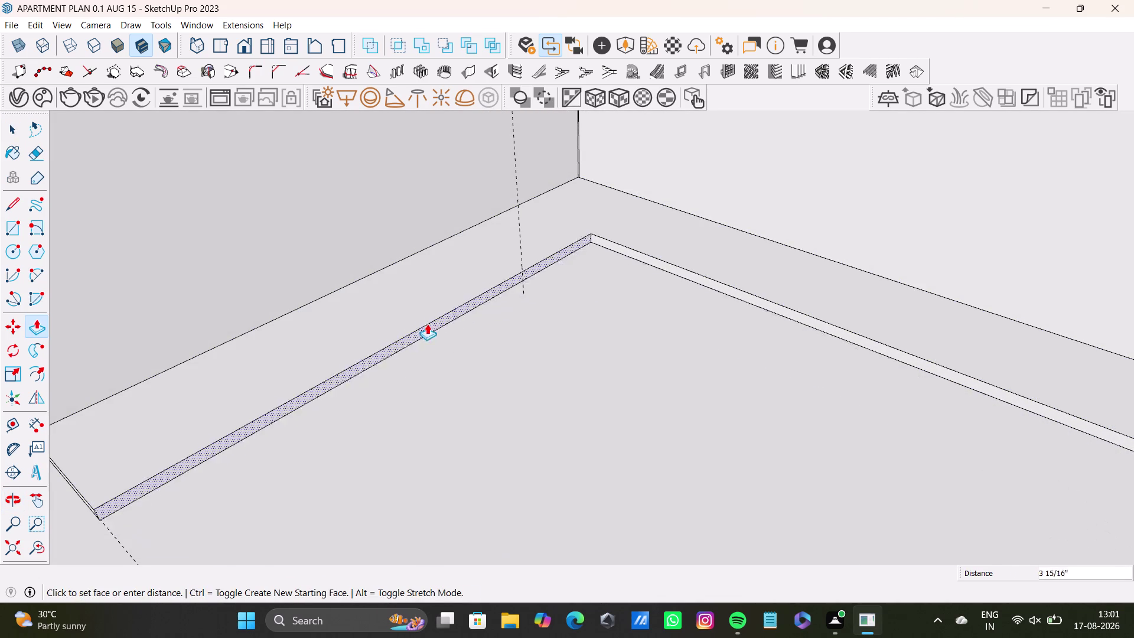
drag(428, 323, 424, 321)
Orbit down to inspect the lowered inner floor and the wall corner.
middle_drag(455, 374, 560, 440)
scroll(down, 3)
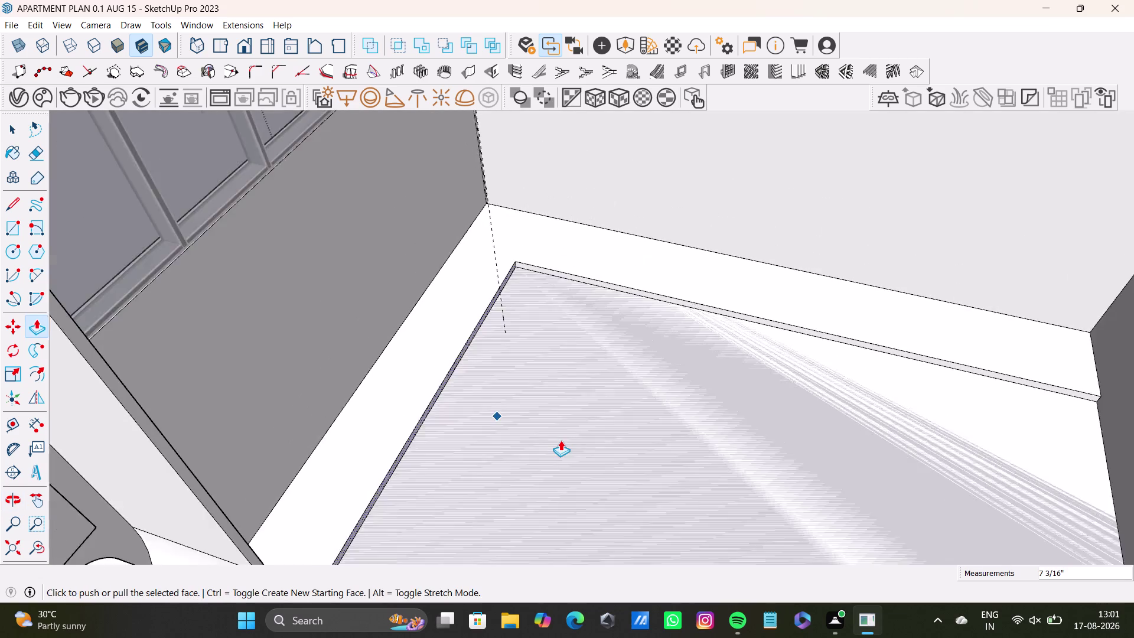
scroll(down, 3)
middle_drag(568, 437, 532, 454)
middle_drag(553, 431, 549, 471)
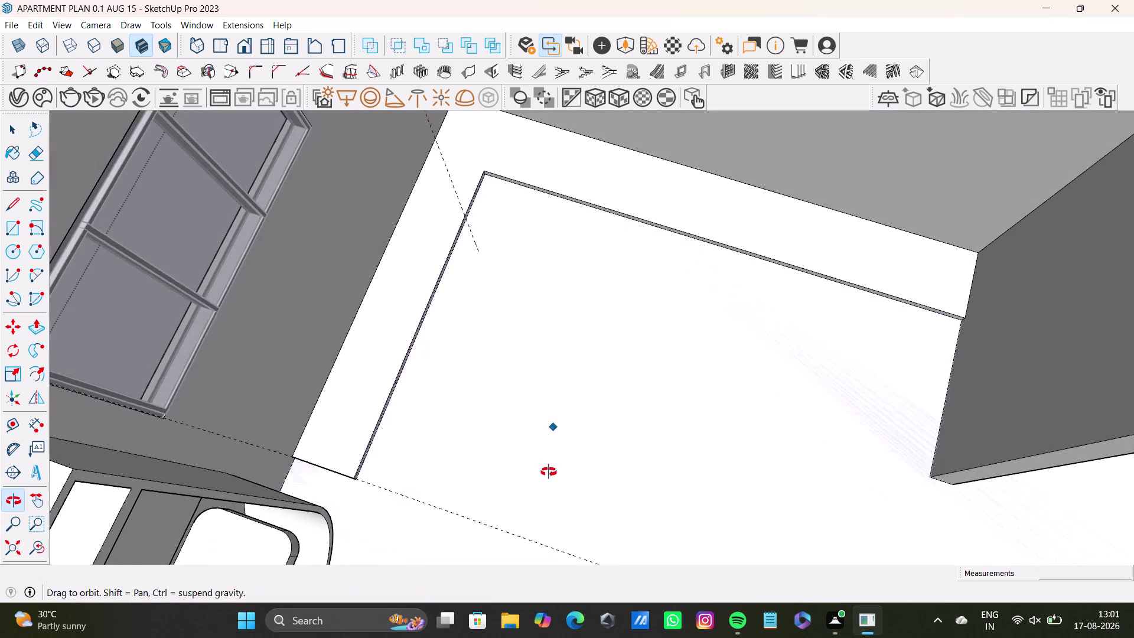
middle_drag(549, 471, 498, 436)
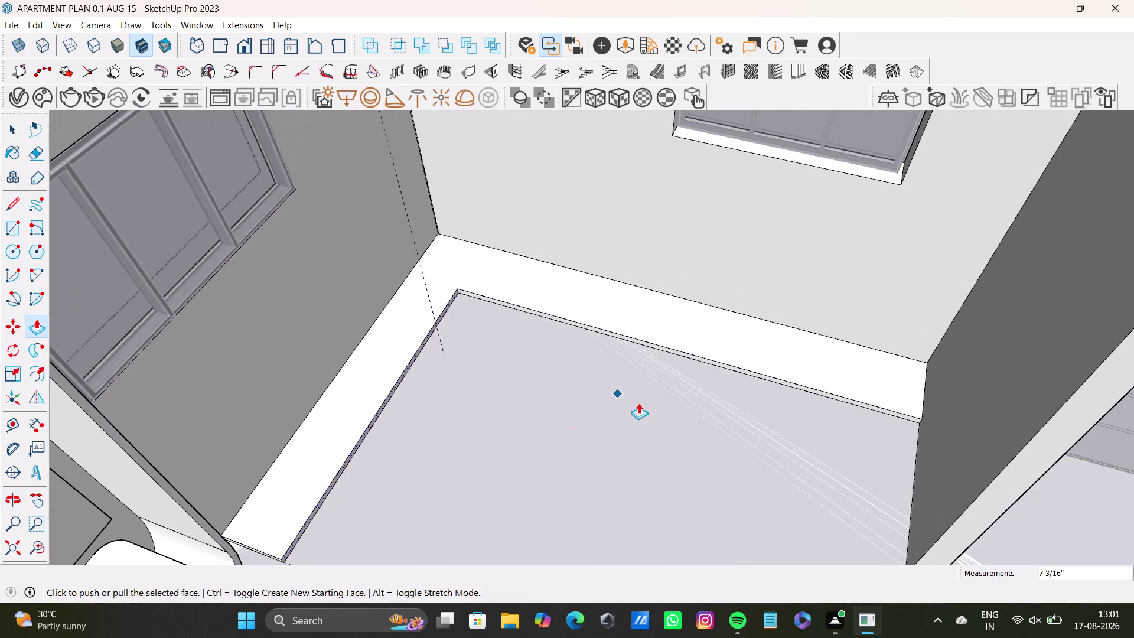
middle_drag(638, 403, 523, 351)
key(space)
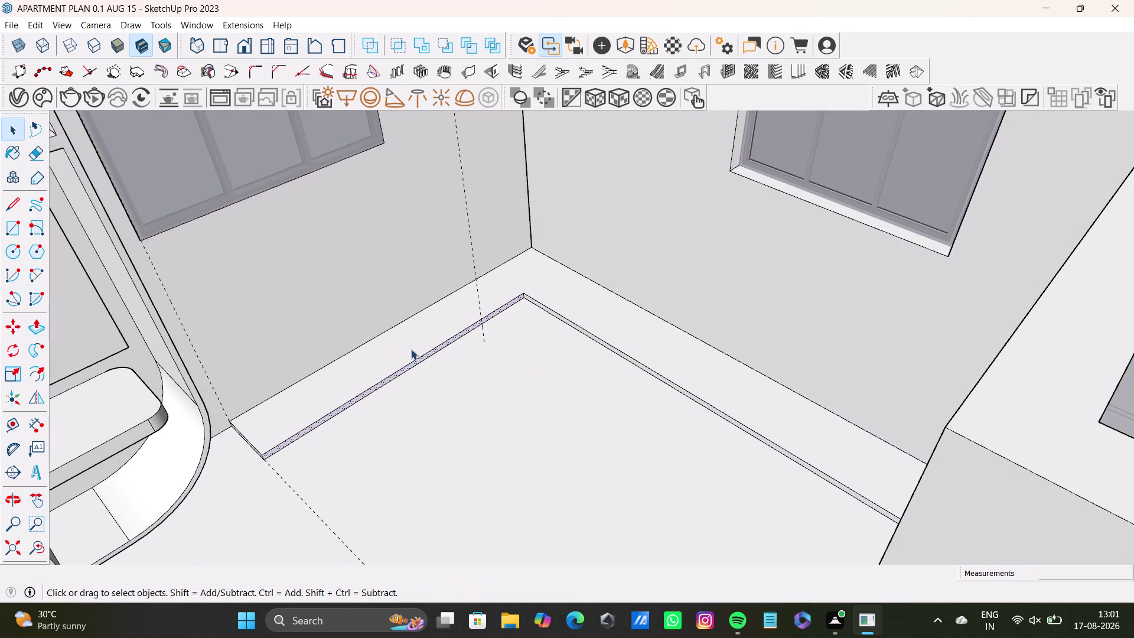
triple_click(411, 349)
double_click(375, 372)
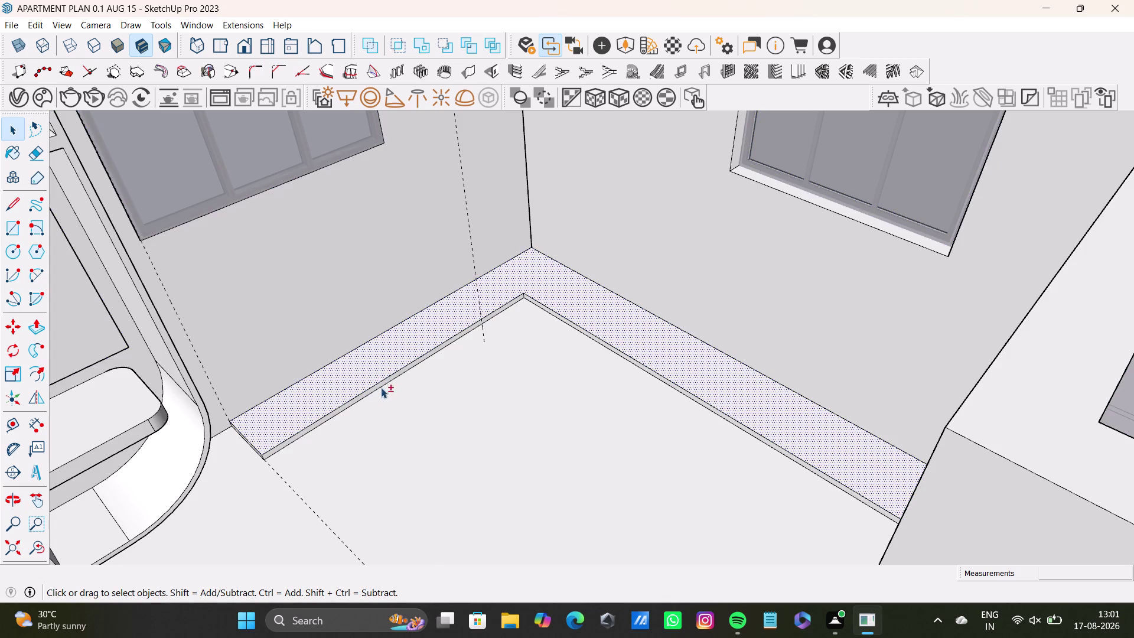
scroll(up, 3)
double_click(340, 399)
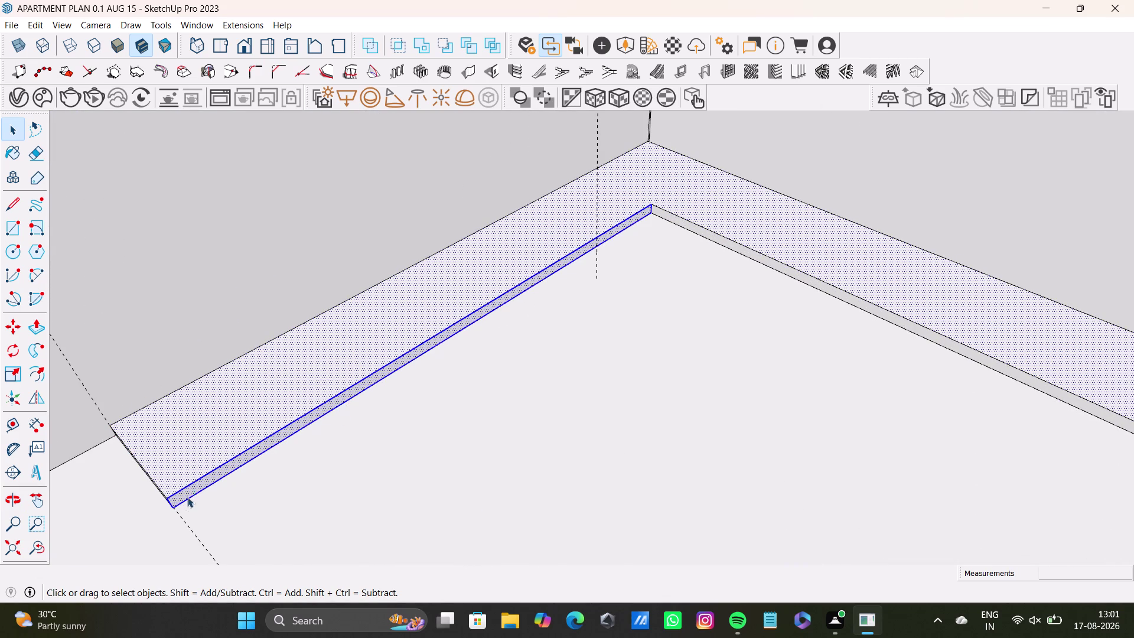
middle_drag(185, 500, 277, 366)
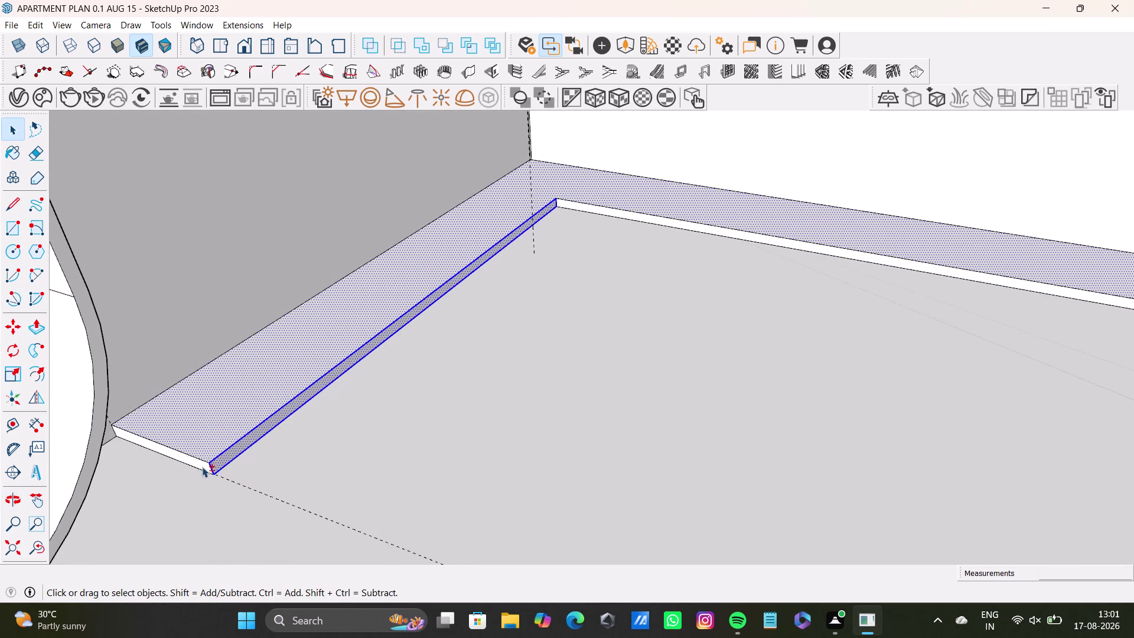
double_click(202, 466)
double_click(210, 441)
double_click(196, 431)
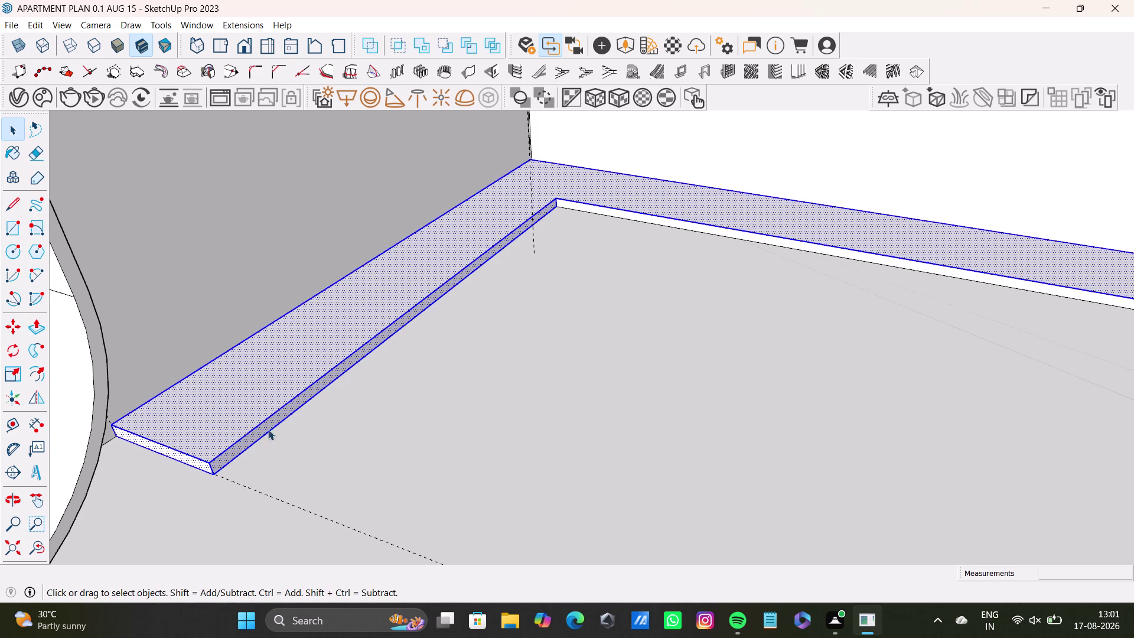
scroll(up, 3)
double_click(600, 198)
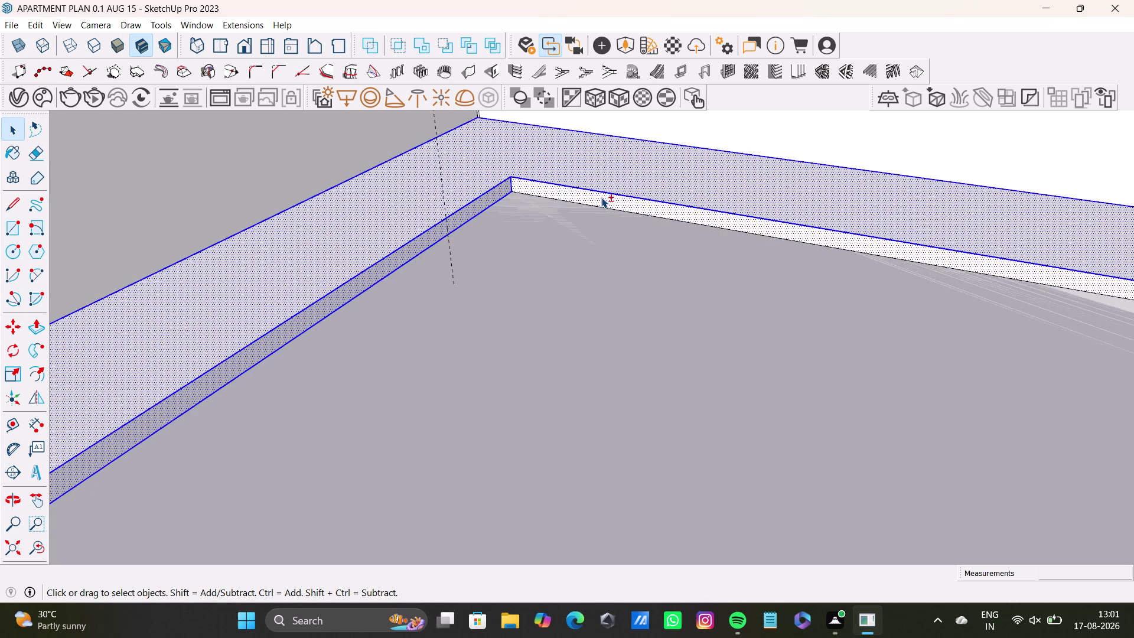
click(600, 201)
click(602, 200)
double_click(602, 200)
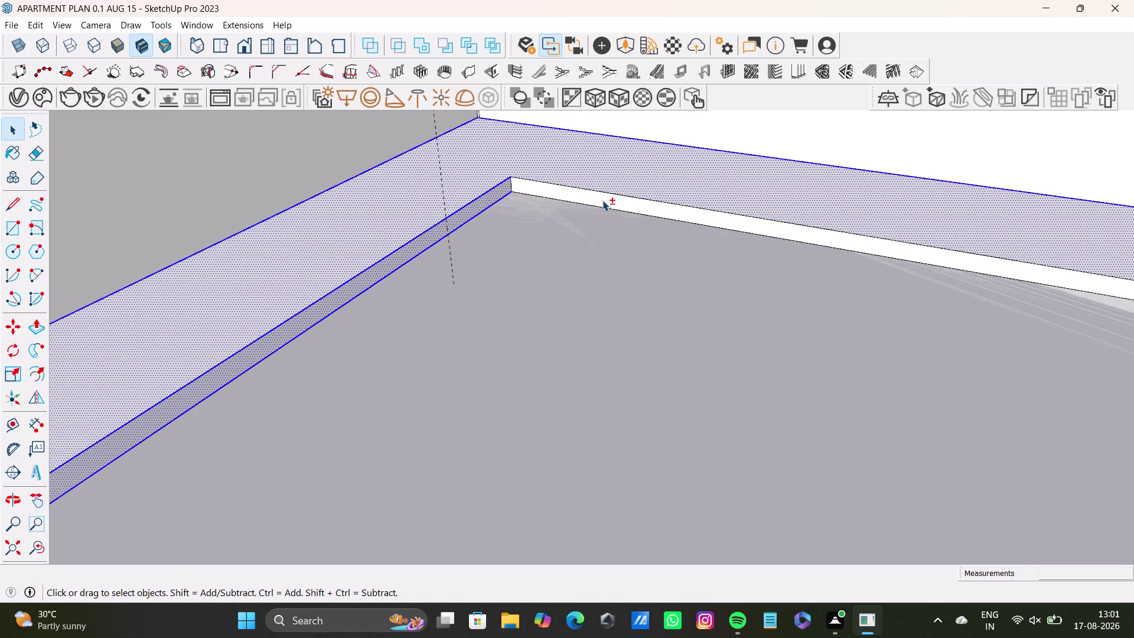
double_click(602, 200)
double_click(623, 177)
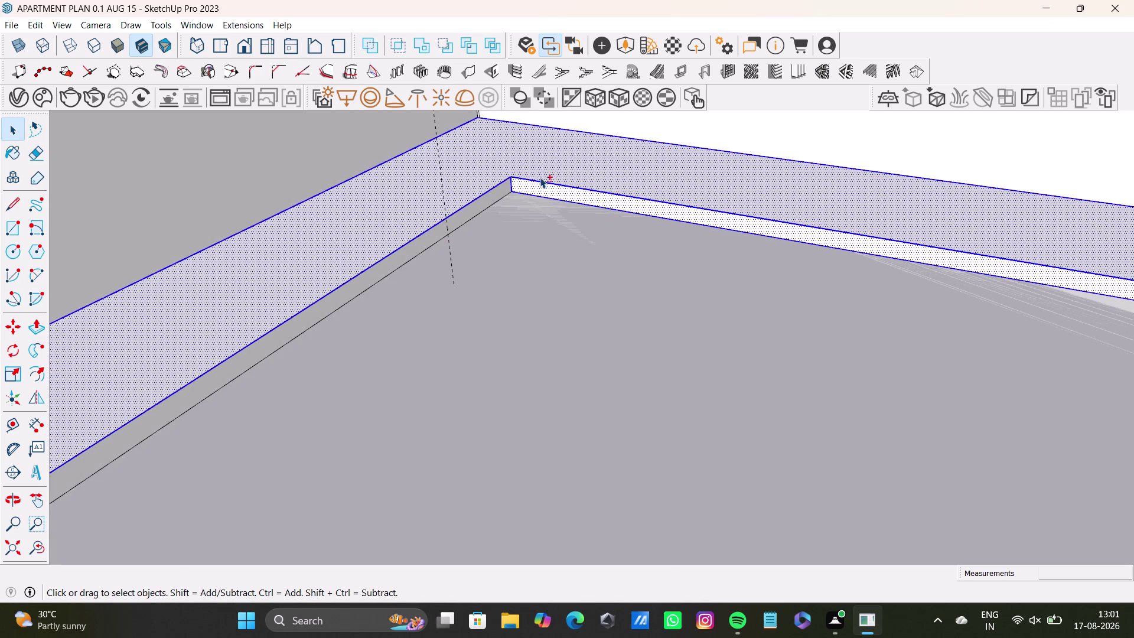
double_click(501, 194)
scroll(down, 3)
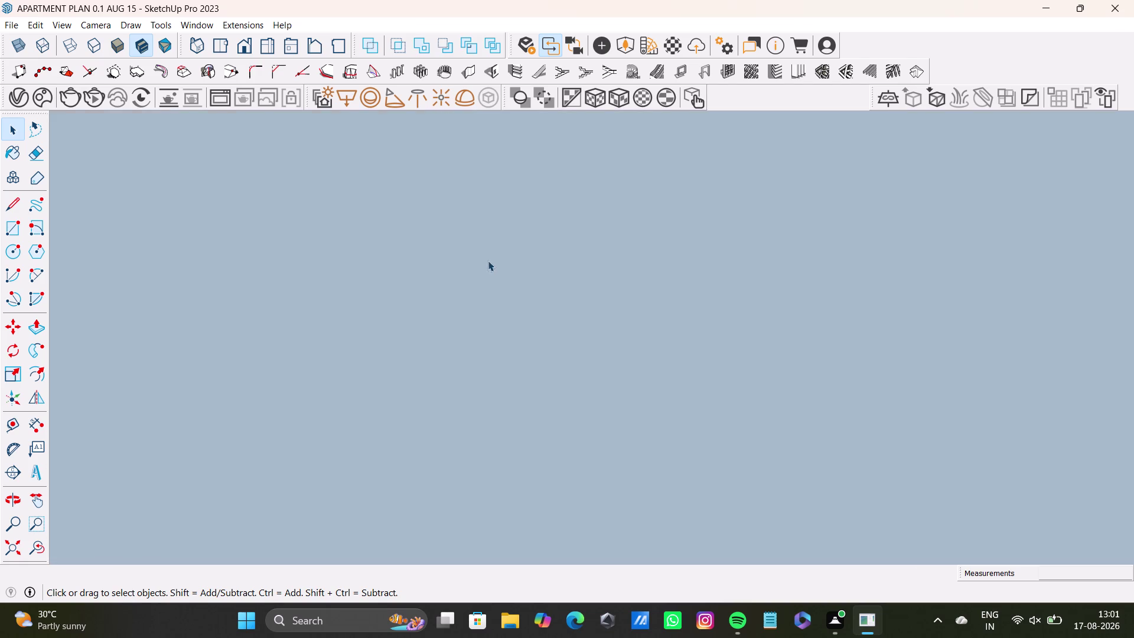
middle_drag(493, 265, 423, 455)
click(35, 555)
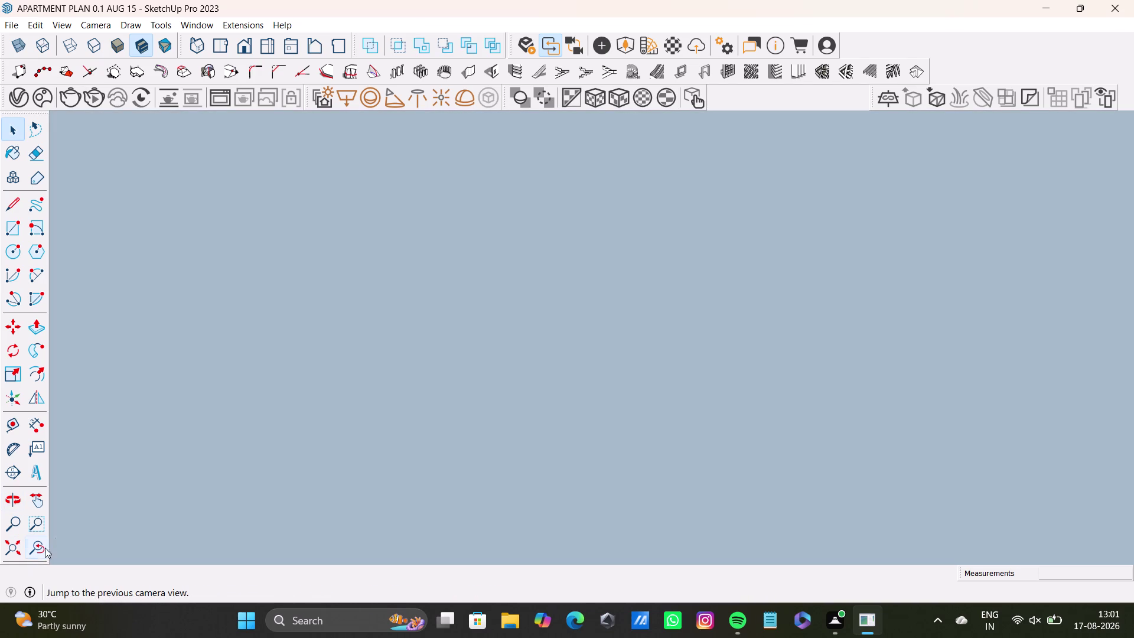
click(13, 542)
middle_drag(437, 226, 378, 520)
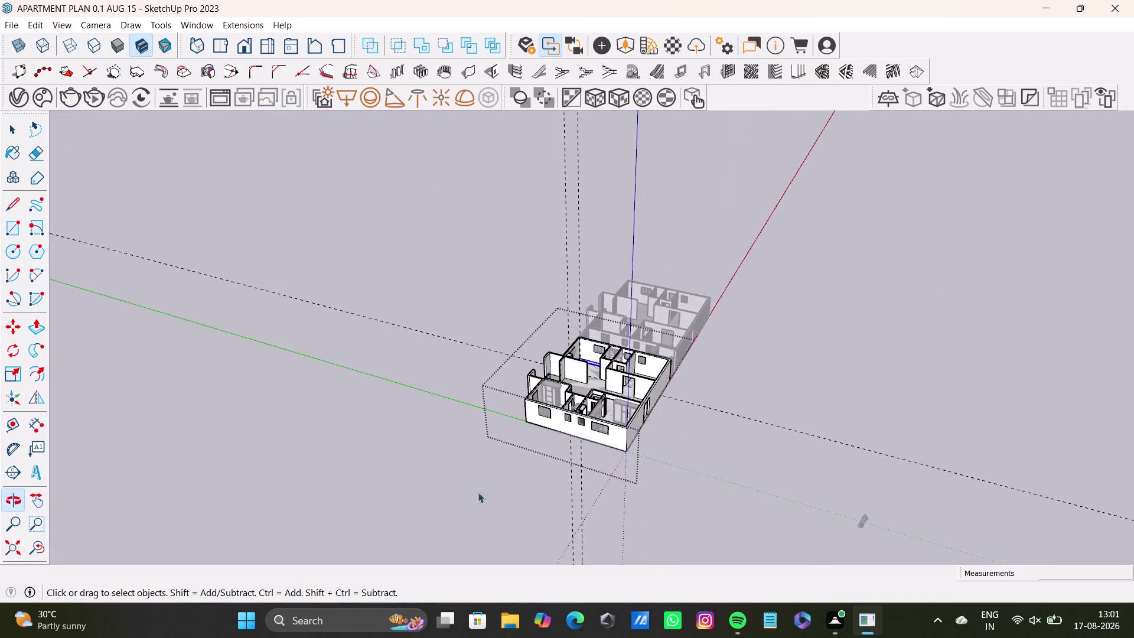
scroll(up, 3)
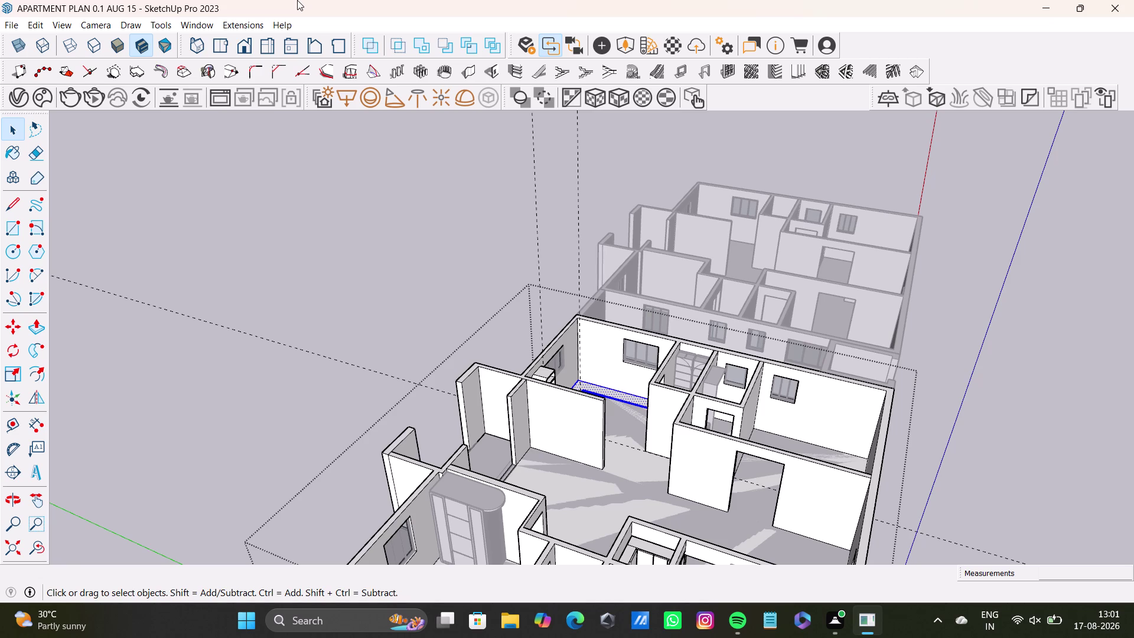
scroll(up, 3)
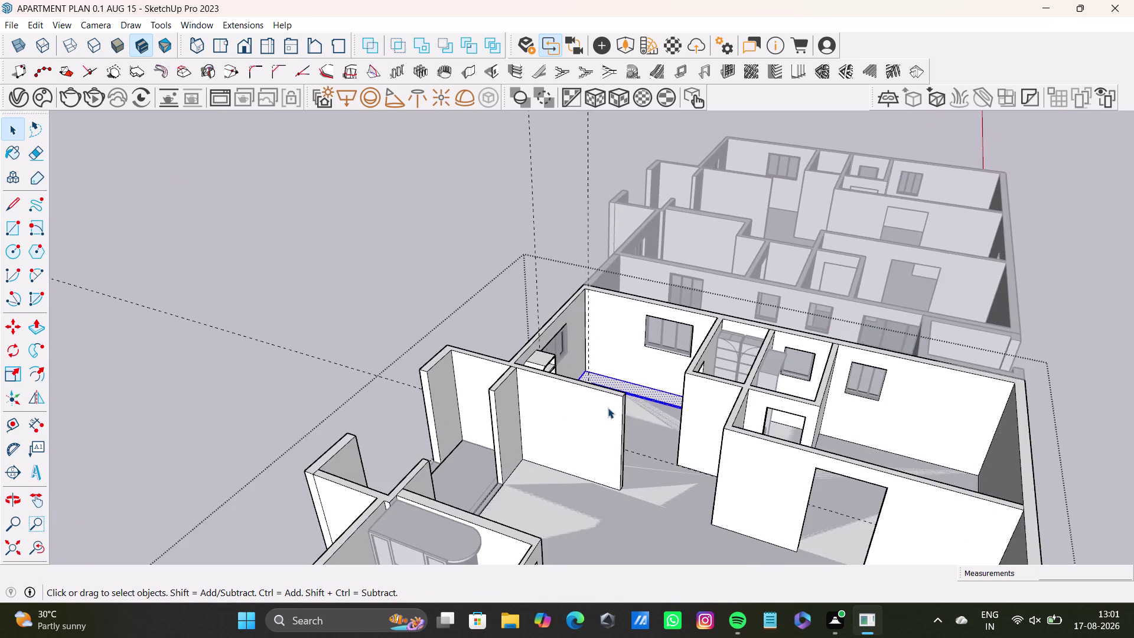
scroll(up, 3)
middle_drag(603, 400, 539, 487)
scroll(up, 3)
middle_drag(560, 383, 446, 413)
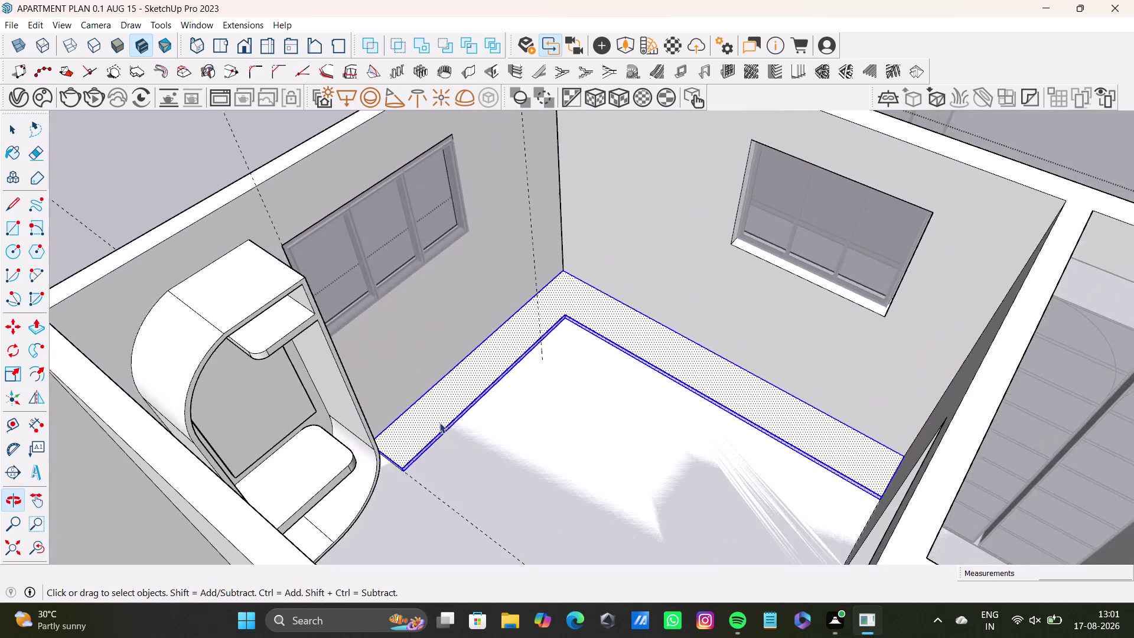
scroll(up, 3)
middle_drag(426, 444, 425, 307)
scroll(up, 3)
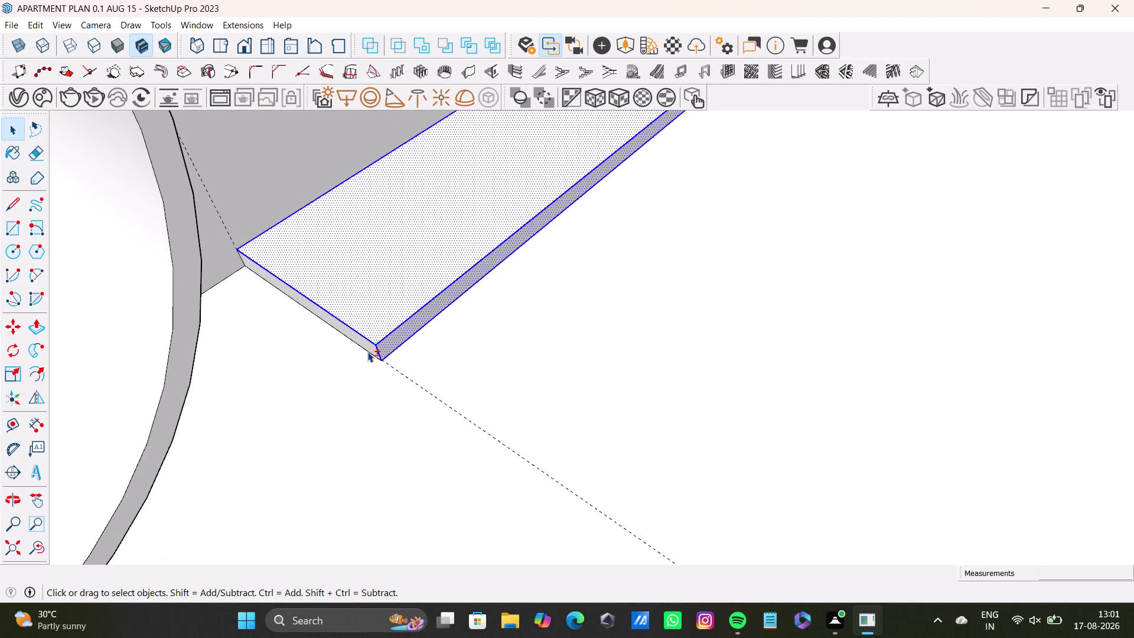
click(369, 349)
click(372, 347)
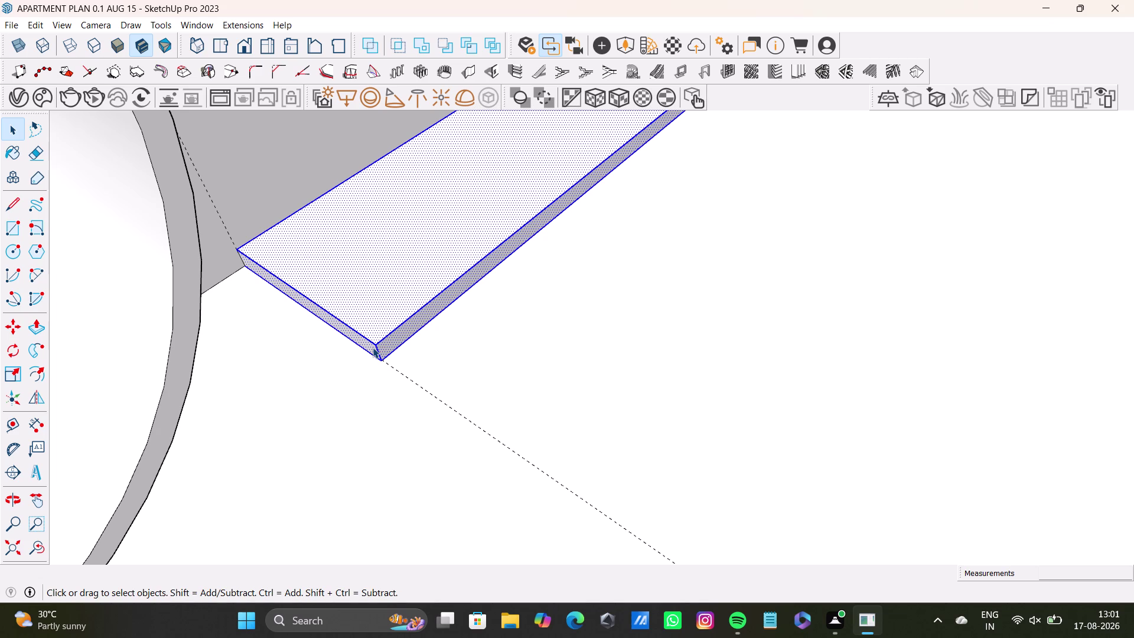
middle_drag(461, 356, 442, 376)
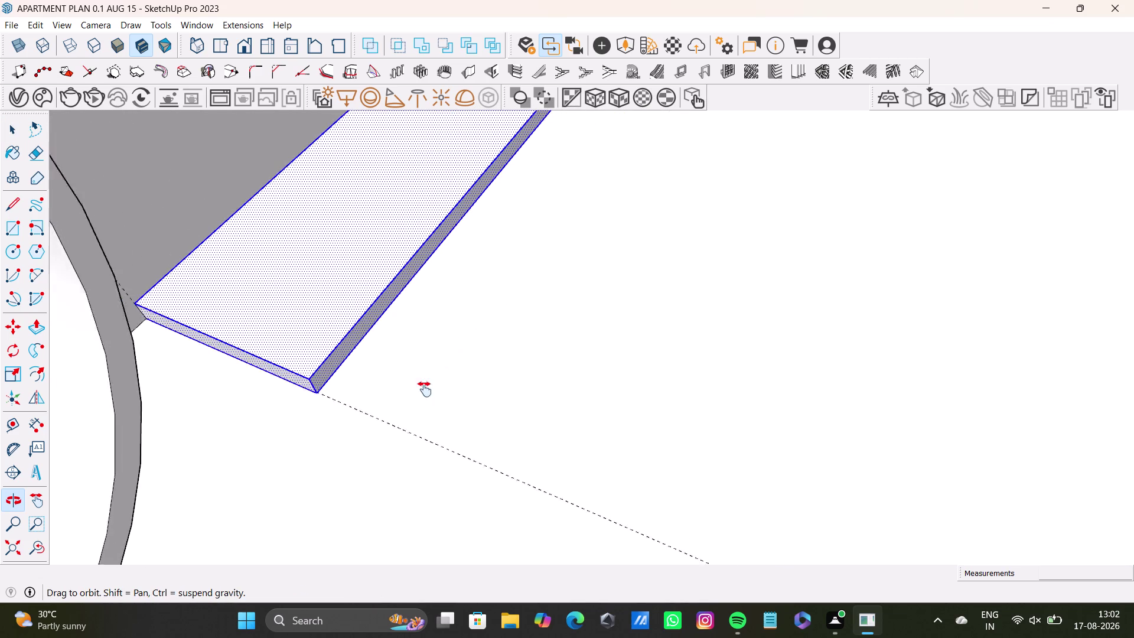
middle_drag(442, 376, 376, 472)
scroll(down, 3)
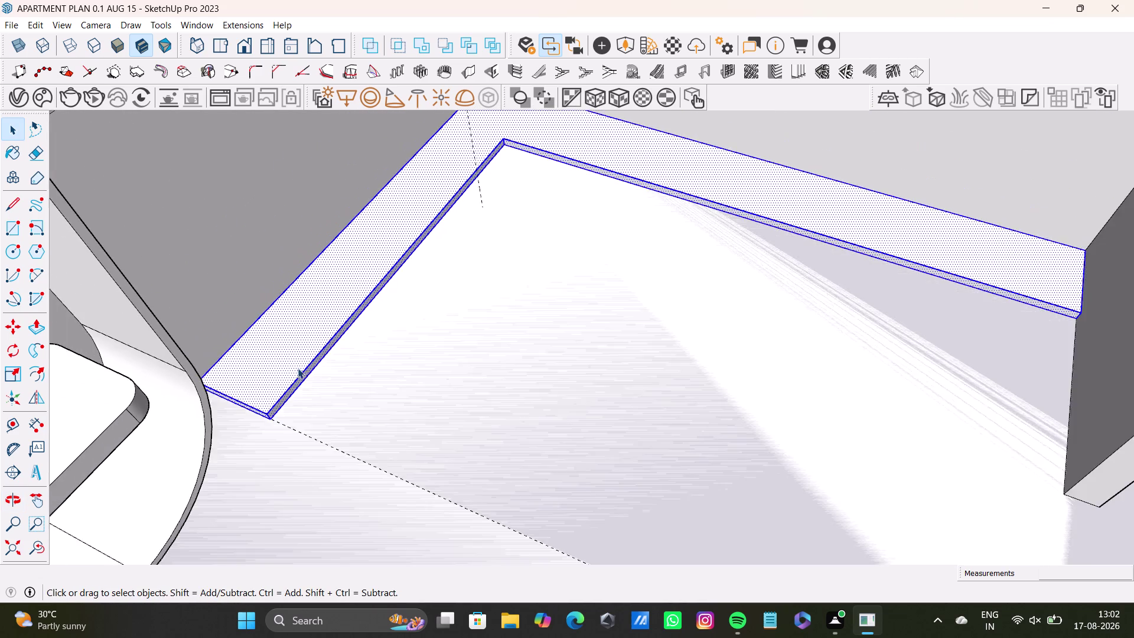
middle_drag(323, 358, 209, 407)
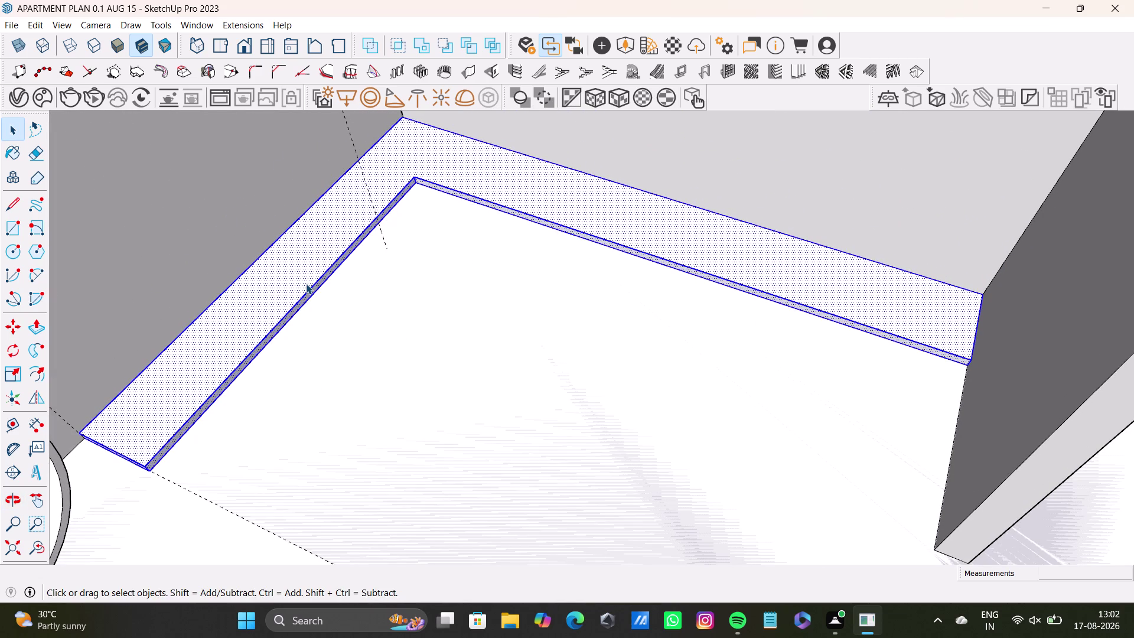
double_click(305, 282)
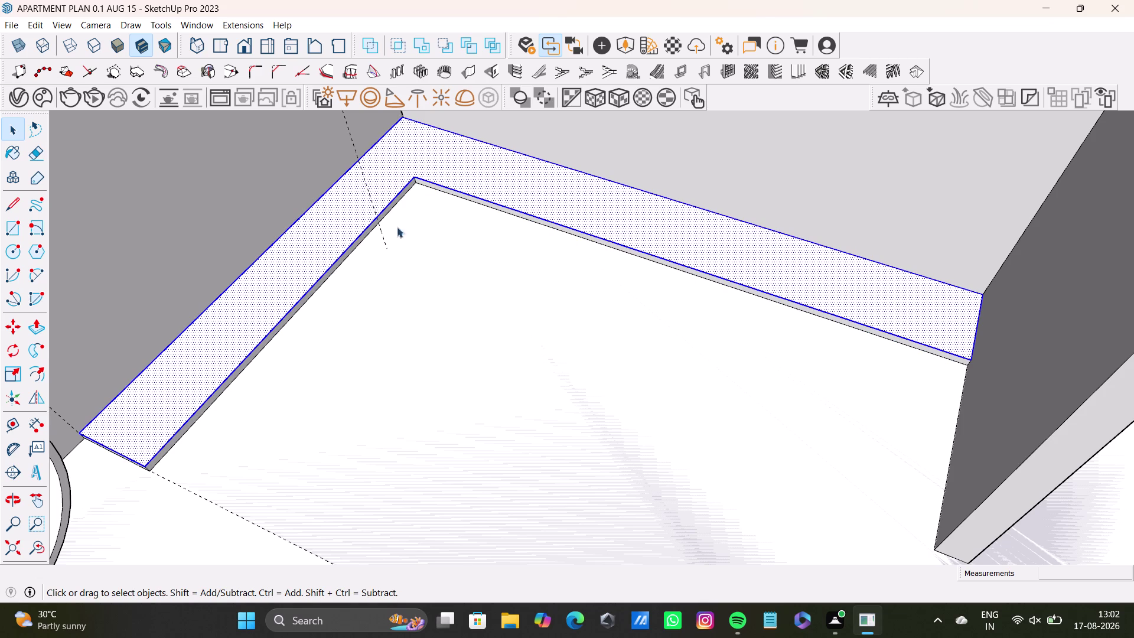
scroll(up, 3)
double_click(446, 176)
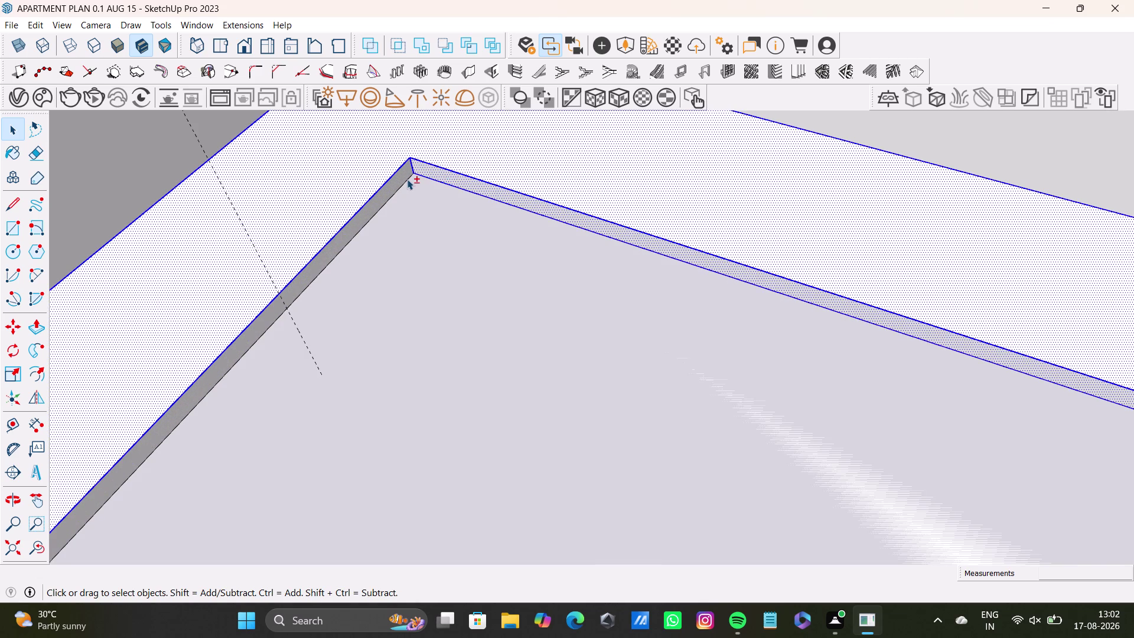
double_click(405, 179)
scroll(down, 3)
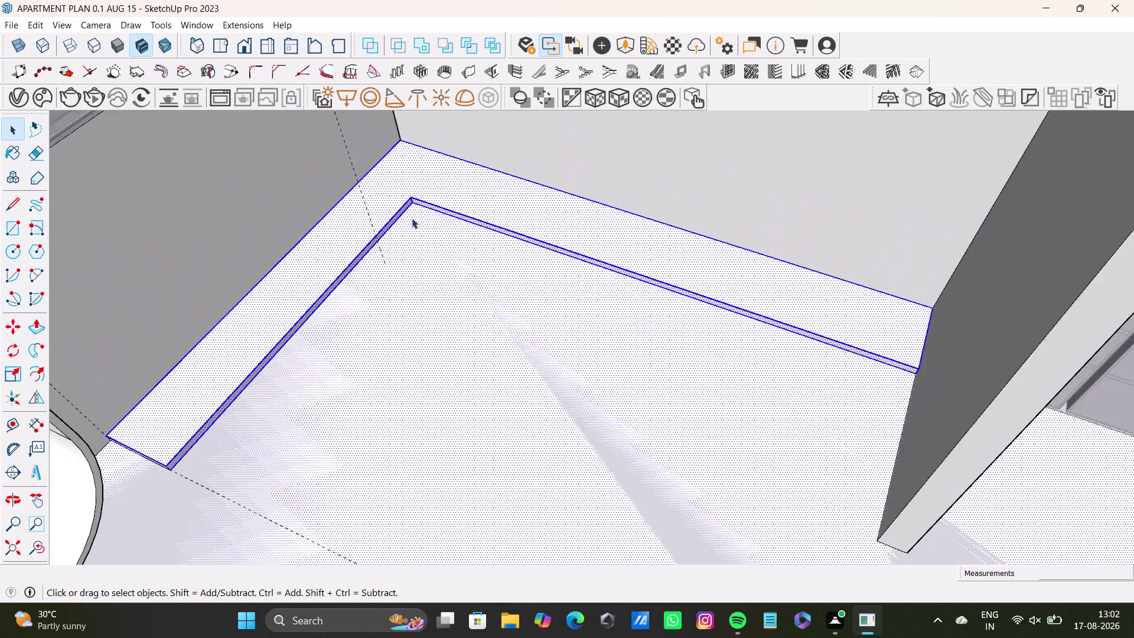
scroll(down, 3)
middle_drag(411, 218, 471, 190)
scroll(up, 3)
middle_drag(359, 299, 316, 390)
scroll(up, 3)
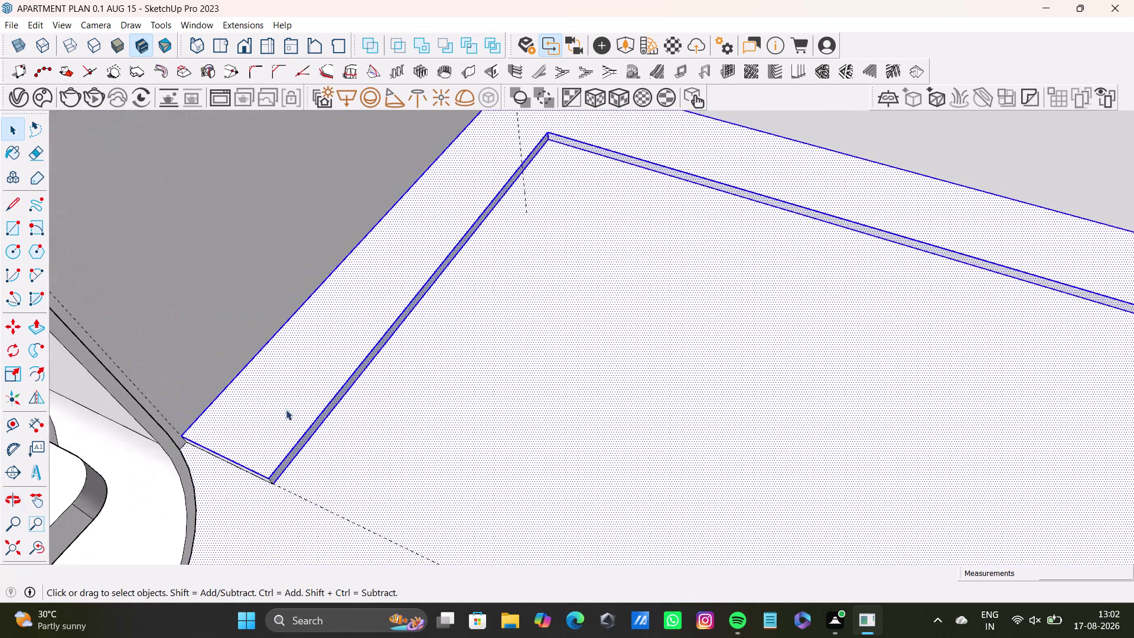
scroll(up, 3)
middle_drag(283, 402, 310, 252)
scroll(up, 3)
middle_drag(288, 334, 301, 278)
double_click(308, 286)
double_click(307, 292)
double_click(308, 264)
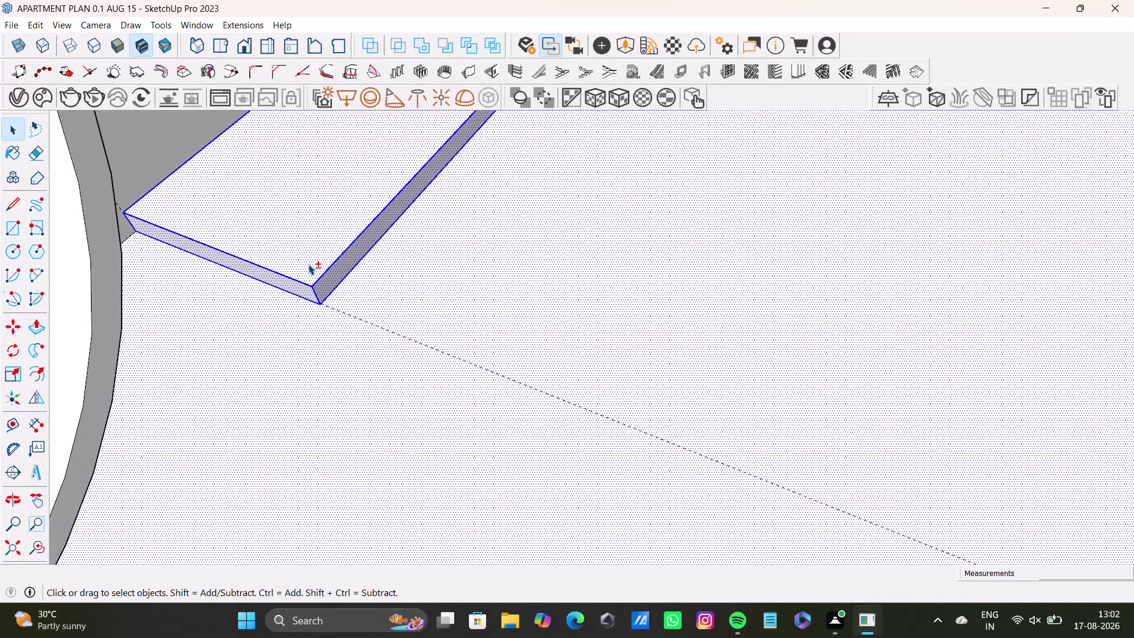
click(440, 309)
triple_click(311, 238)
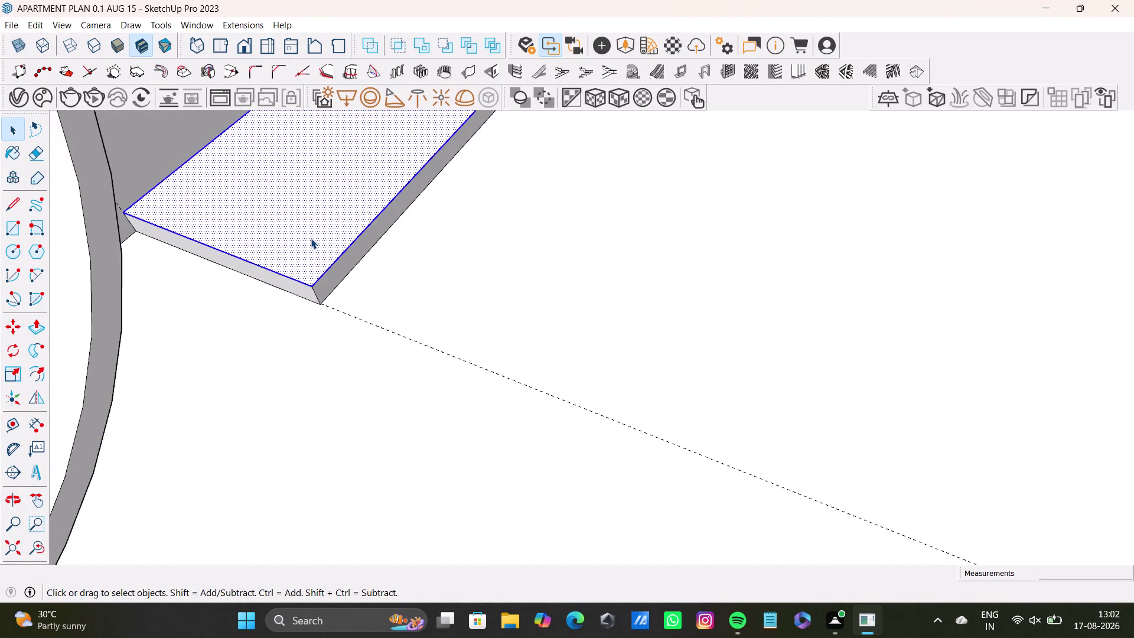
double_click(319, 266)
double_click(307, 290)
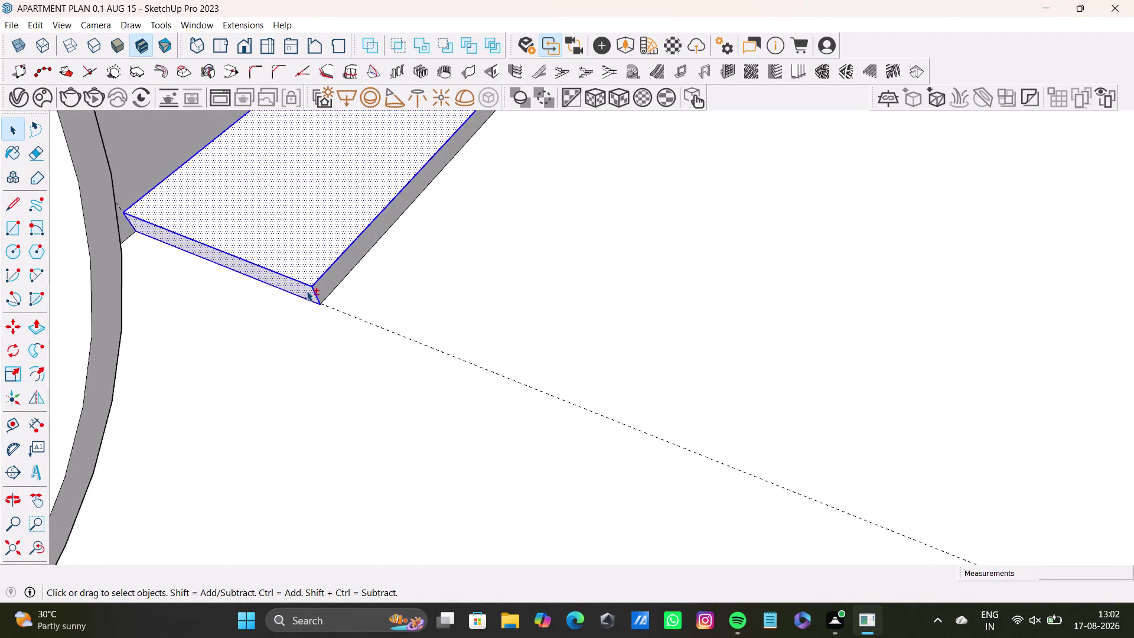
double_click(321, 286)
scroll(down, 3)
middle_drag(413, 214, 170, 470)
scroll(down, 3)
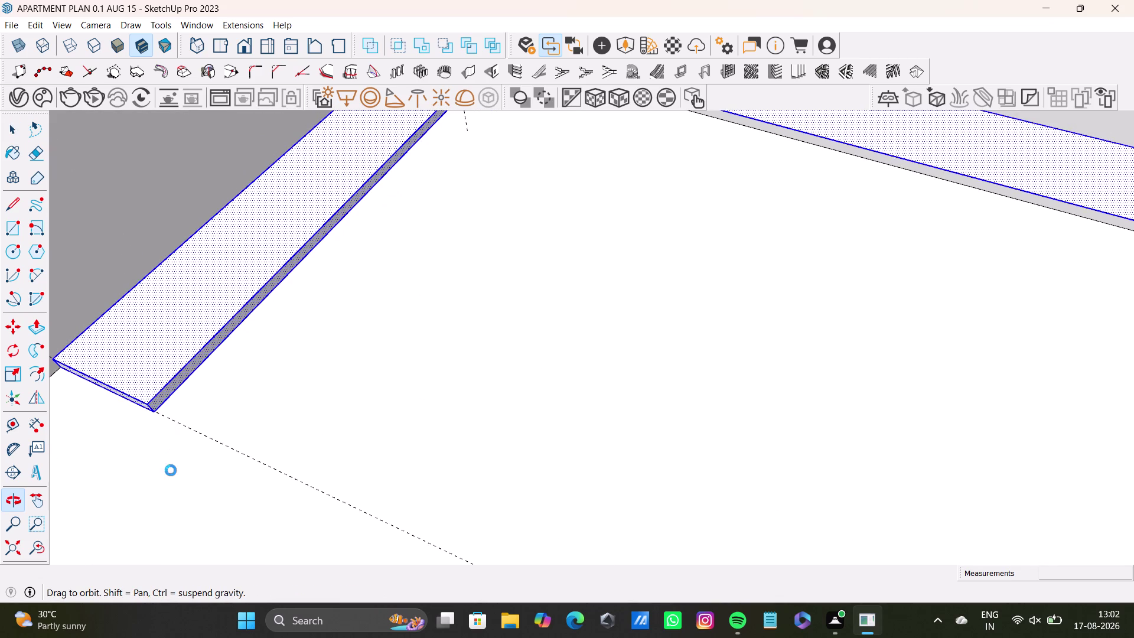
middle_drag(437, 302, 231, 484)
scroll(up, 3)
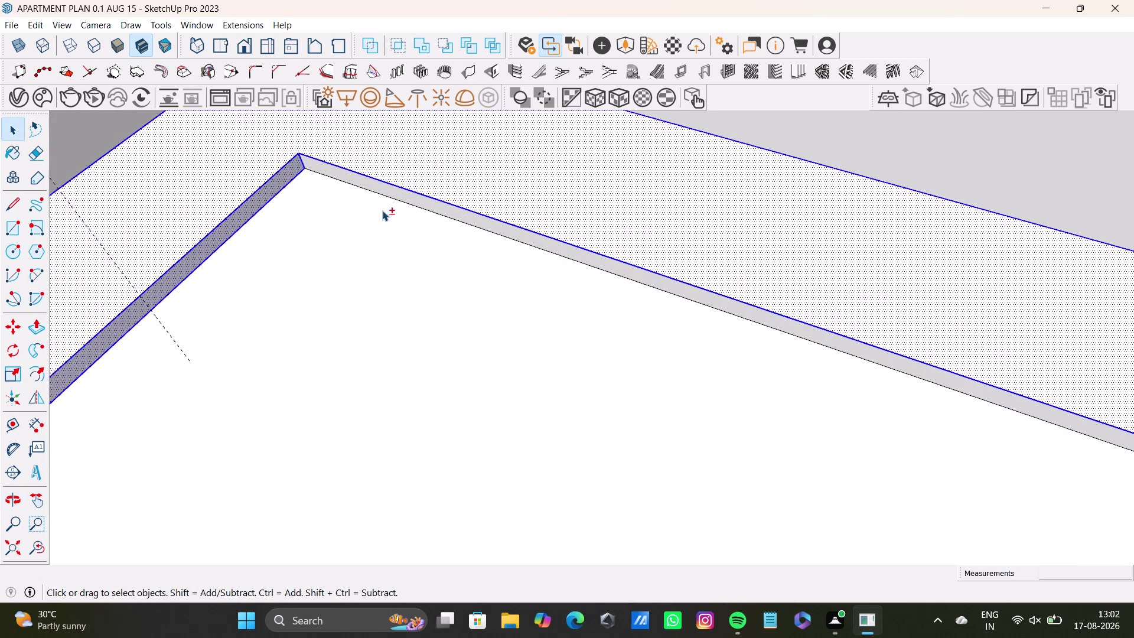
scroll(up, 3)
click(395, 186)
click(400, 193)
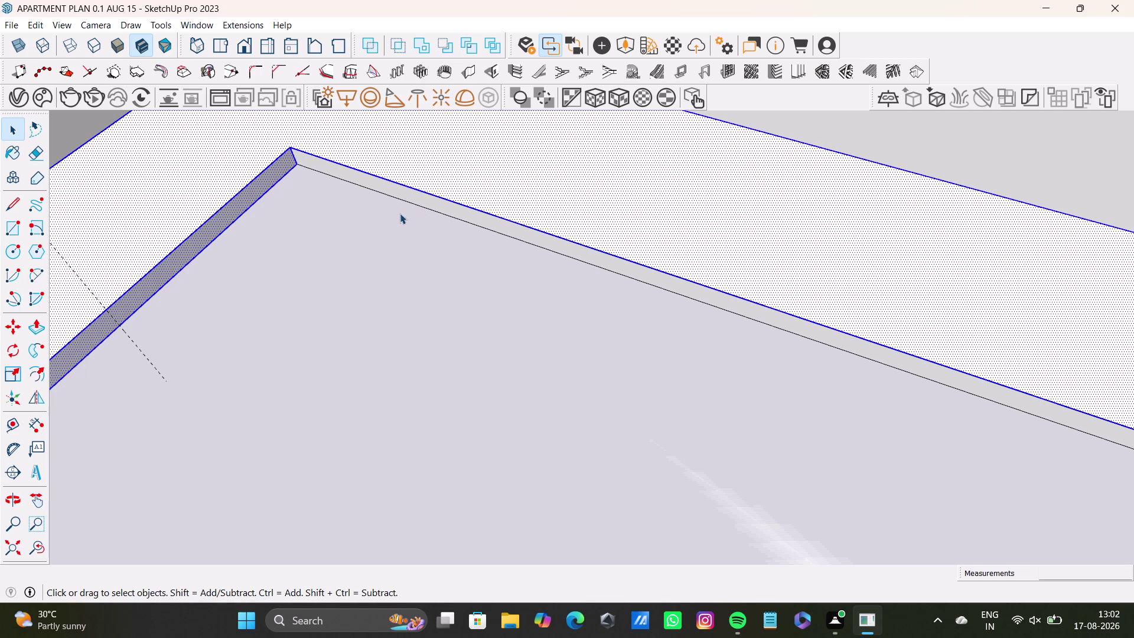
scroll(down, 3)
middle_drag(350, 237, 346, 363)
middle_drag(346, 359, 349, 351)
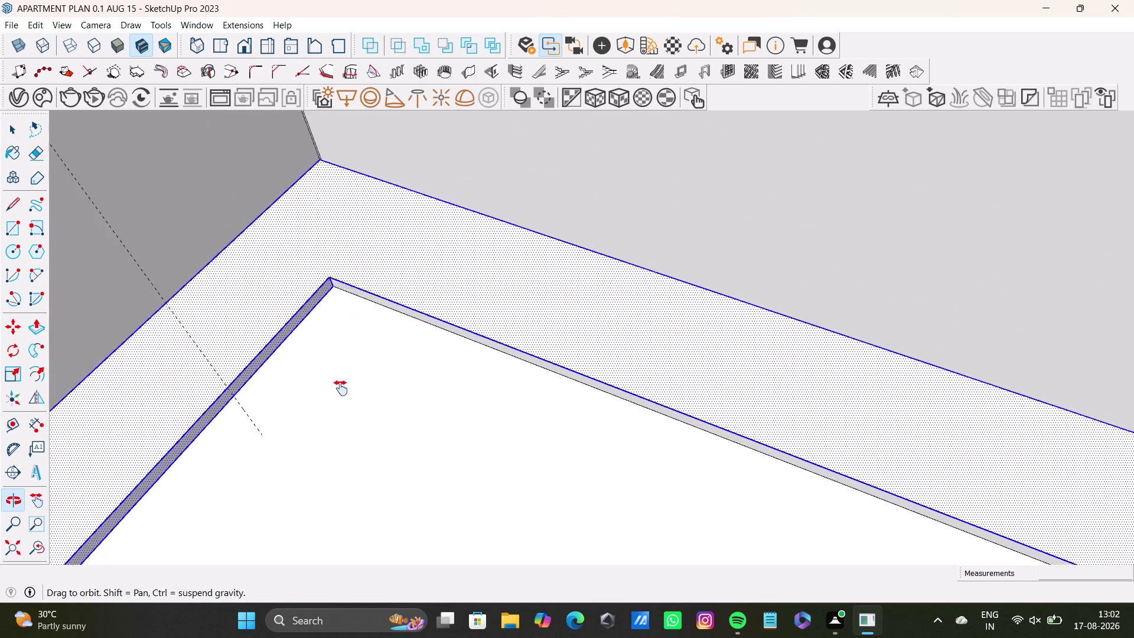
middle_drag(349, 351, 336, 413)
middle_drag(338, 411, 356, 330)
scroll(up, 3)
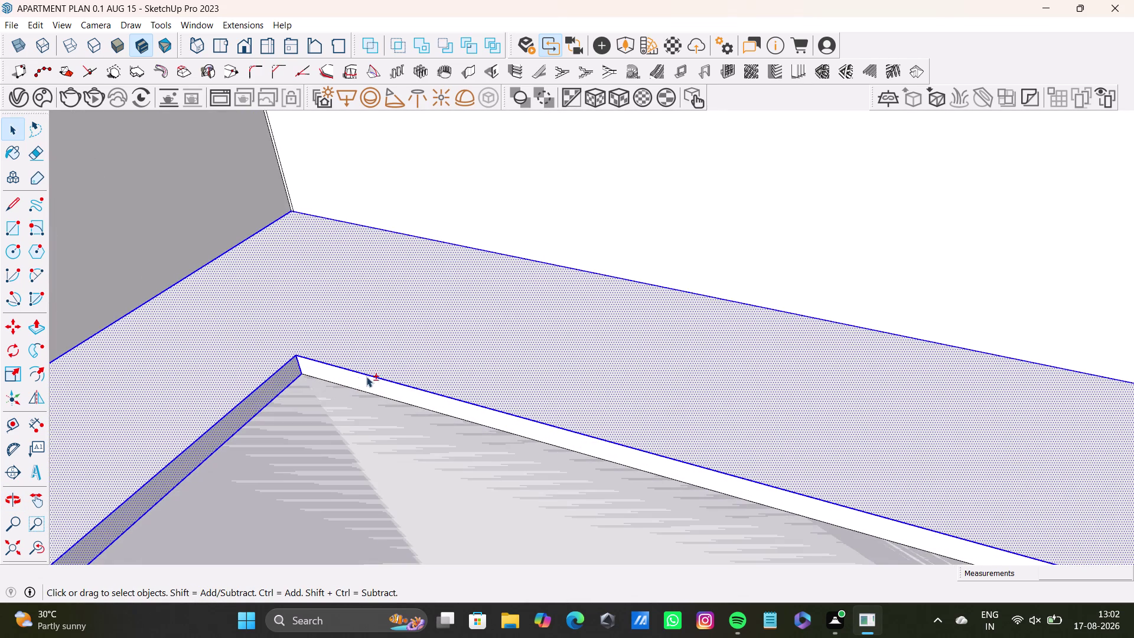
click(369, 383)
triple_click(373, 383)
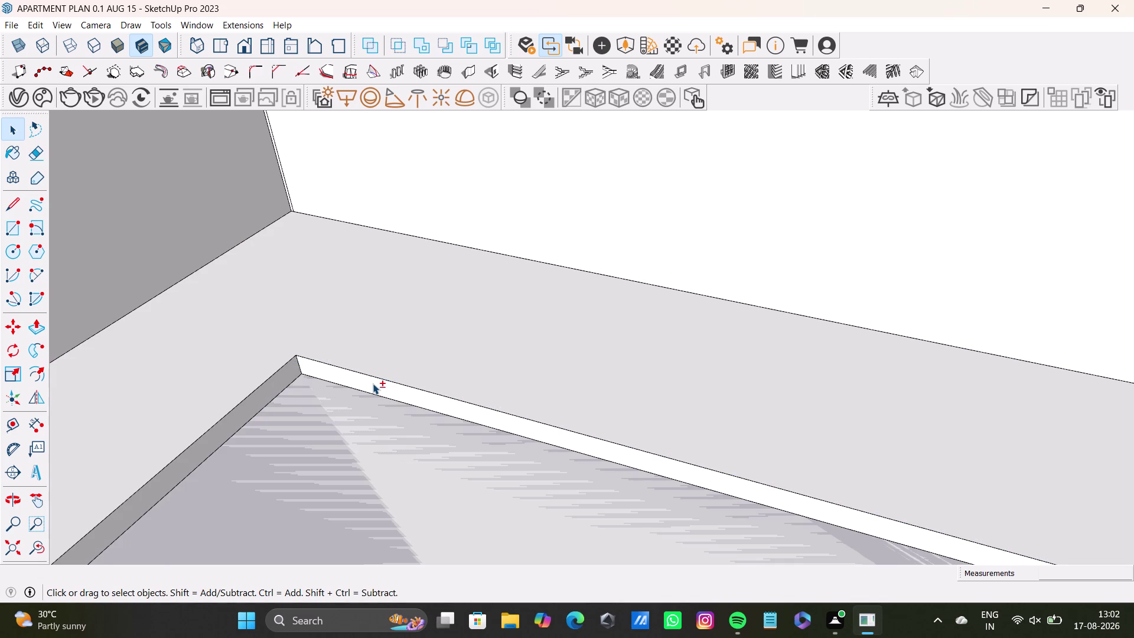
double_click(373, 383)
double_click(391, 348)
click(285, 369)
click(289, 371)
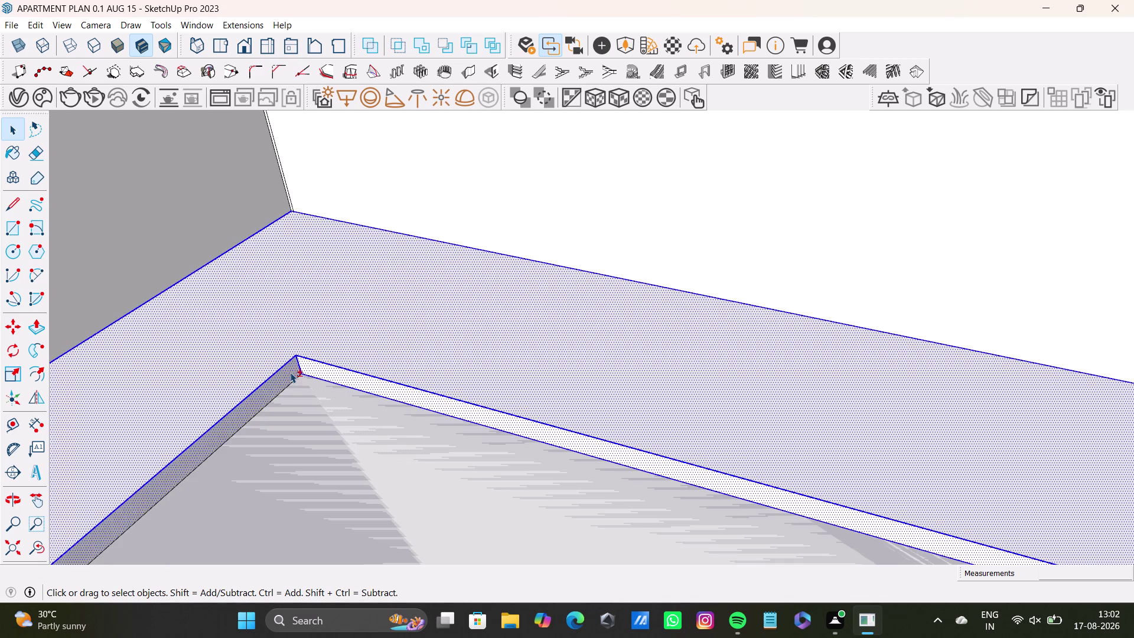
double_click(288, 374)
scroll(down, 3)
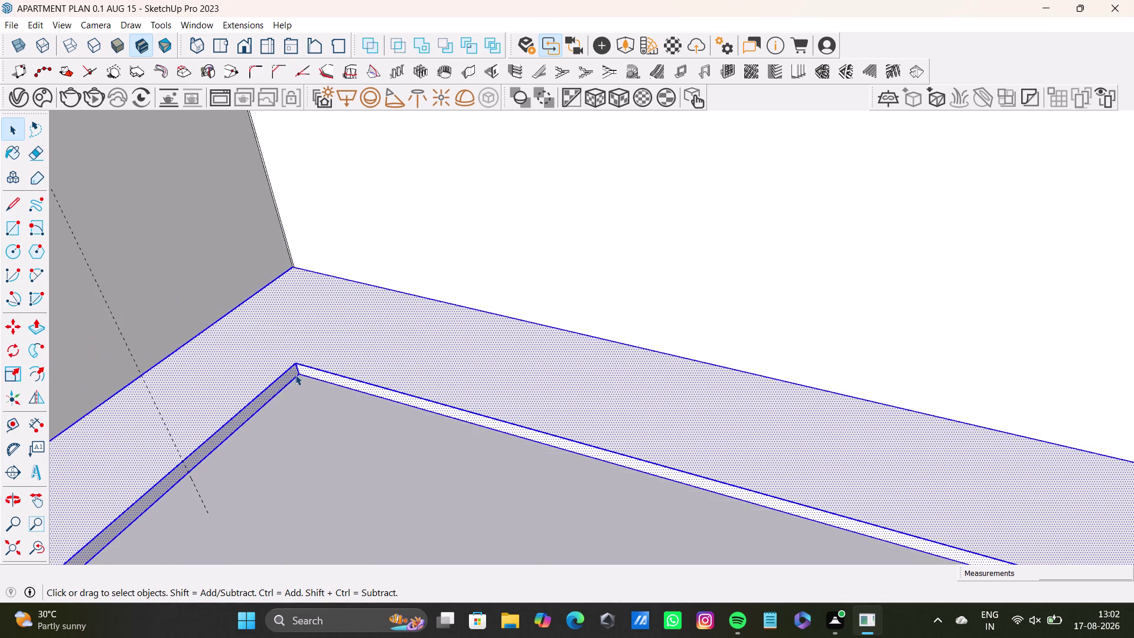
scroll(down, 3)
middle_drag(296, 374, 330, 271)
scroll(down, 3)
middle_drag(343, 307, 347, 343)
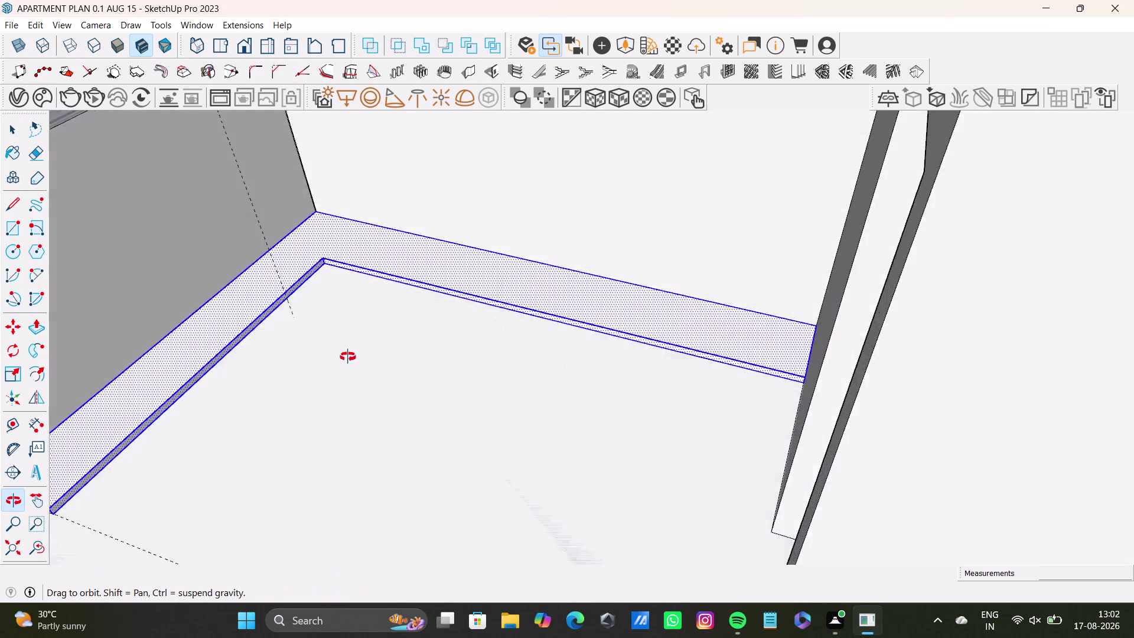
middle_drag(347, 343, 353, 418)
right_click(150, 402)
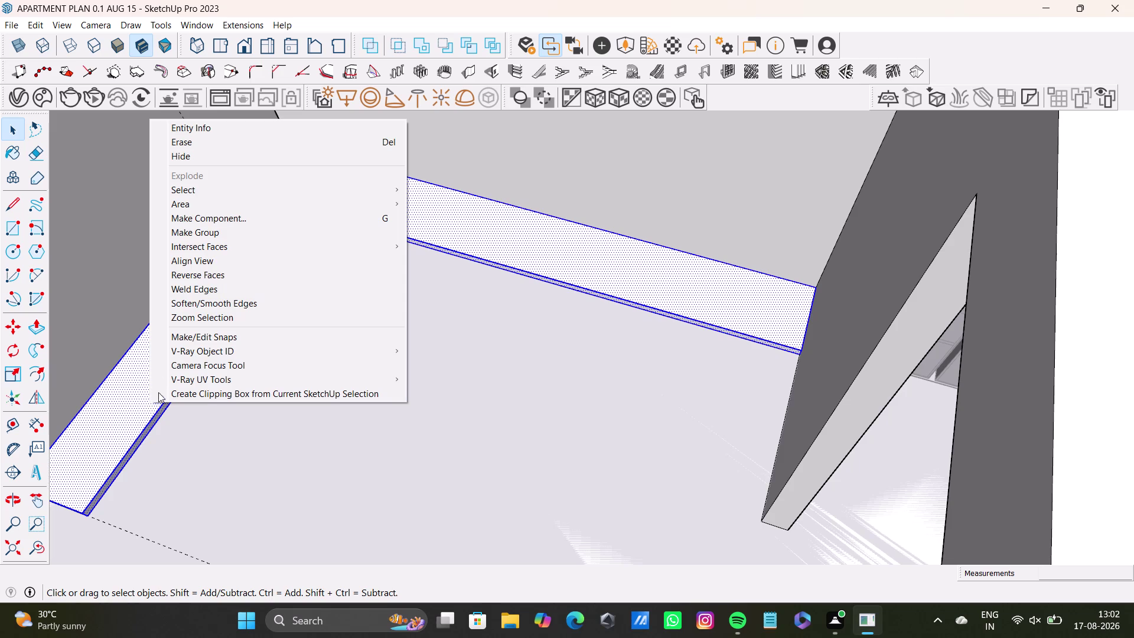
click(178, 235)
key(space)
click(353, 332)
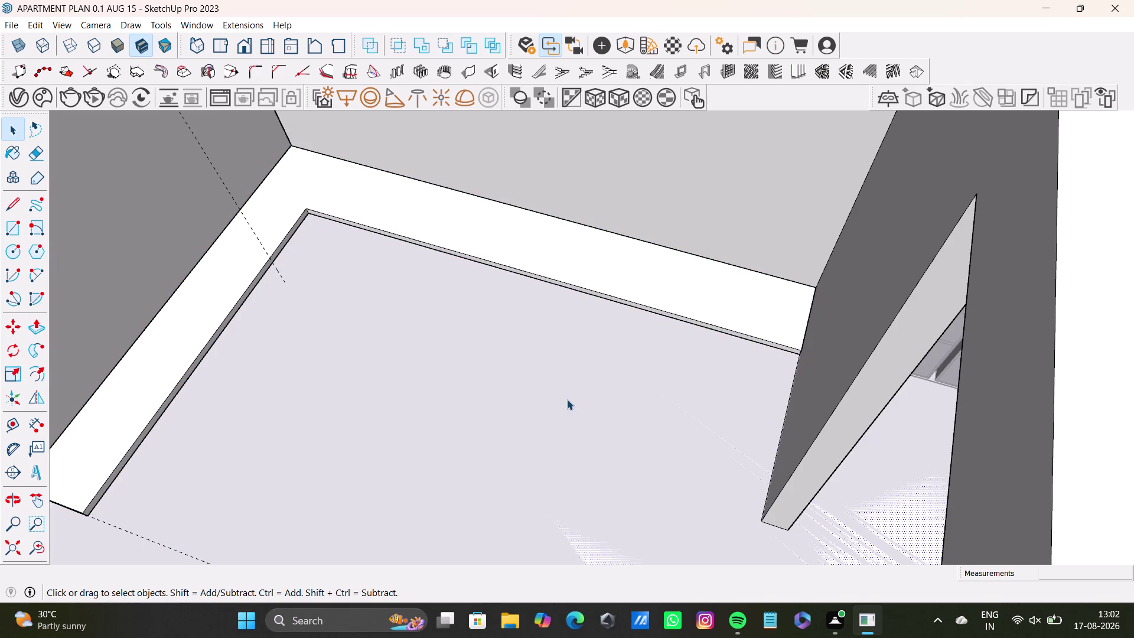
middle_drag(566, 399, 483, 453)
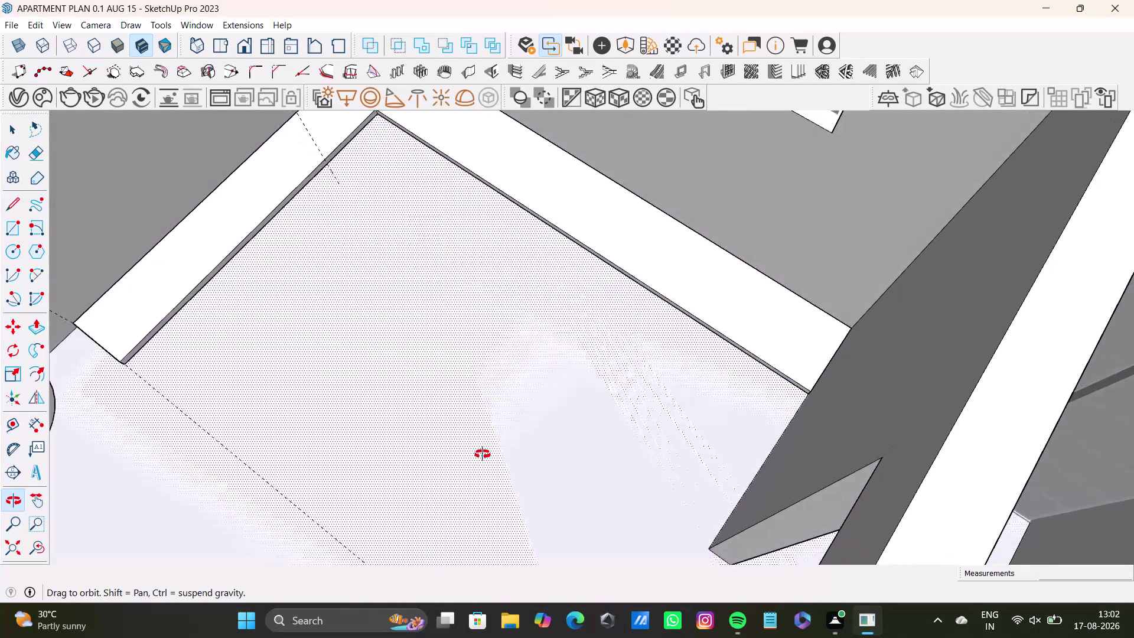
middle_drag(483, 454, 482, 454)
key(space)
click(516, 367)
middle_drag(415, 346, 544, 461)
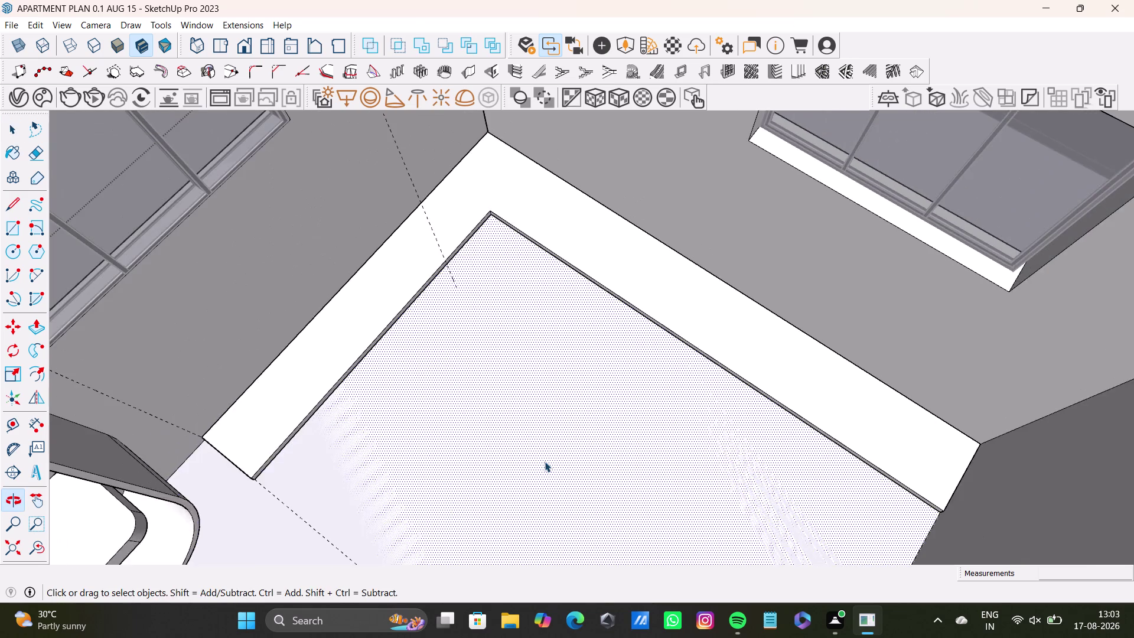
Click and double-click objects in the model before starting the box.
scroll(down, 3)
click(265, 265)
click(327, 291)
double_click(320, 282)
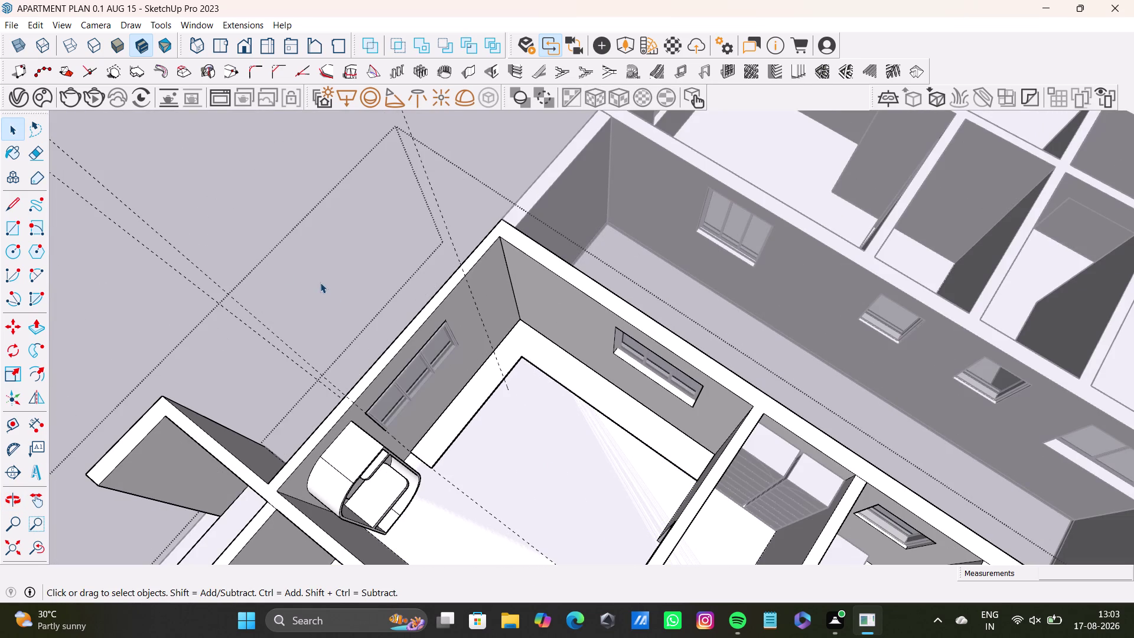
click(440, 174)
double_click(468, 157)
scroll(up, 3)
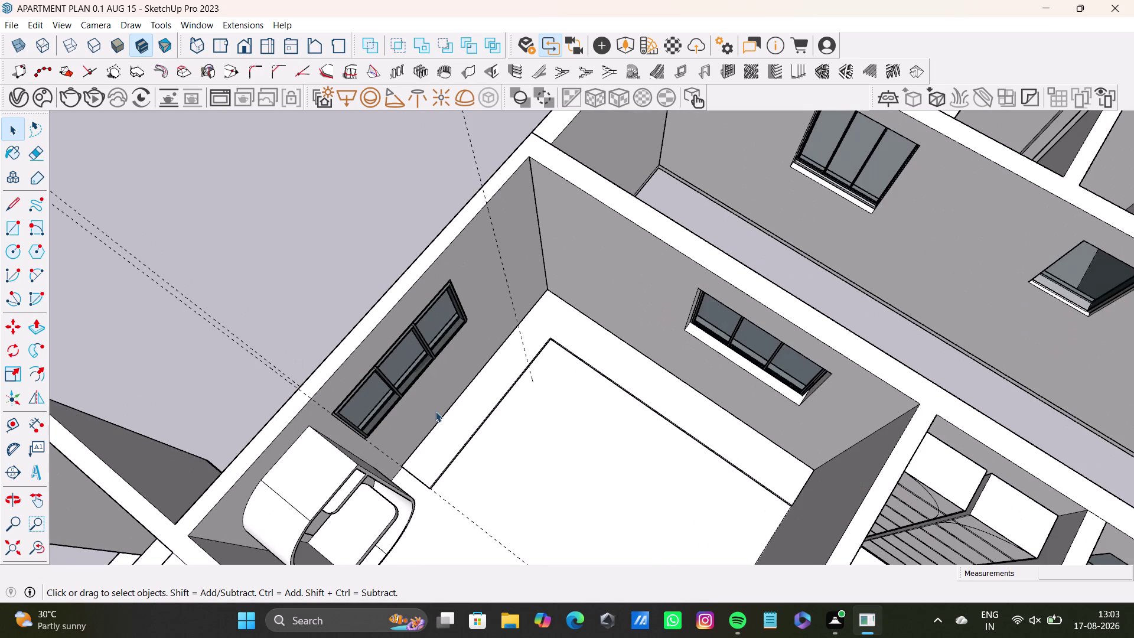
click(9, 231)
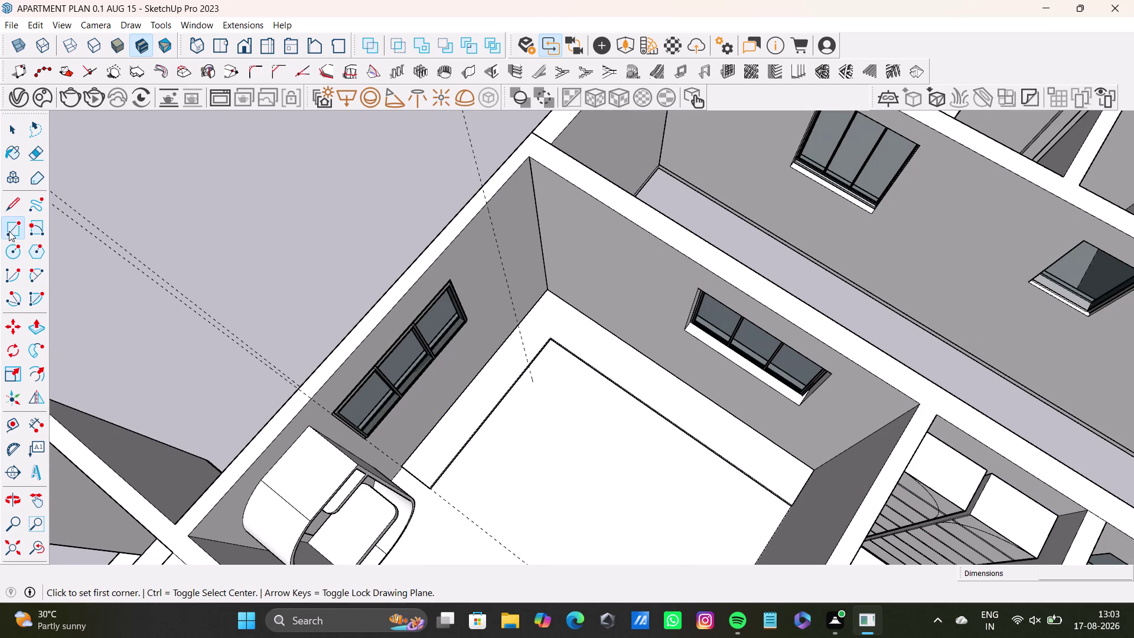
scroll(up, 3)
Draw a floor rectangle along the wall below the window.
click(379, 461)
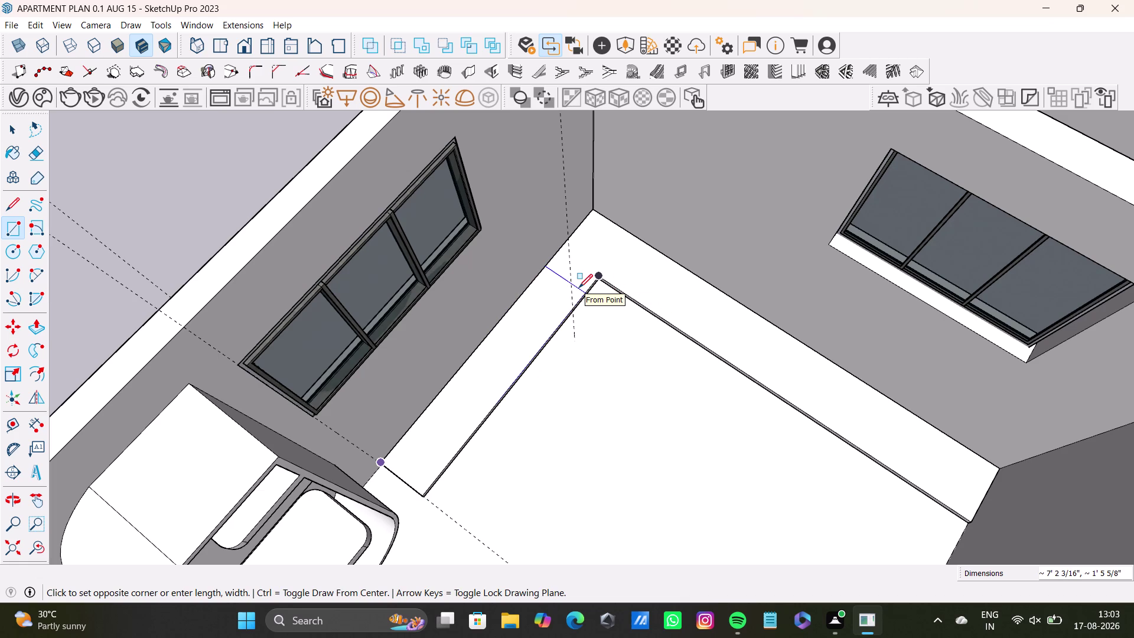
key(Right)
key(Up)
click(618, 305)
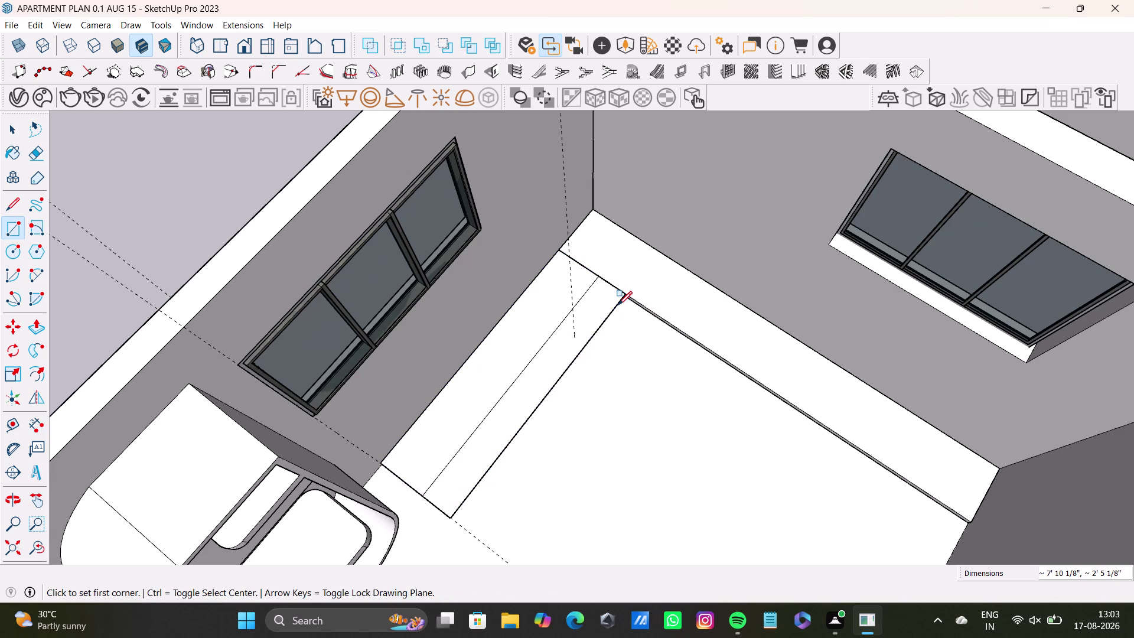
Push/Pull the floor rectangle upward into a long box.
key(space)
click(558, 345)
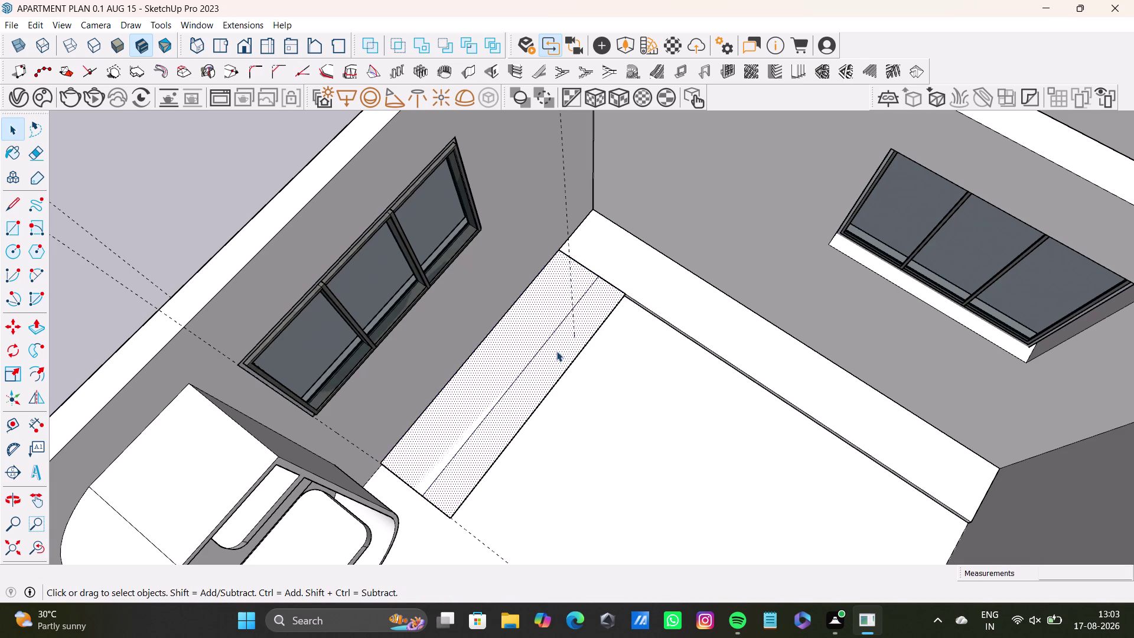
key(p)
drag(556, 350, 508, 310)
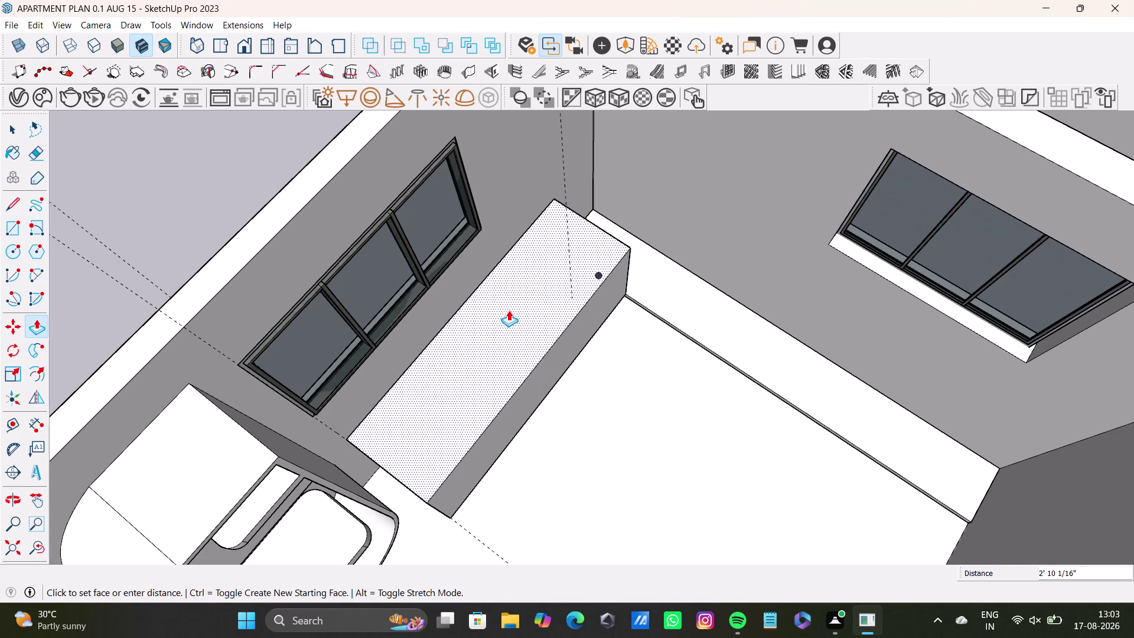
drag(509, 310, 500, 307)
middle_drag(516, 356, 466, 361)
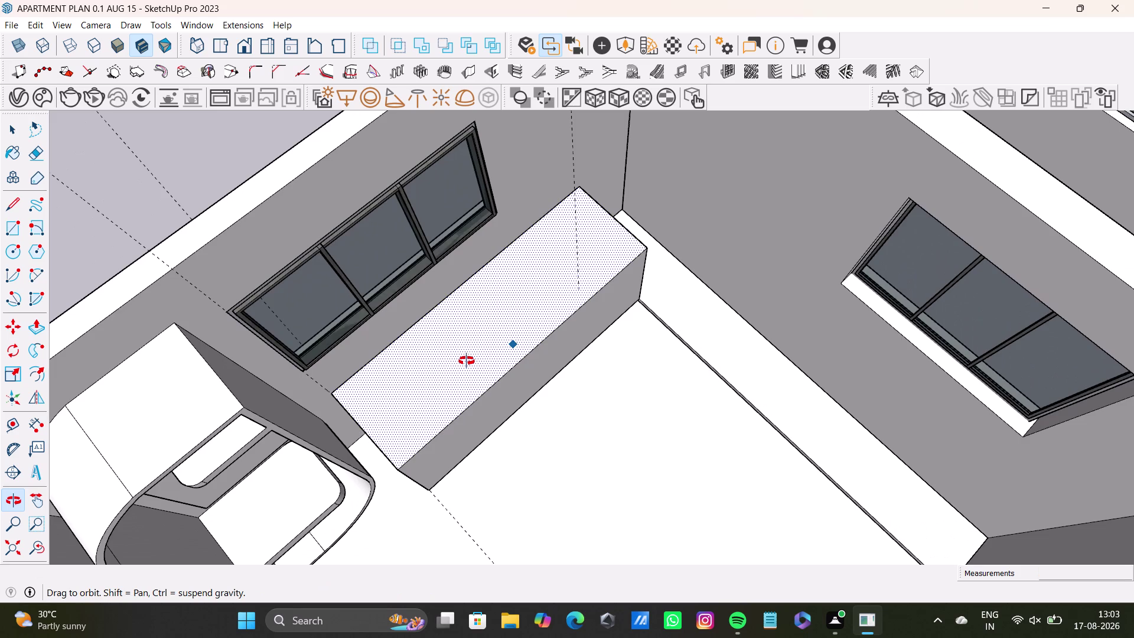
middle_drag(466, 360, 337, 386)
middle_drag(646, 389, 440, 393)
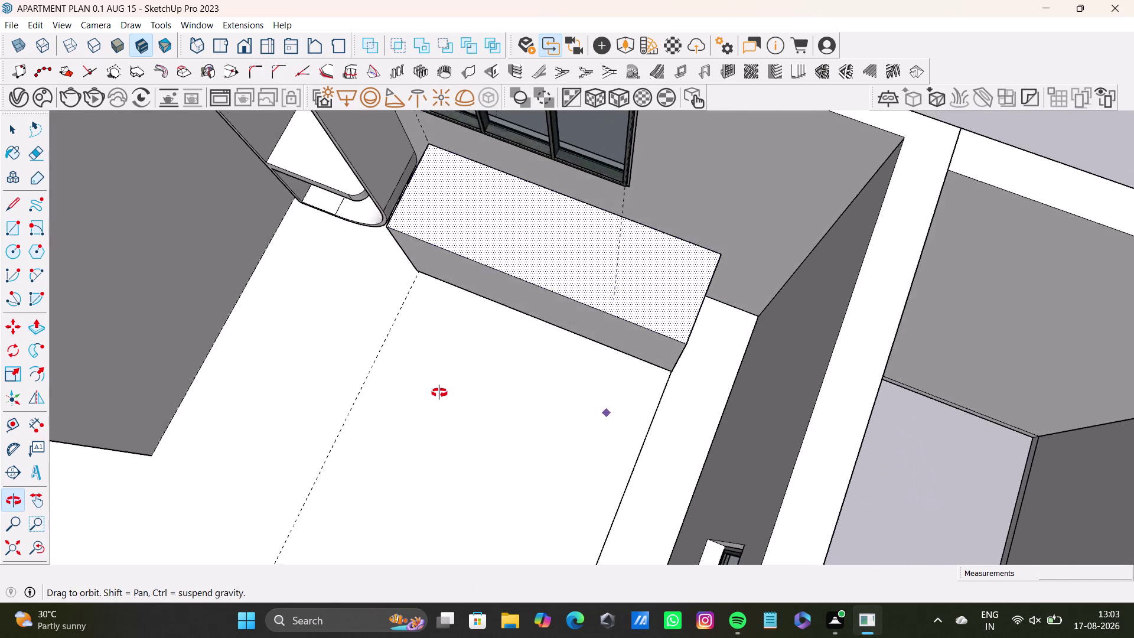
middle_drag(440, 393, 439, 393)
middle_drag(618, 361, 433, 320)
middle_drag(520, 323, 562, 361)
Push/Pull the box's end face out toward the side wall.
scroll(up, 3)
middle_drag(586, 314, 589, 294)
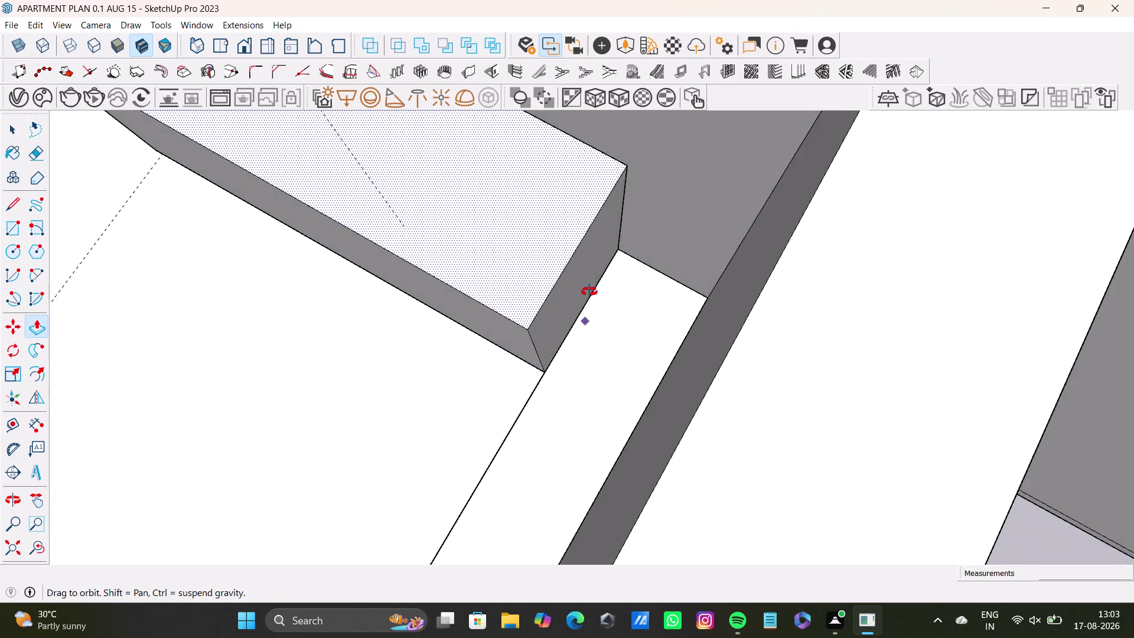
middle_drag(589, 294, 617, 277)
key(space)
click(575, 284)
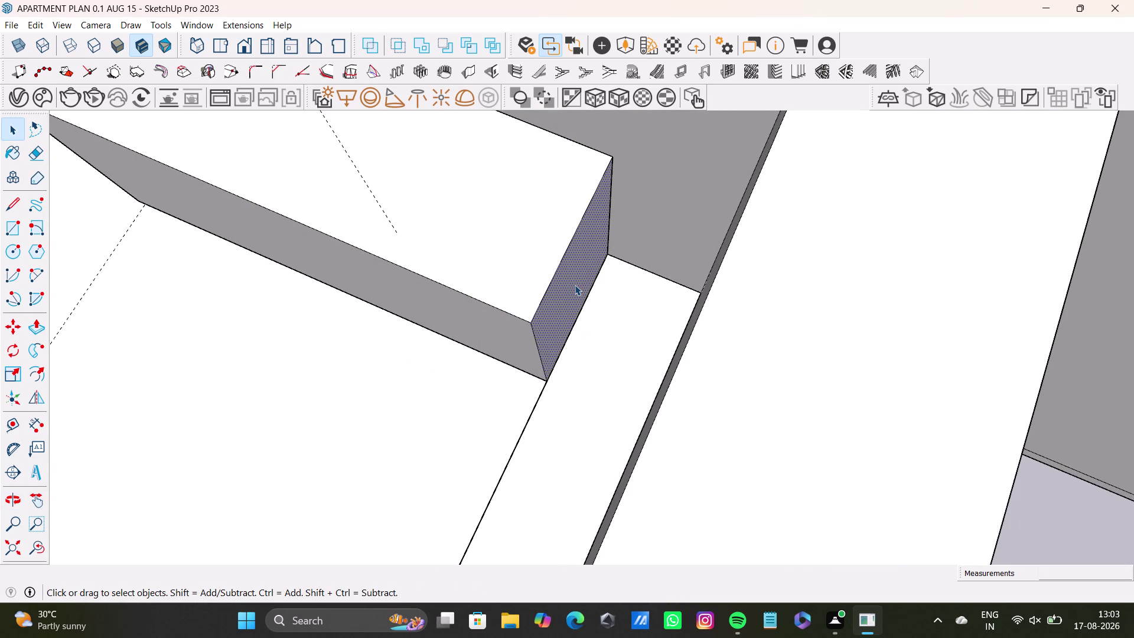
key(p)
drag(575, 284, 699, 329)
Orbit to check where the extended box meets the side wall.
middle_drag(622, 407, 786, 382)
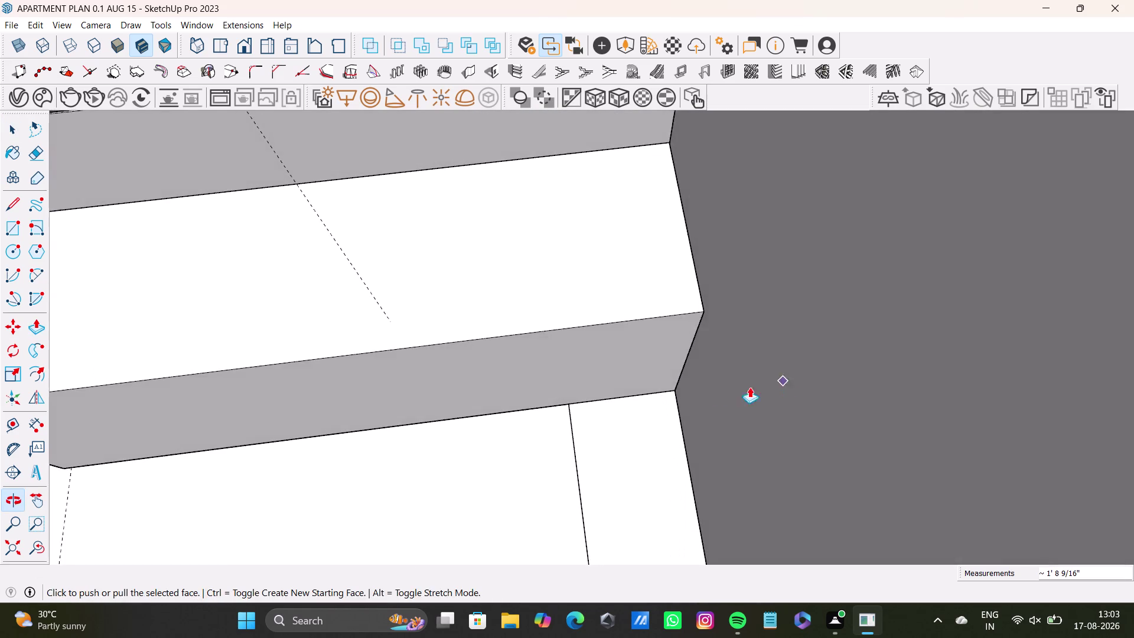
scroll(down, 3)
middle_drag(670, 383, 763, 254)
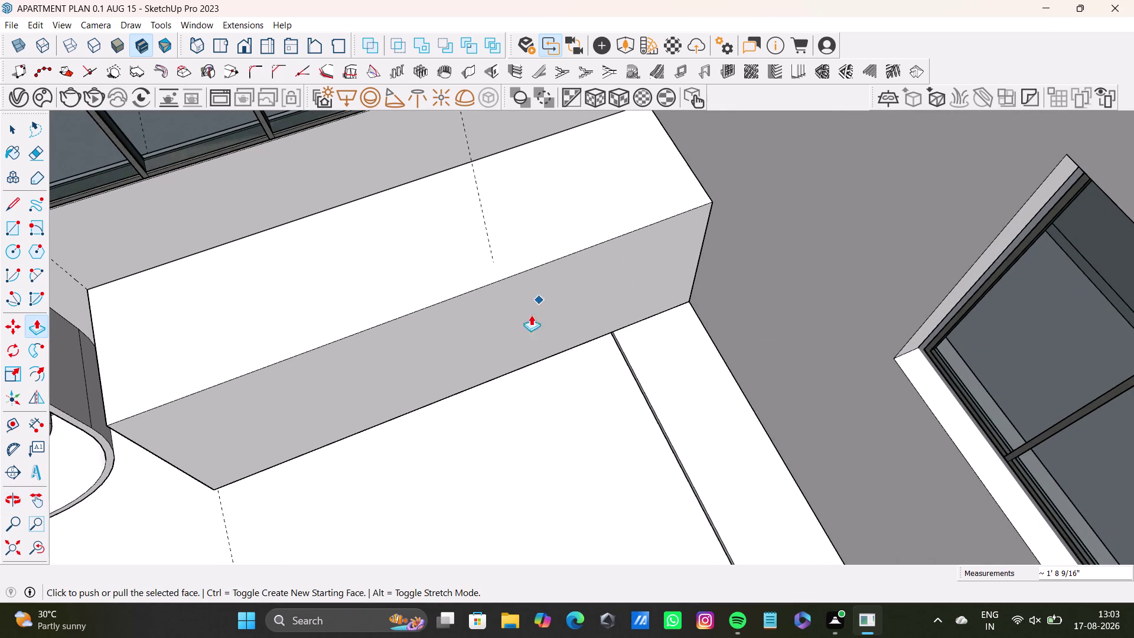
middle_drag(793, 346, 774, 219)
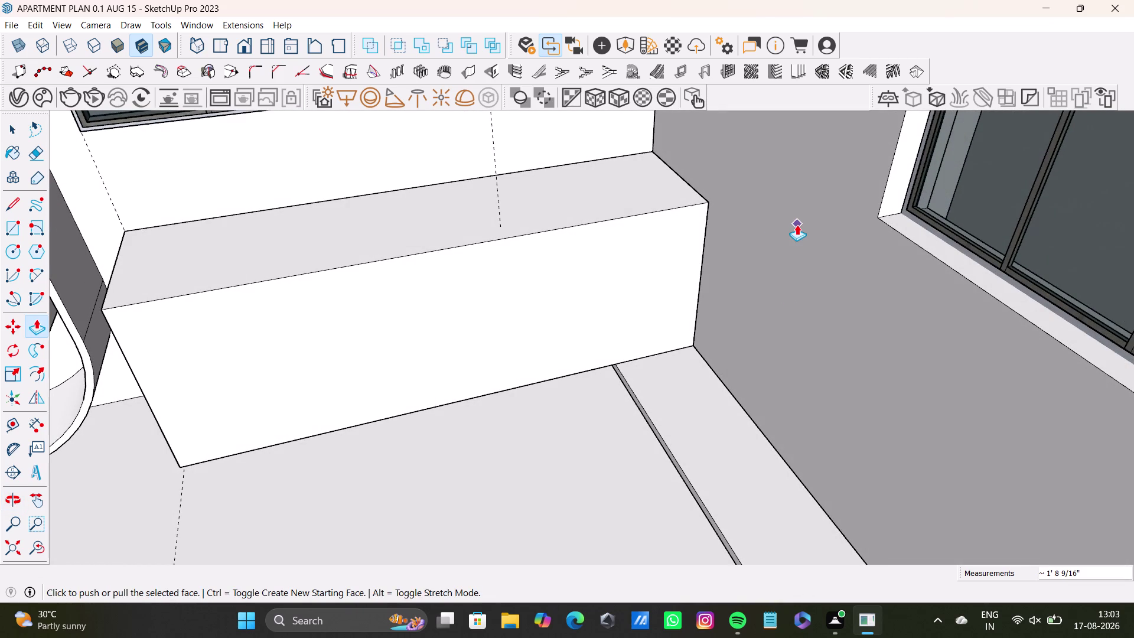
scroll(down, 3)
scroll(down, 3)
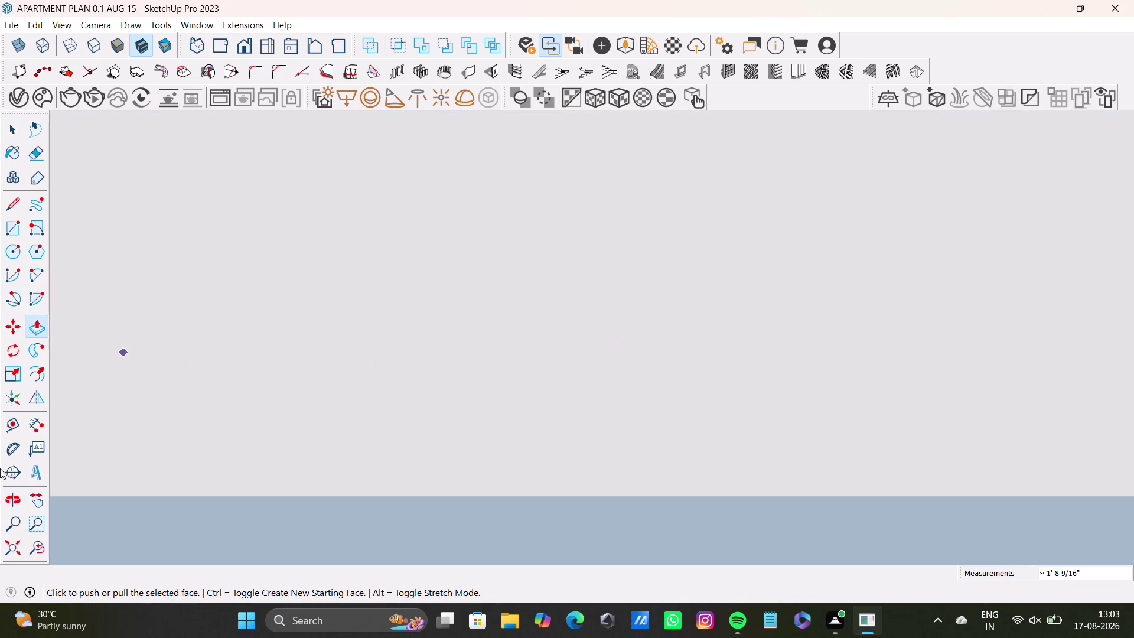
click(9, 558)
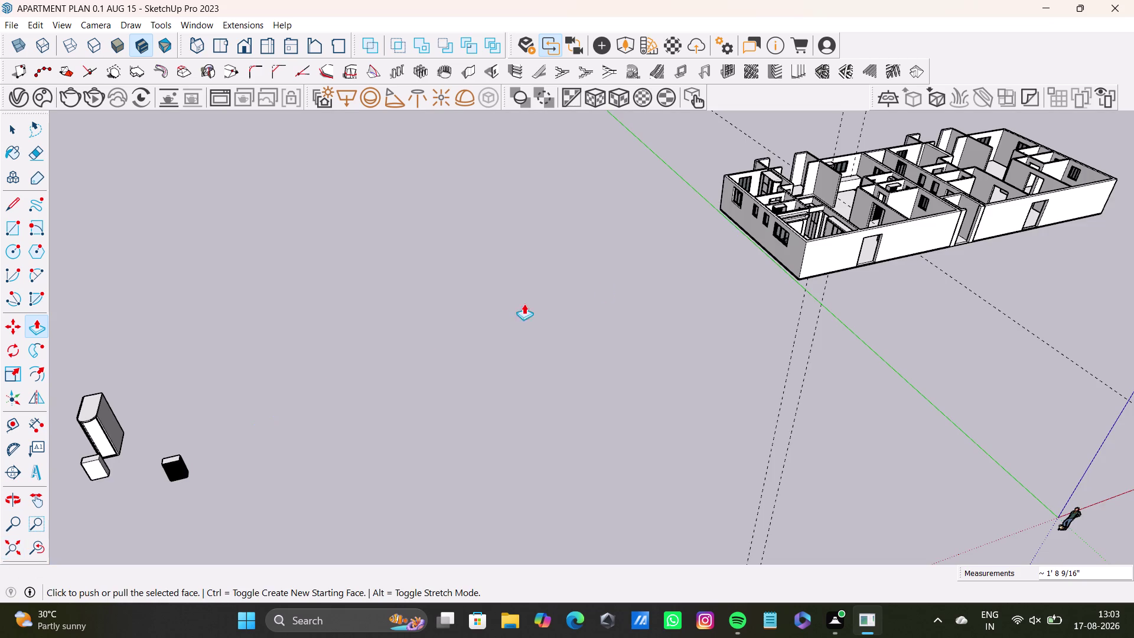
scroll(up, 3)
middle_drag(863, 166, 407, 406)
scroll(up, 3)
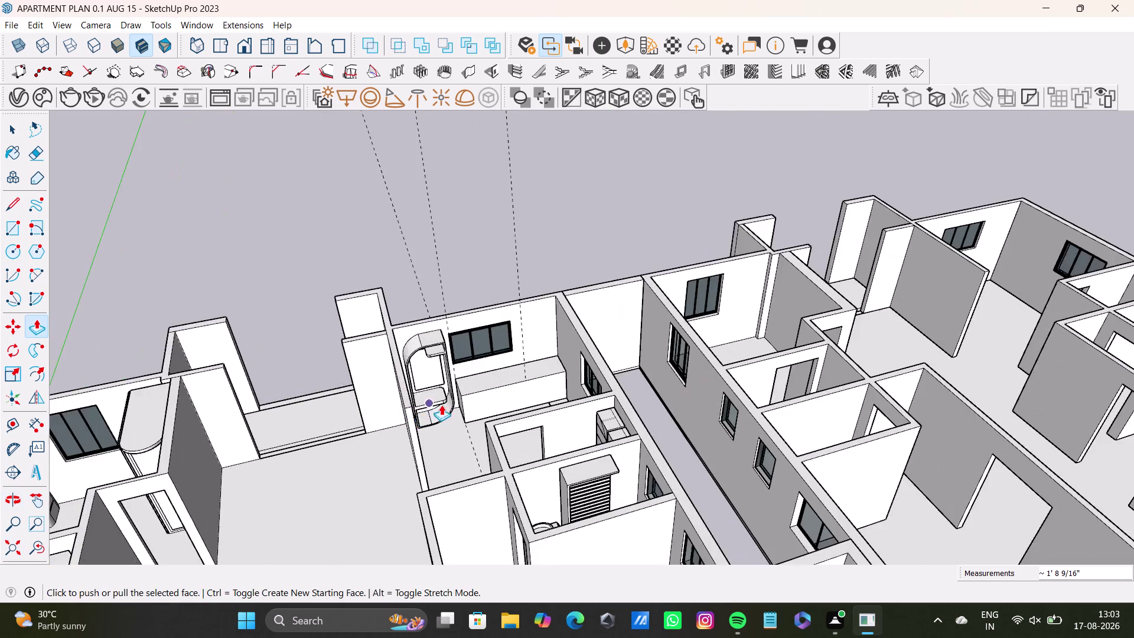
scroll(up, 3)
middle_drag(442, 404, 514, 482)
scroll(down, 3)
scroll(up, 3)
middle_drag(541, 395, 541, 389)
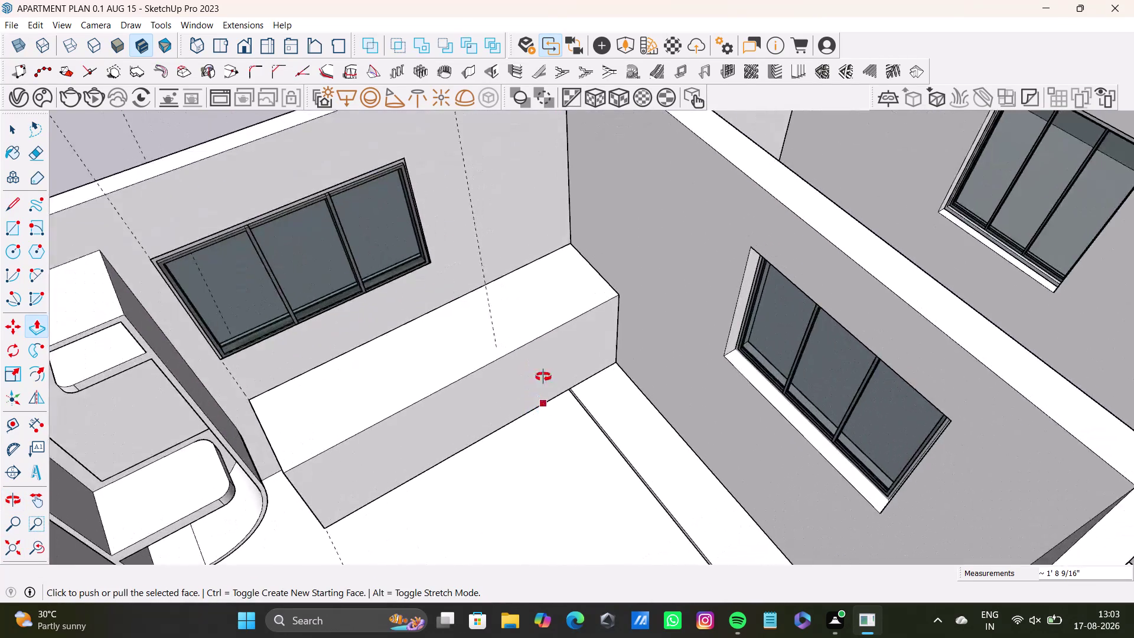
middle_drag(541, 389, 596, 246)
middle_drag(506, 373, 505, 312)
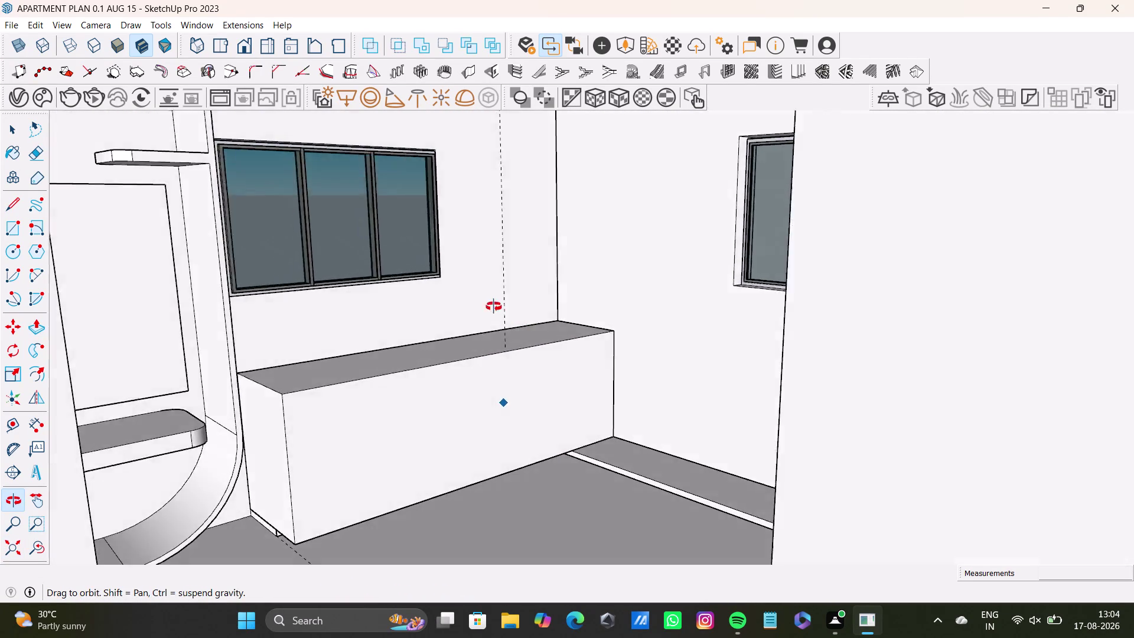
middle_drag(505, 312, 499, 496)
middle_drag(584, 478, 587, 491)
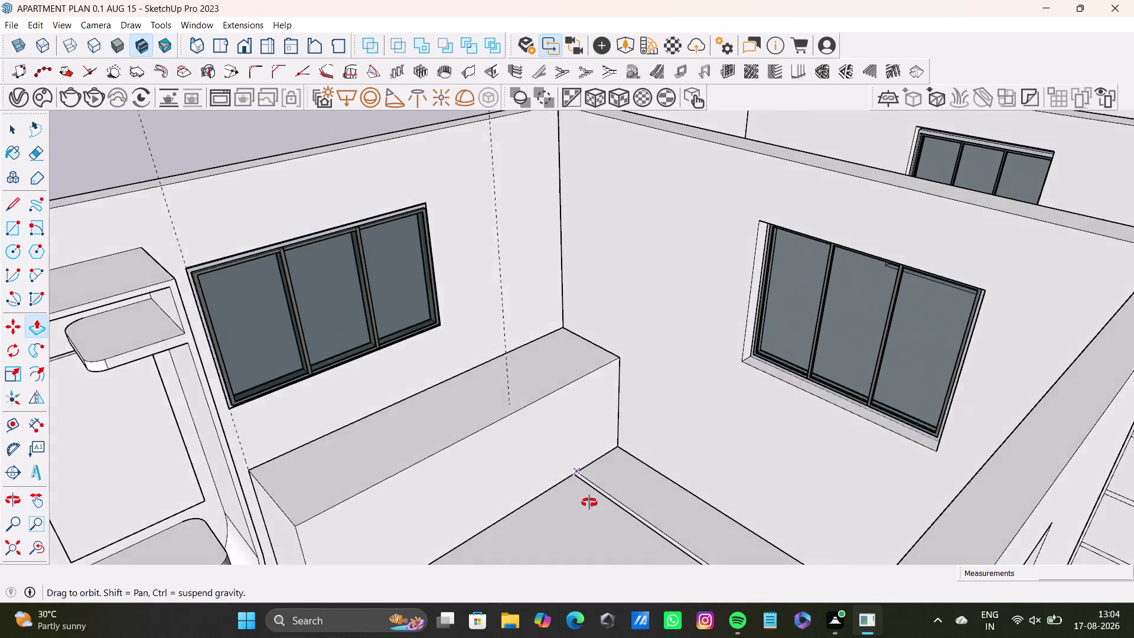
middle_drag(587, 492, 694, 486)
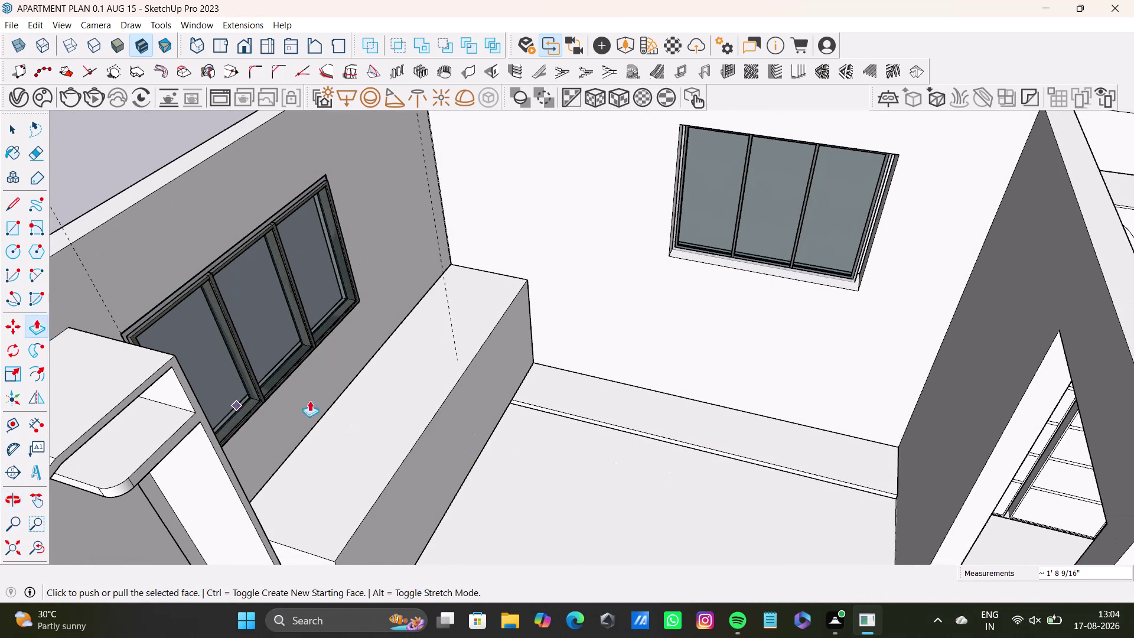
middle_drag(554, 441, 426, 252)
middle_drag(514, 389, 513, 382)
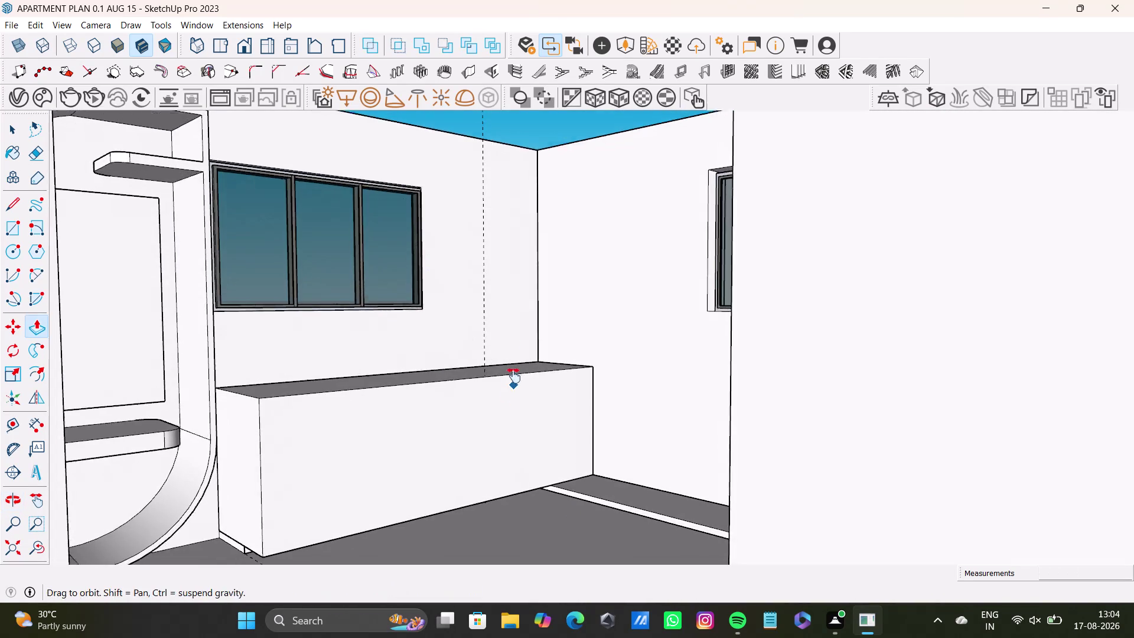
middle_drag(513, 382, 512, 324)
middle_drag(524, 375, 504, 344)
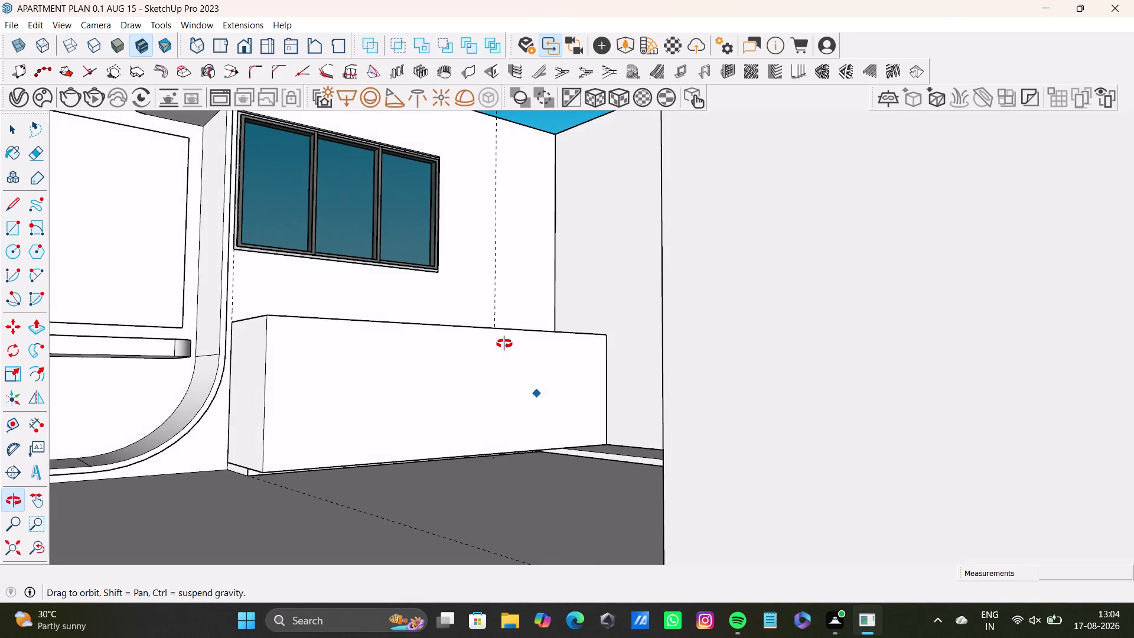
middle_drag(504, 344, 545, 523)
middle_drag(555, 375, 548, 500)
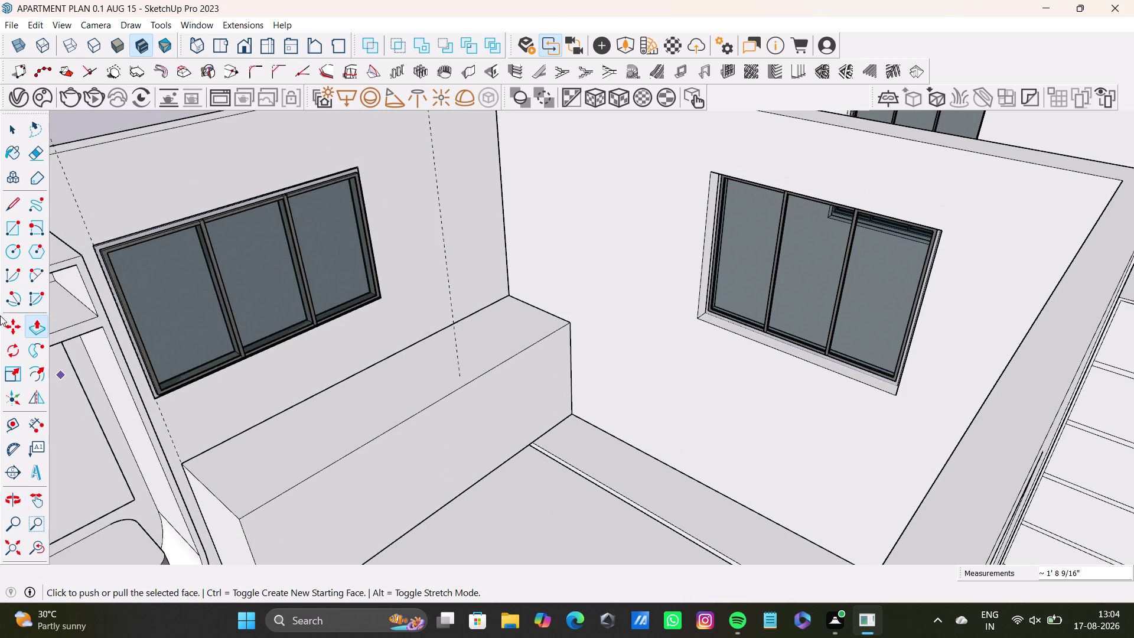
click(8, 426)
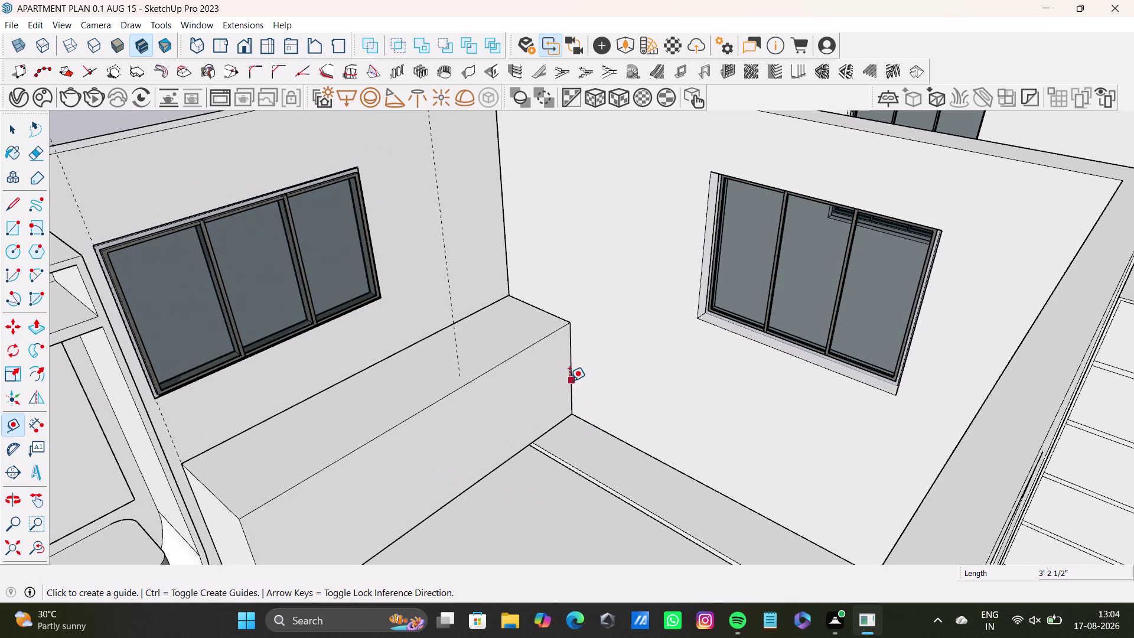
Pull a tape-measure guide across the bench from its end edge.
click(569, 381)
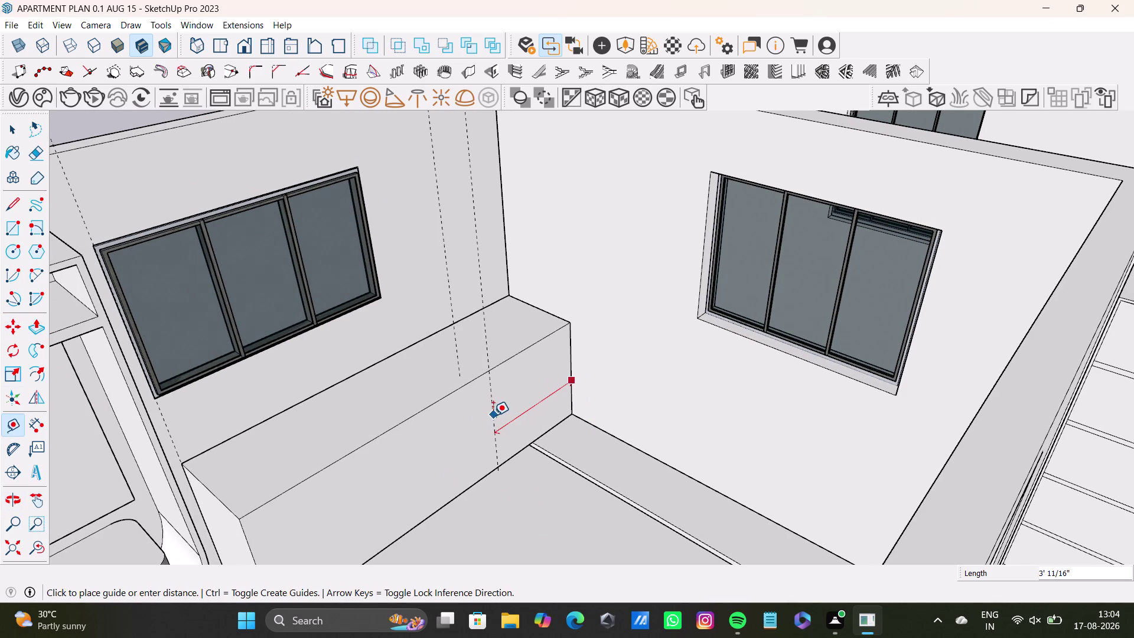
click(493, 415)
middle_drag(551, 428, 456, 530)
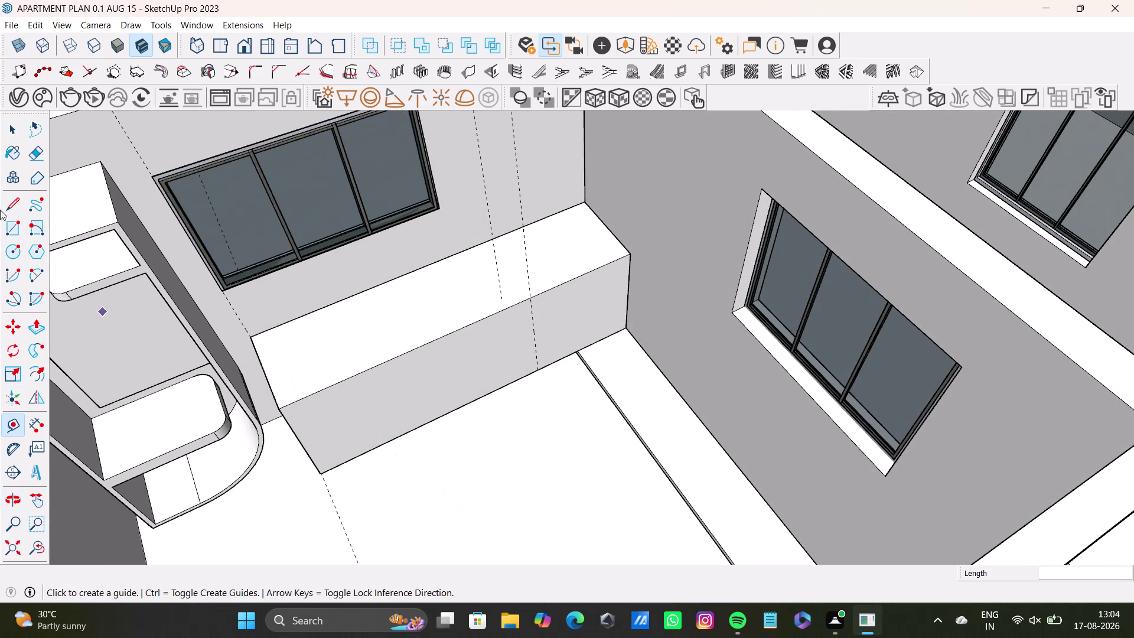
drag(11, 205, 17, 205)
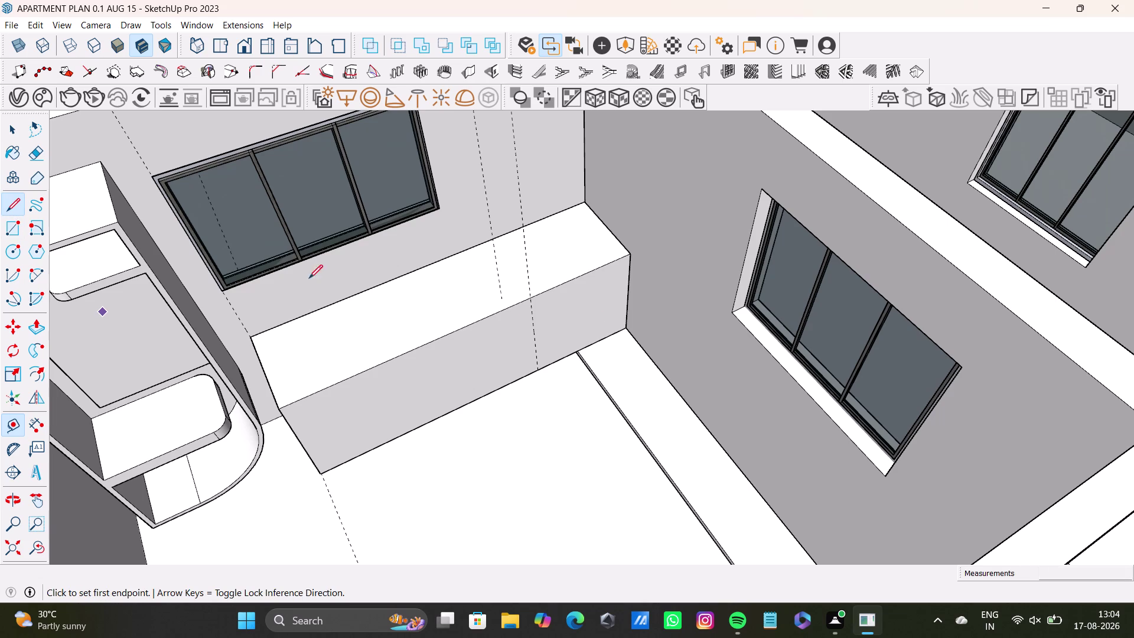
scroll(up, 3)
drag(518, 378, 518, 369)
Draw a line down the bench front from where the guide meets the bench edge.
click(507, 278)
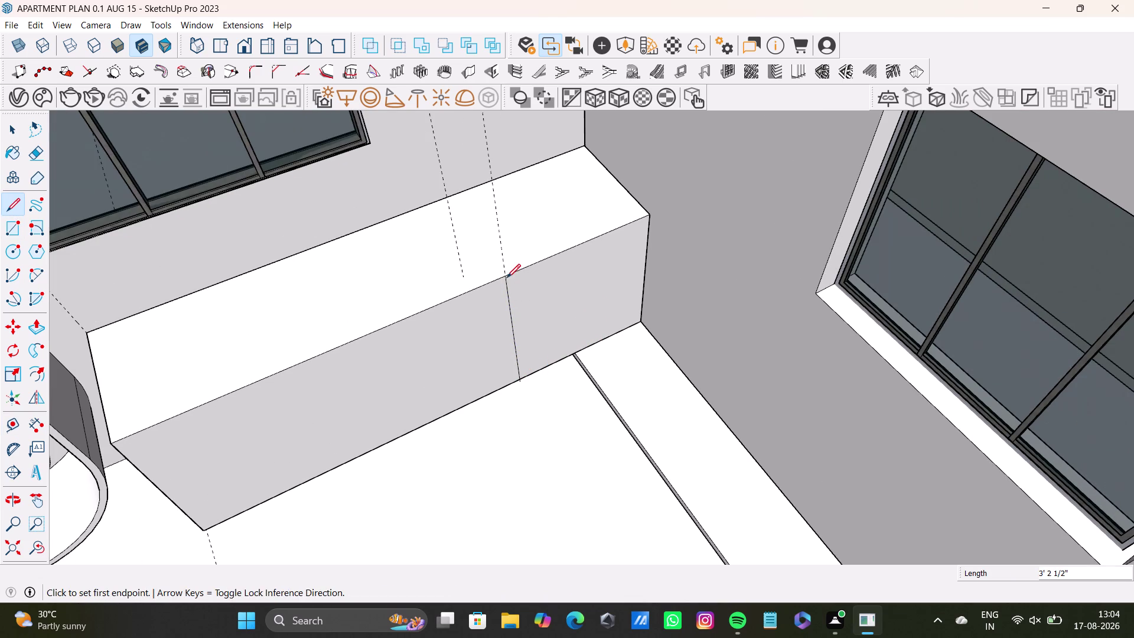
middle_drag(527, 253, 343, 334)
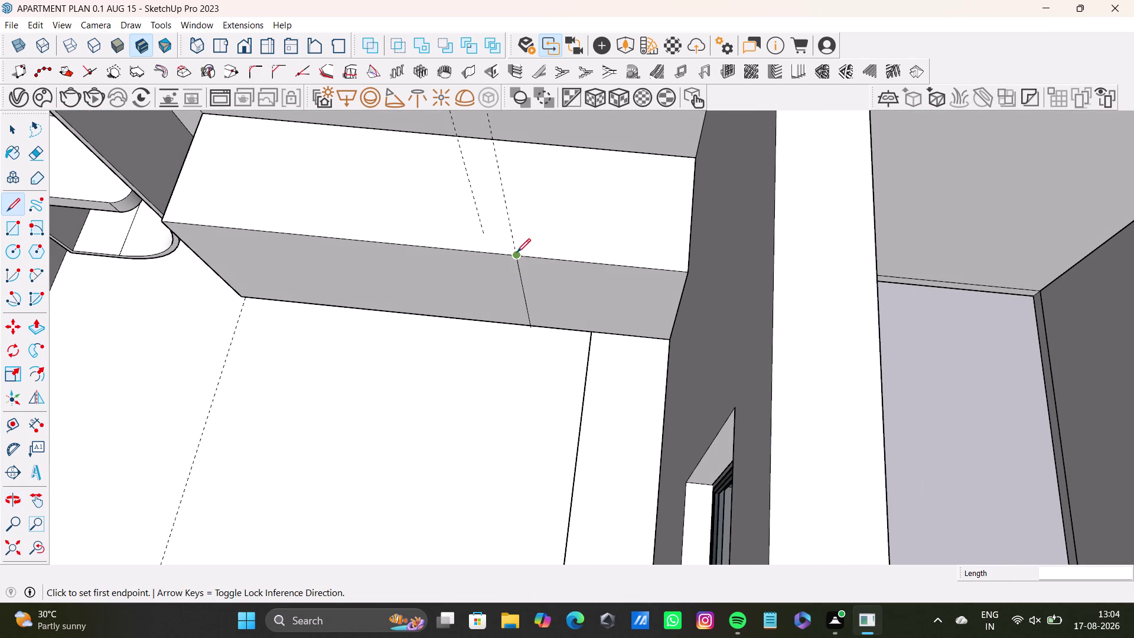
click(516, 252)
click(541, 144)
Push/Pull a face just past the bench's end, then orbit toward the floor strip.
middle_drag(655, 293, 741, 250)
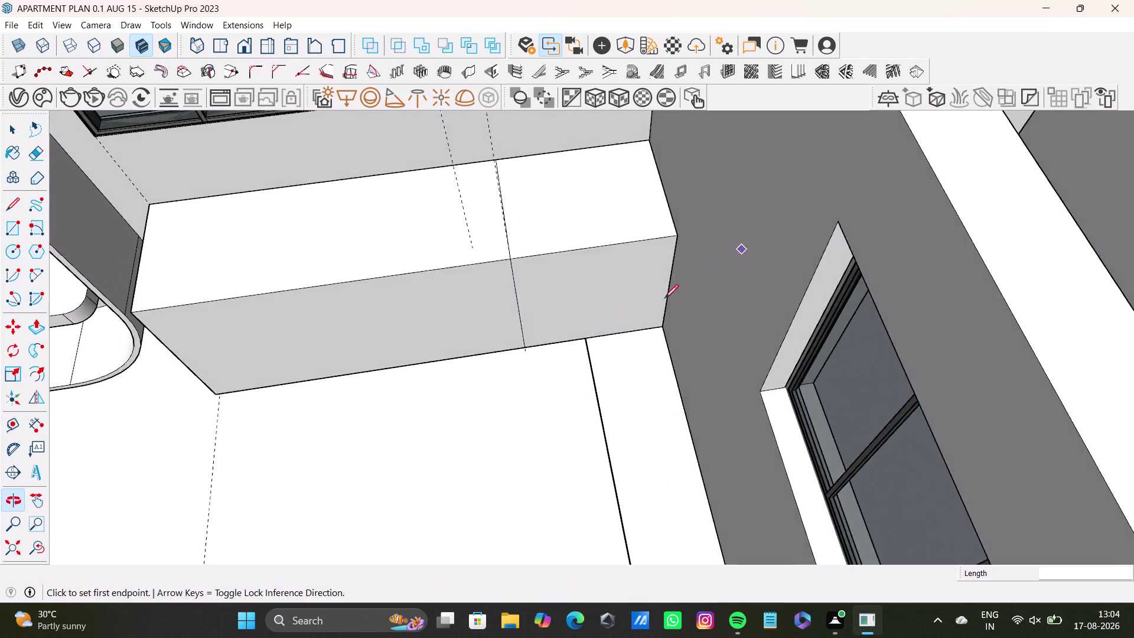
middle_drag(594, 336, 757, 322)
key(space)
click(570, 299)
key(p)
drag(569, 299, 874, 457)
scroll(down, 3)
middle_drag(875, 464, 822, 324)
middle_drag(764, 377, 849, 392)
middle_drag(785, 327, 689, 304)
drag(657, 288, 914, 353)
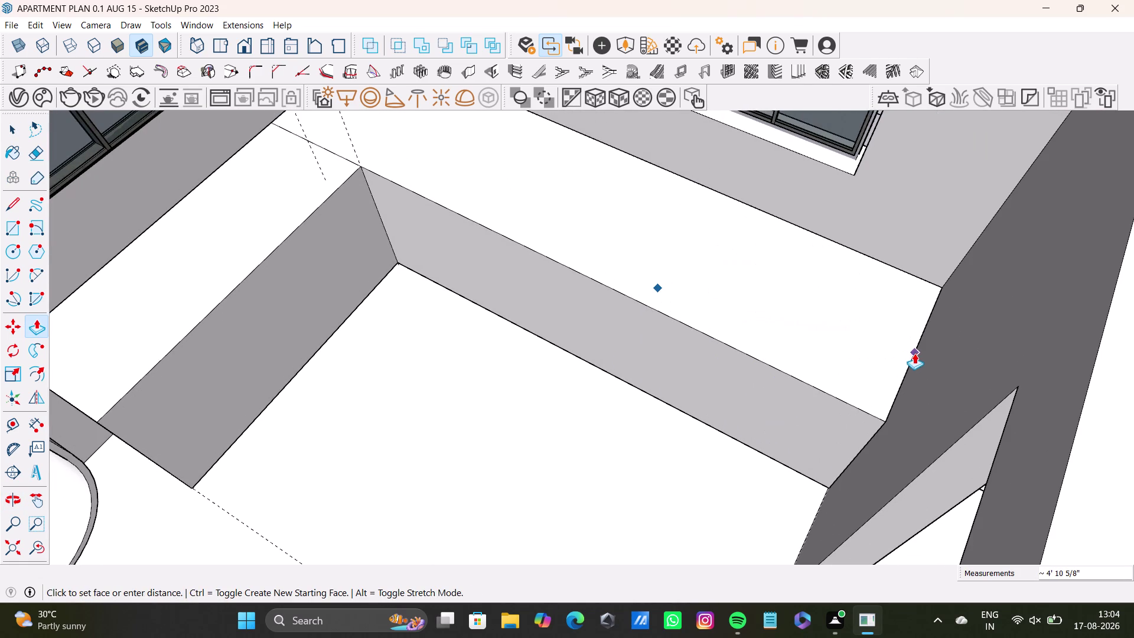
drag(914, 353, 916, 354)
Push/Pull the thin floor strip along the wall beside the bench.
key(space)
click(721, 385)
key(p)
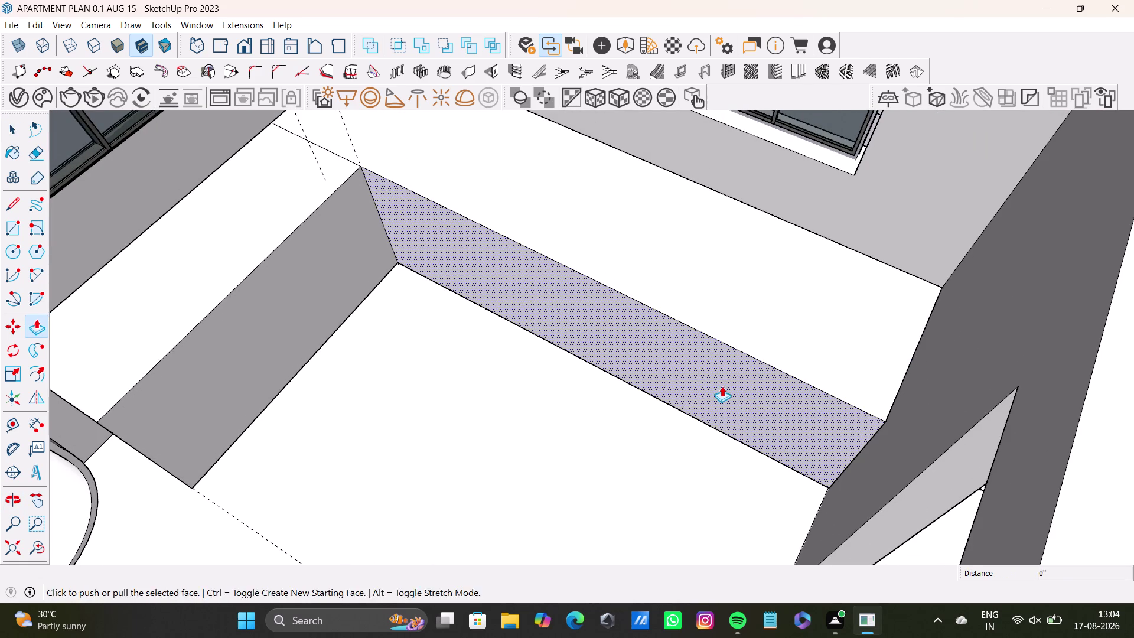
drag(722, 386, 752, 364)
scroll(down, 3)
middle_drag(677, 399, 754, 456)
middle_drag(751, 458, 596, 405)
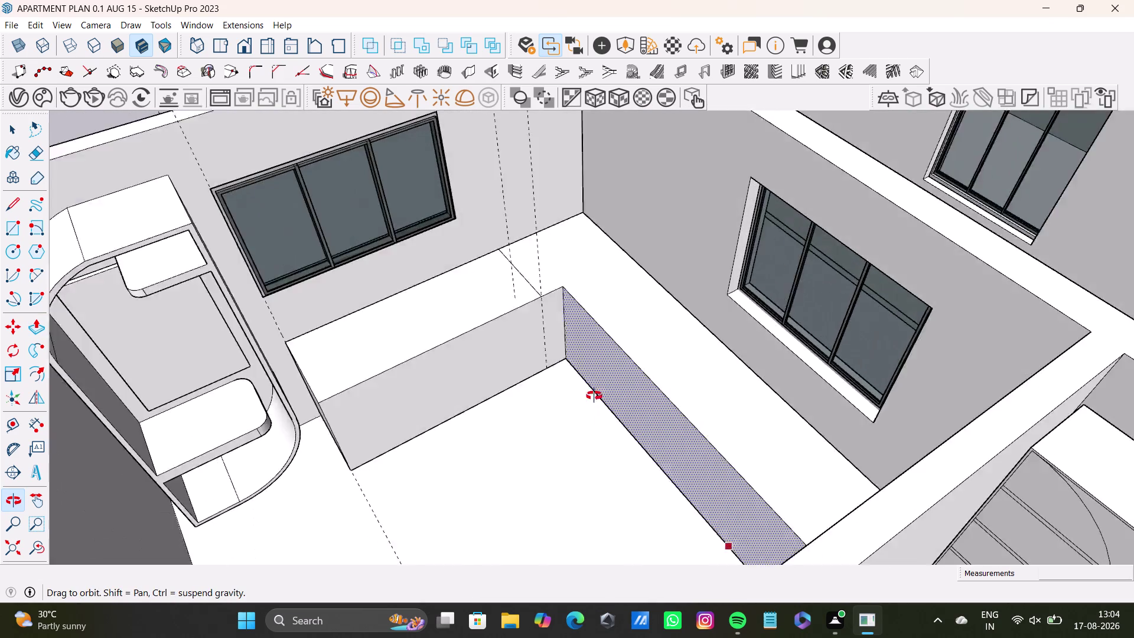
middle_drag(596, 405, 718, 435)
Make another small Push/Pull adjustment and view the whole room.
key(space)
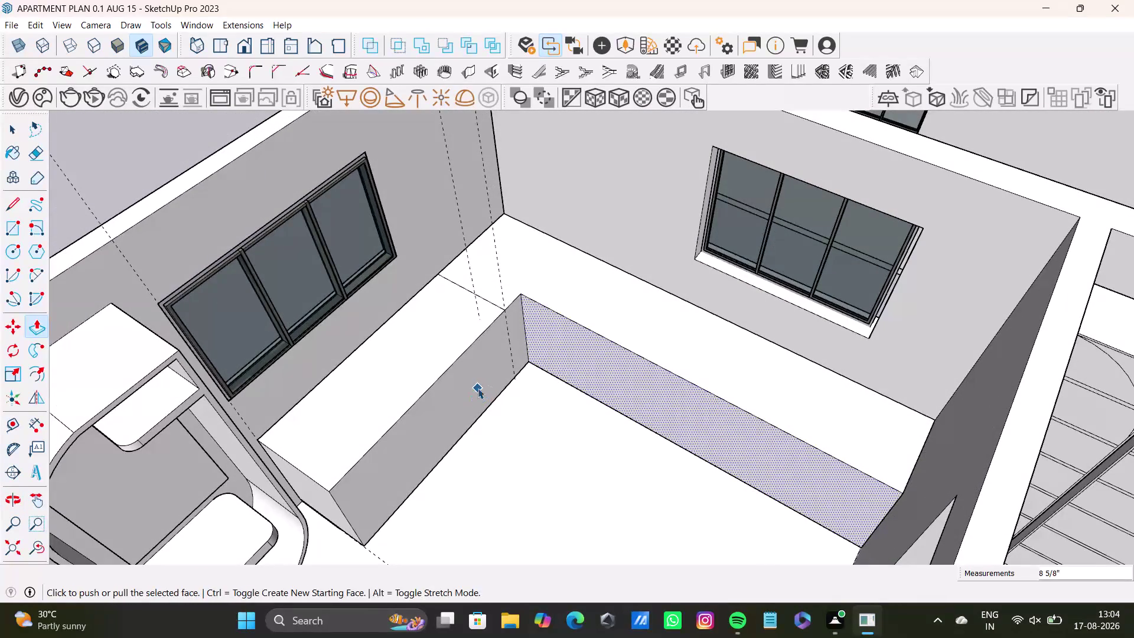
click(477, 388)
click(601, 369)
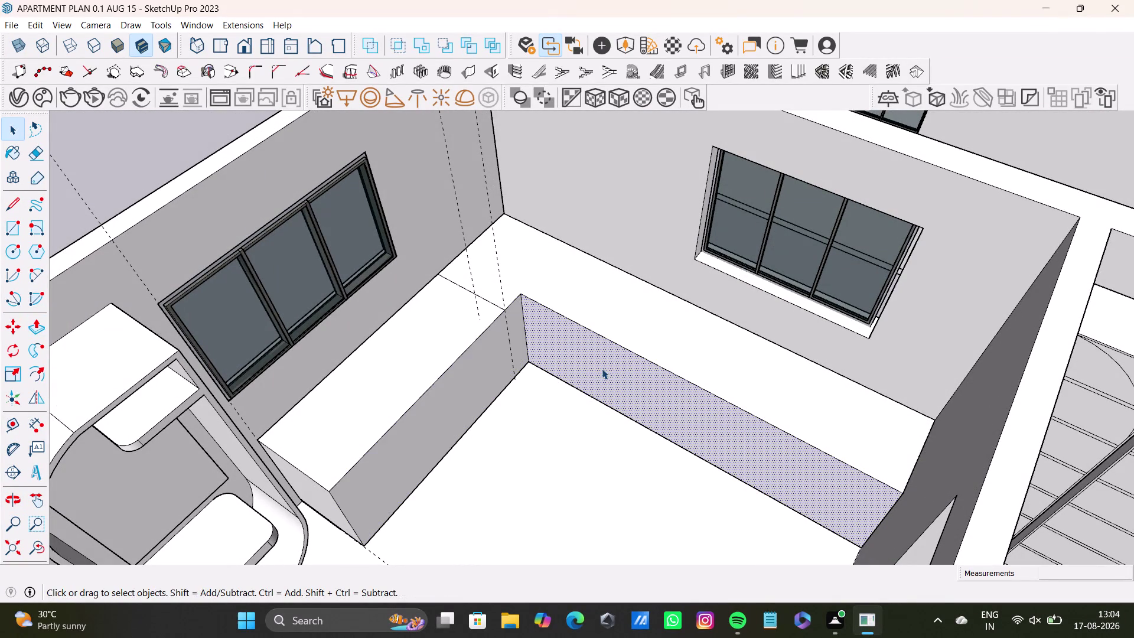
key(p)
drag(601, 369, 600, 375)
key(space)
scroll(down, 3)
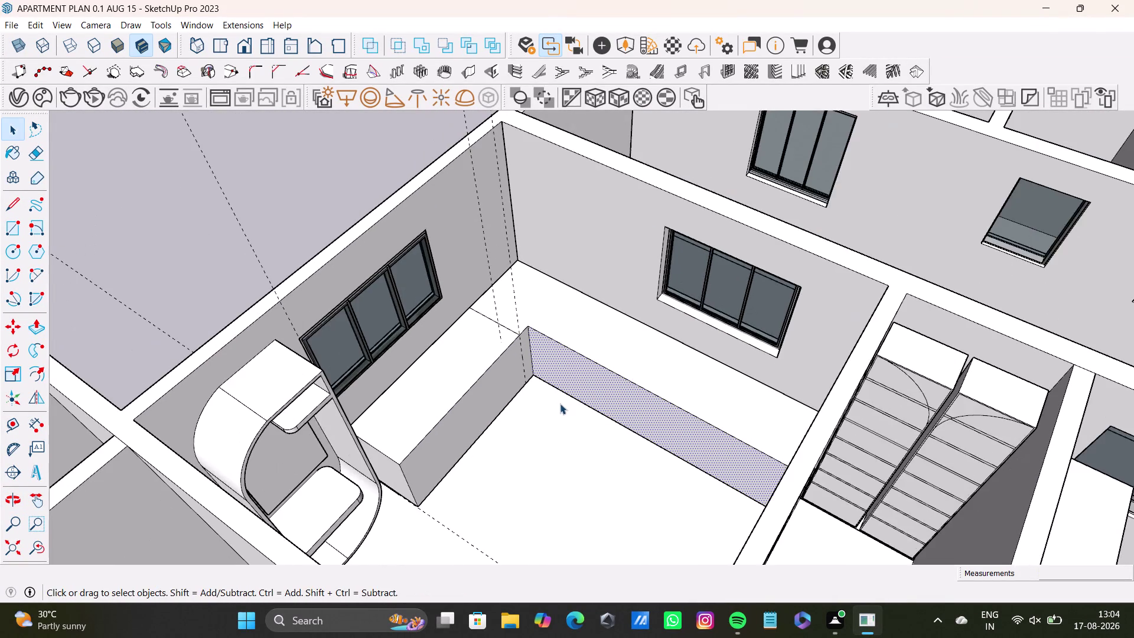
middle_drag(559, 403, 577, 367)
scroll(up, 3)
middle_drag(571, 396, 577, 262)
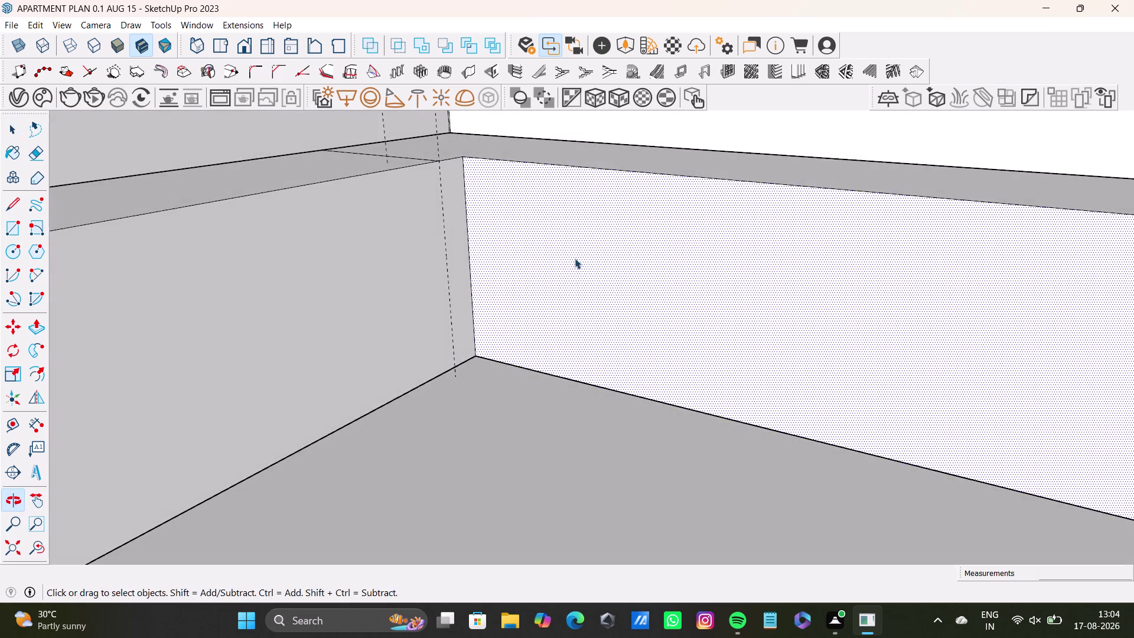
middle_drag(579, 405, 571, 268)
middle_drag(557, 267, 514, 341)
middle_drag(515, 269, 524, 305)
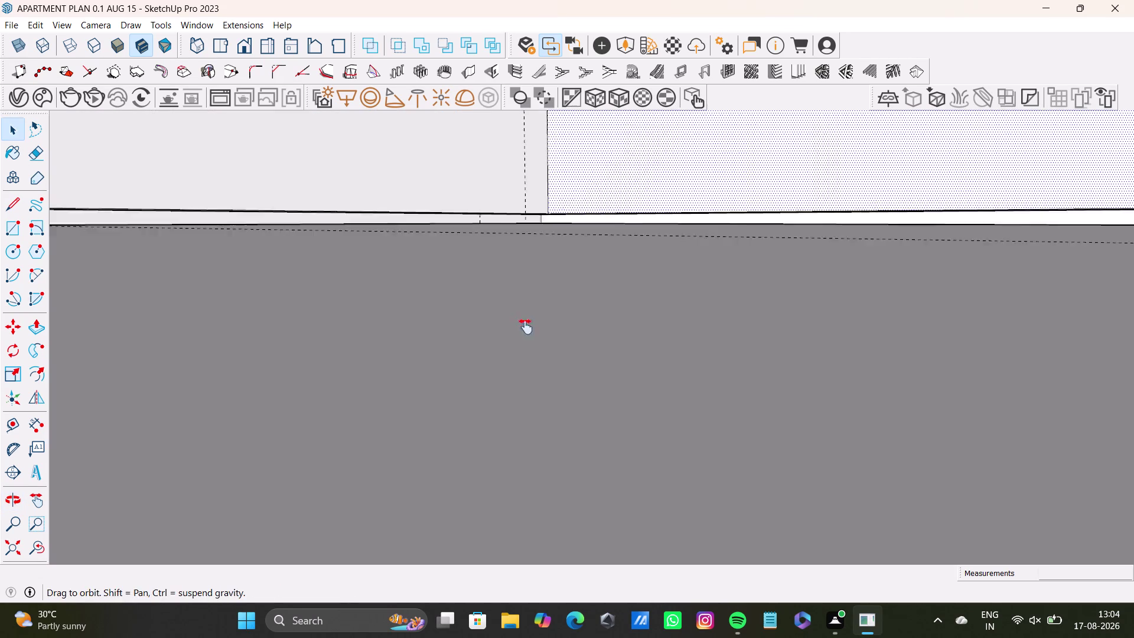
middle_drag(524, 305, 527, 393)
scroll(up, 3)
middle_drag(575, 247, 543, 227)
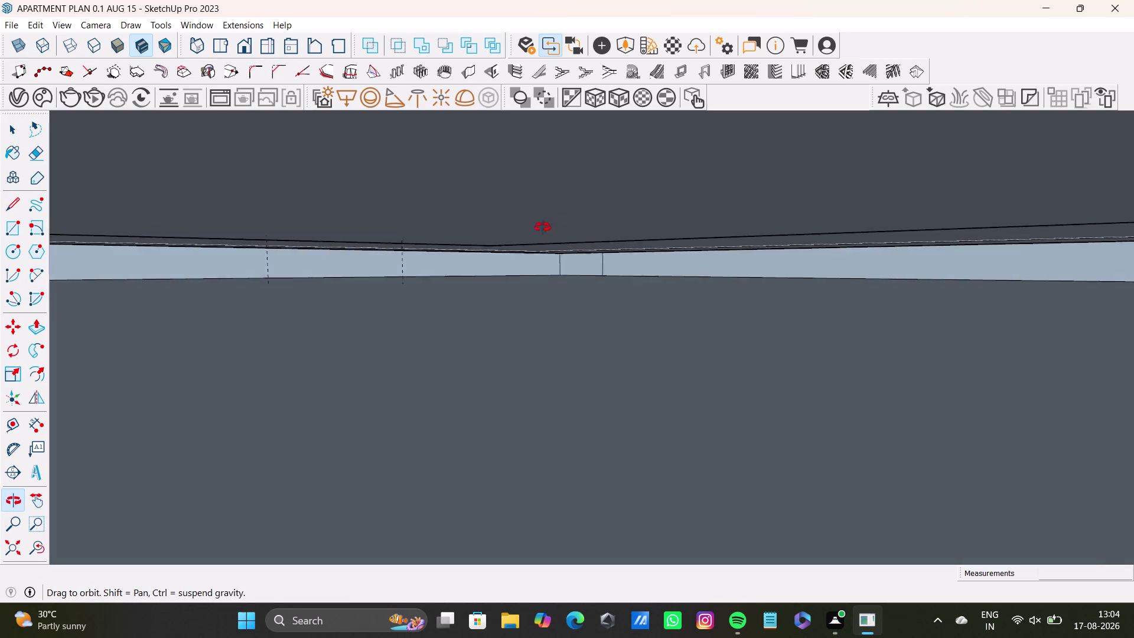
middle_drag(543, 228, 553, 266)
scroll(up, 3)
middle_drag(544, 268, 553, 243)
key(space)
click(599, 226)
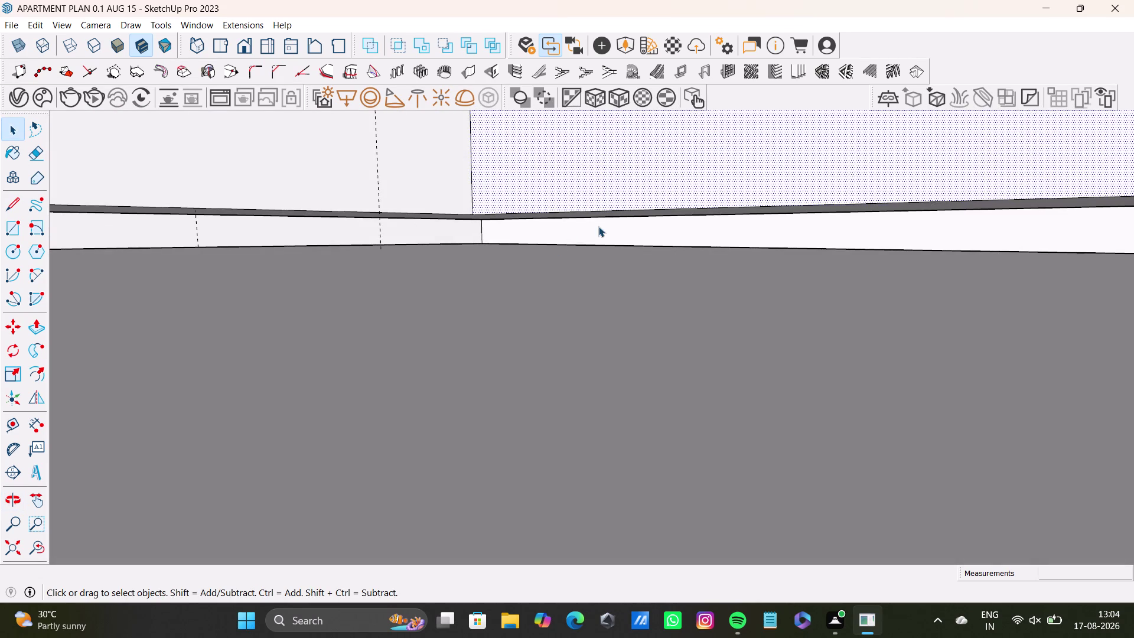
triple_click(600, 233)
double_click(602, 236)
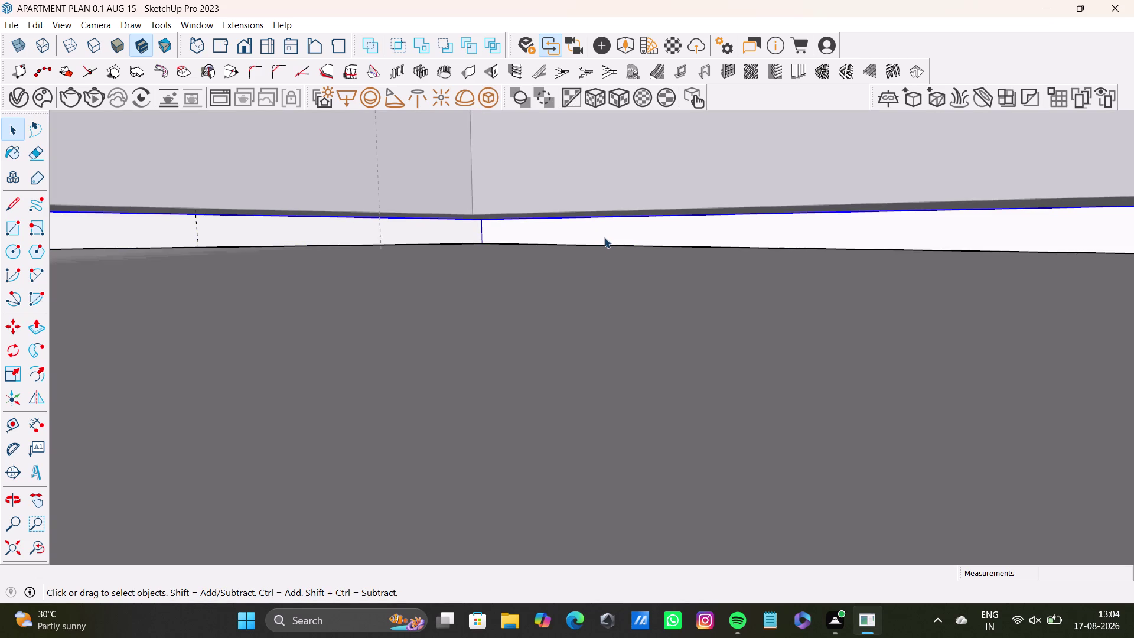
triple_click(606, 238)
click(608, 237)
click(608, 235)
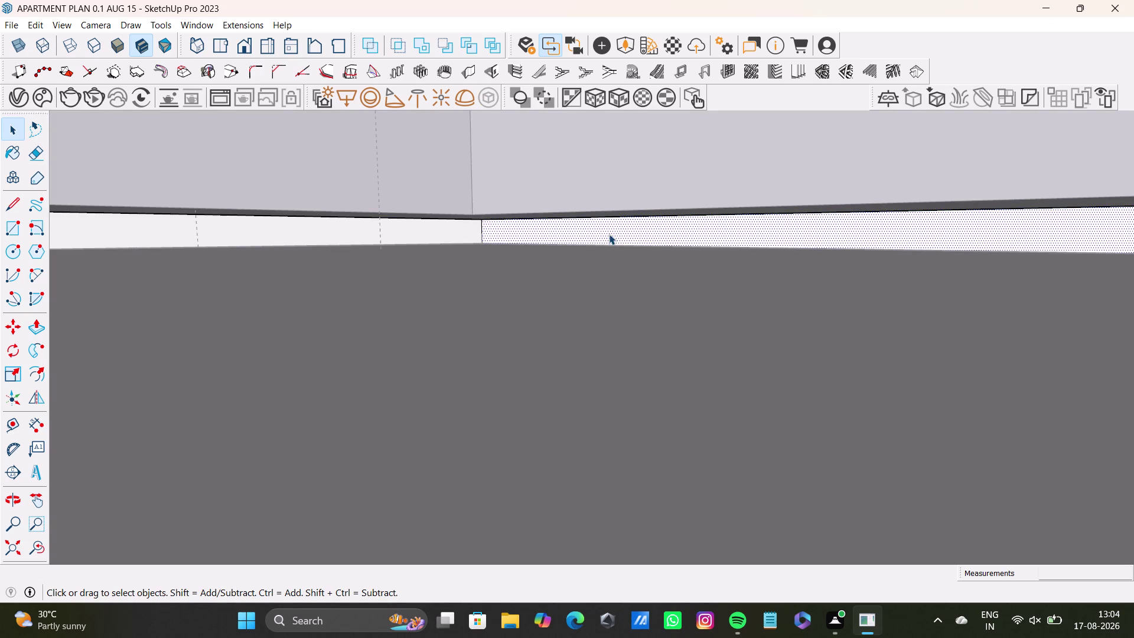
key(p)
drag(609, 234, 600, 239)
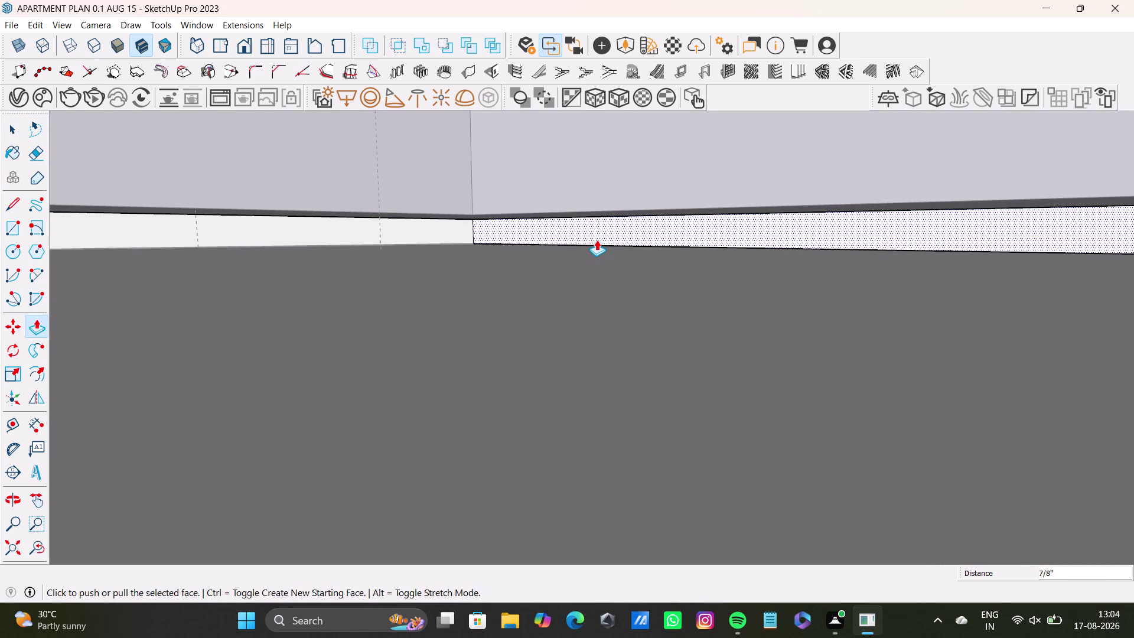
key(space)
click(442, 228)
key(p)
click(442, 231)
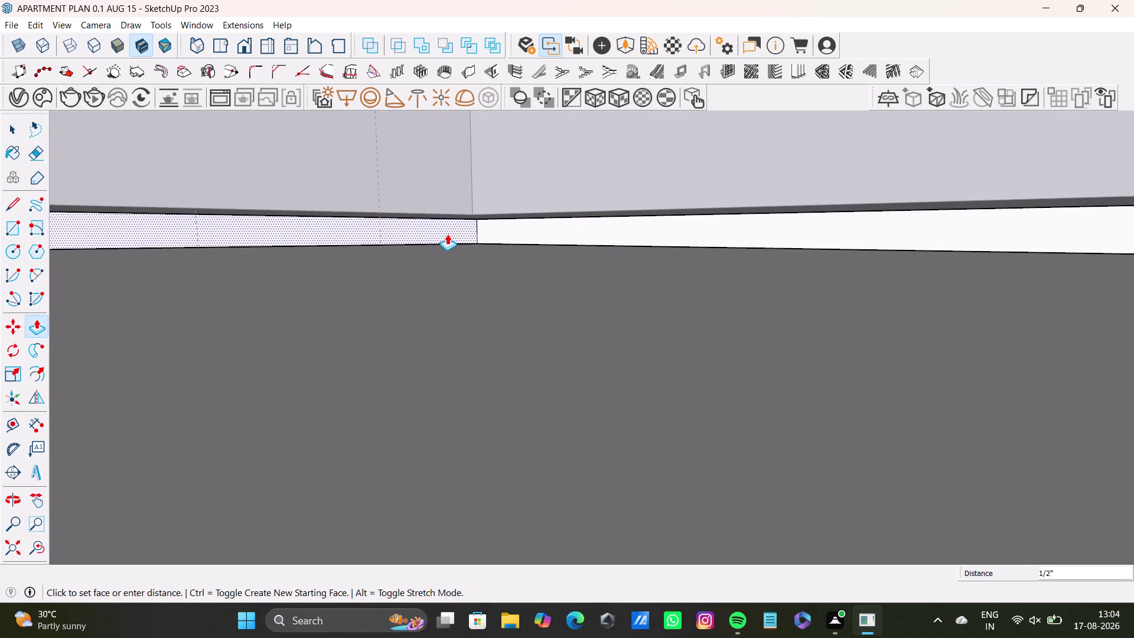
click(485, 309)
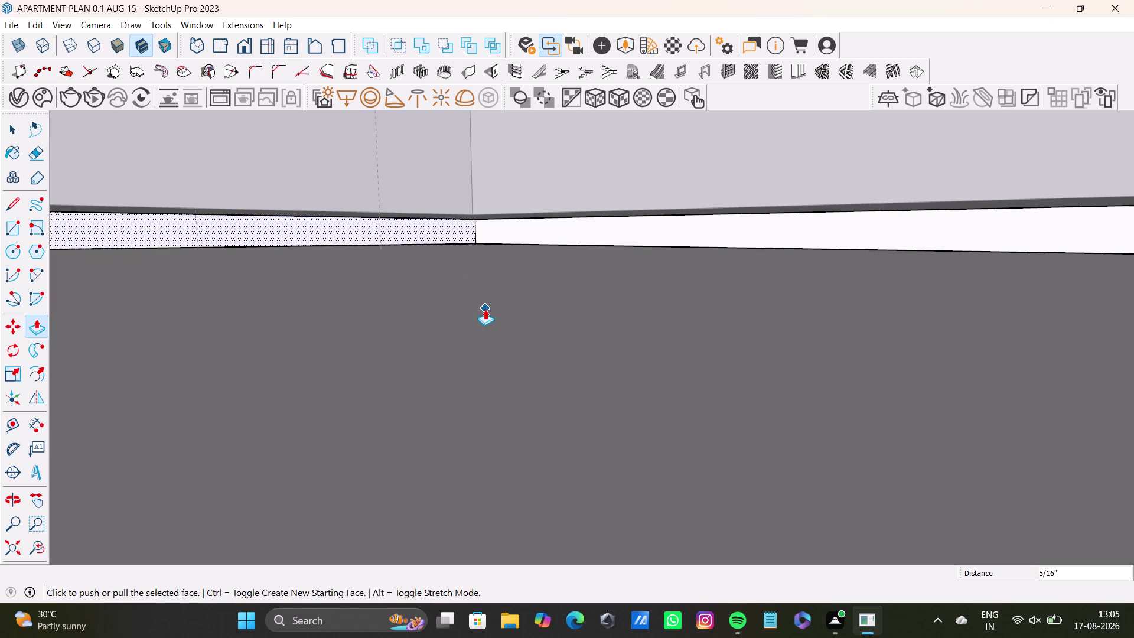
key(space)
key(space)
click(485, 338)
middle_drag(523, 310, 517, 393)
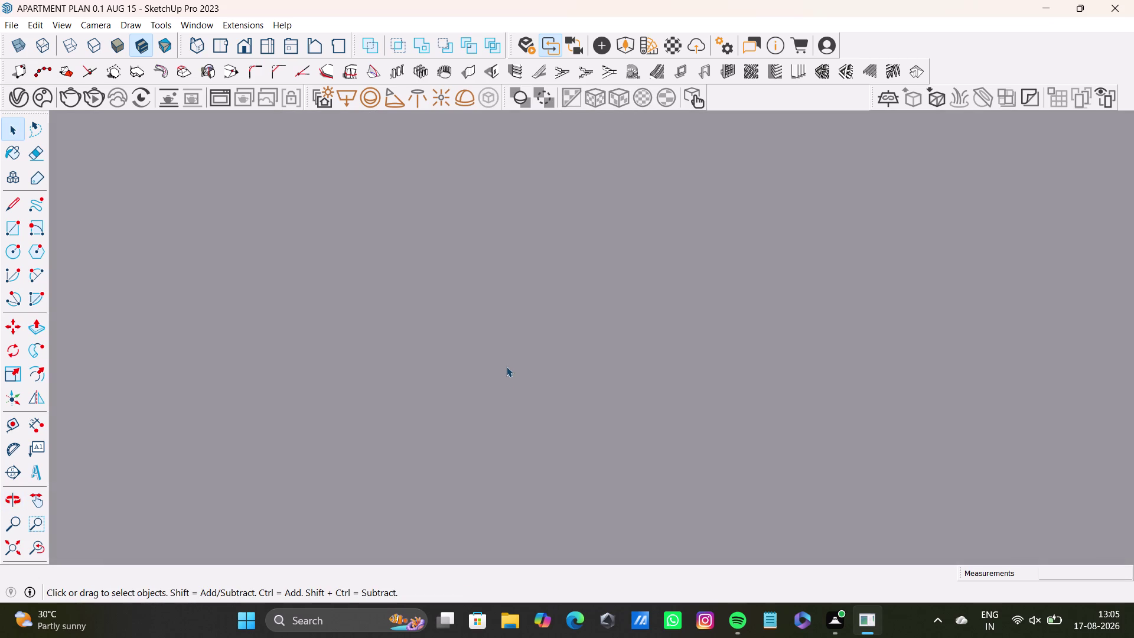
triple_click(506, 366)
click(32, 552)
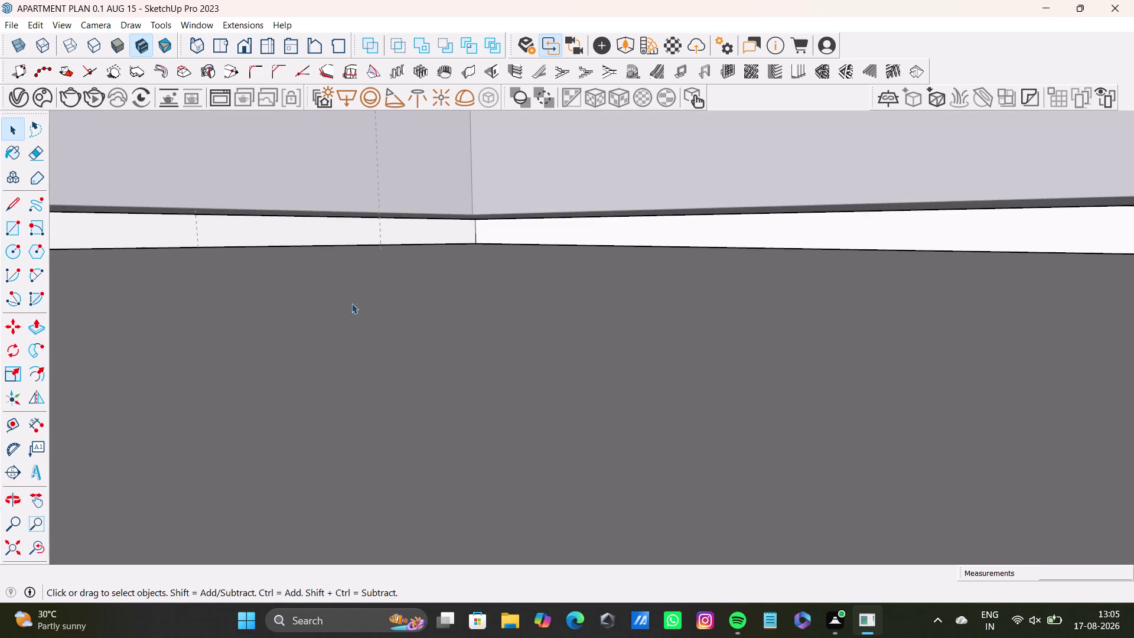
scroll(down, 3)
middle_drag(408, 308, 452, 265)
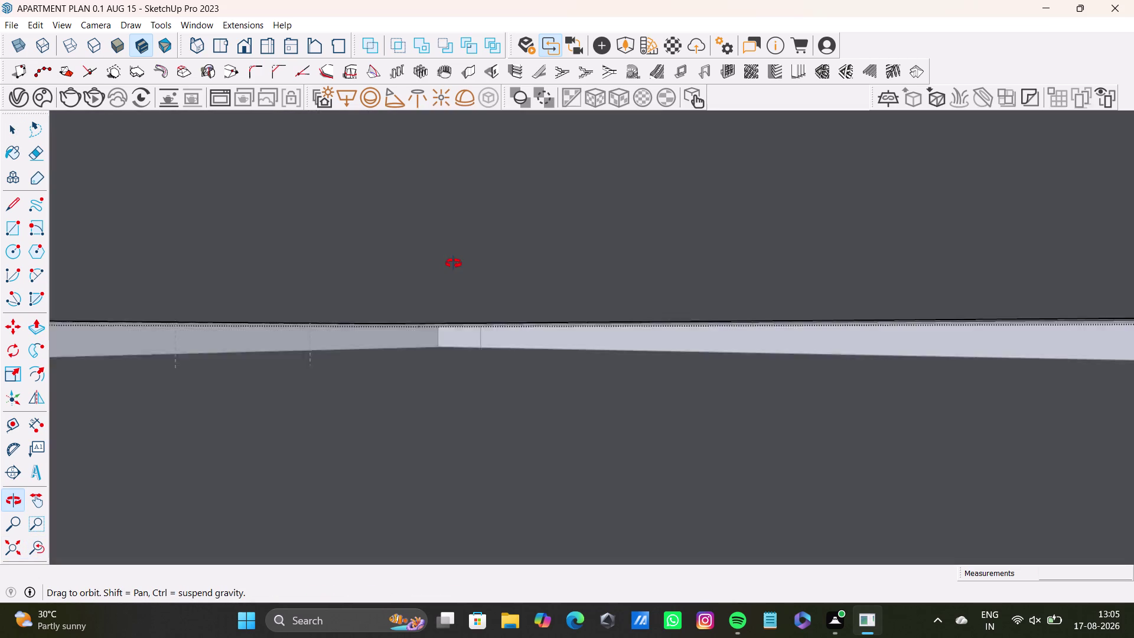
middle_drag(451, 265, 410, 289)
scroll(down, 3)
middle_drag(411, 288, 418, 331)
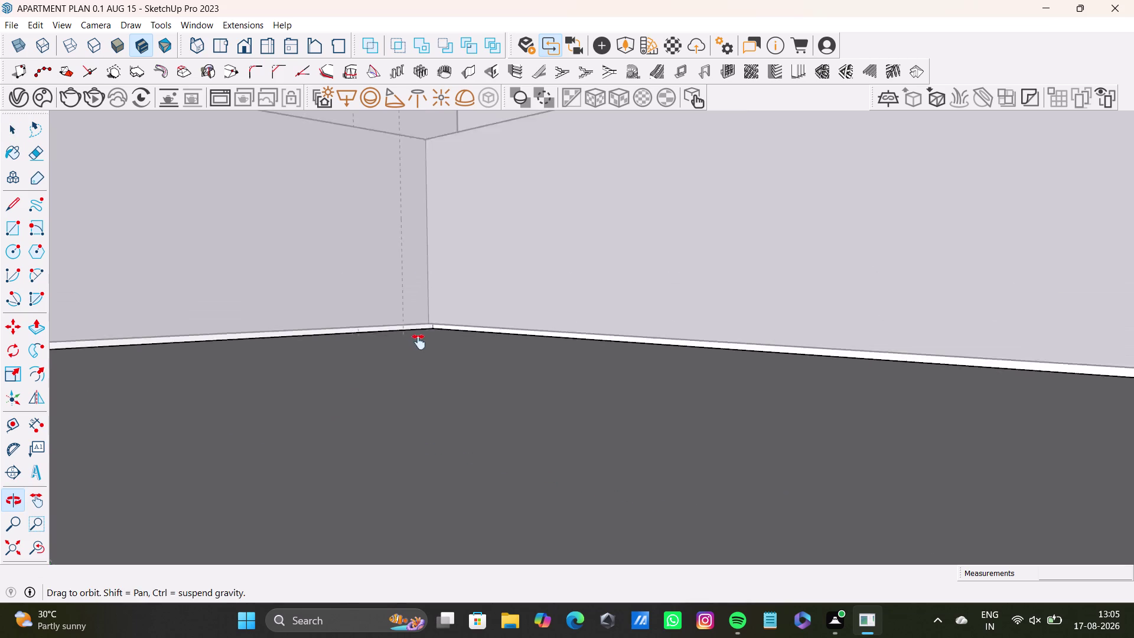
middle_drag(418, 330, 418, 348)
middle_drag(442, 343, 454, 316)
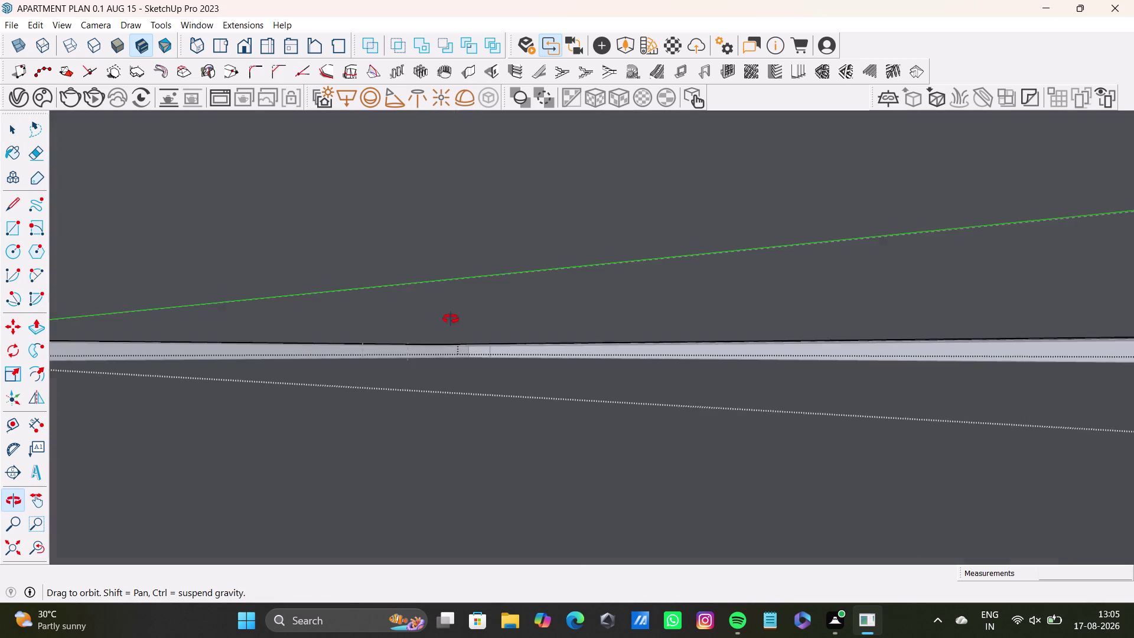
middle_drag(454, 316, 457, 321)
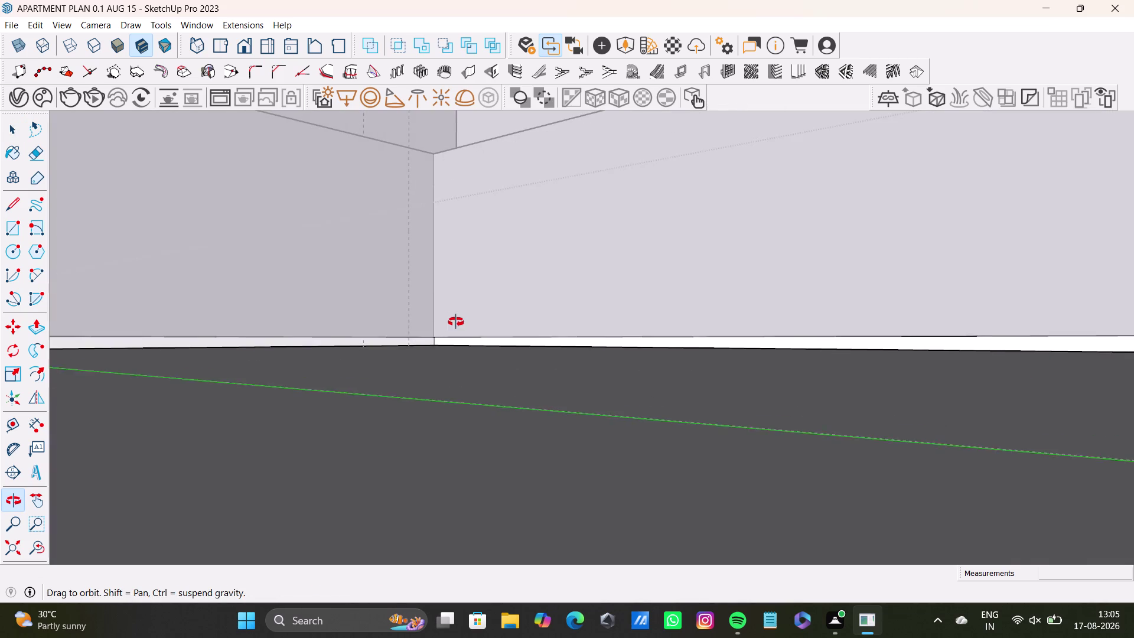
middle_drag(456, 321, 454, 323)
scroll(down, 3)
click(126, 444)
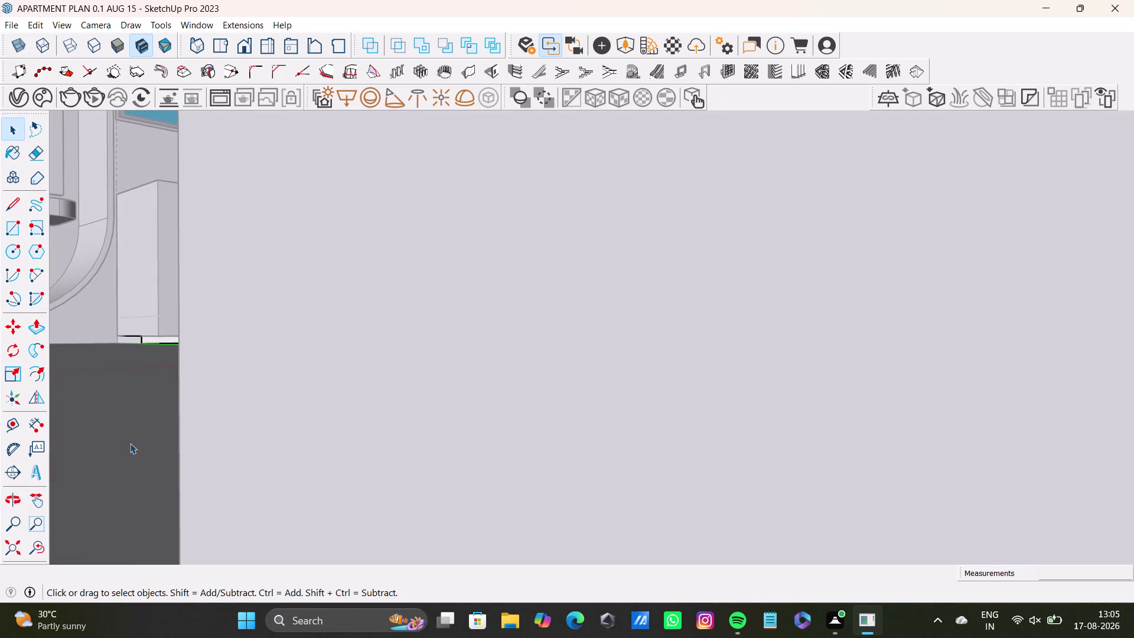
key(space)
click(153, 408)
middle_drag(251, 378, 333, 398)
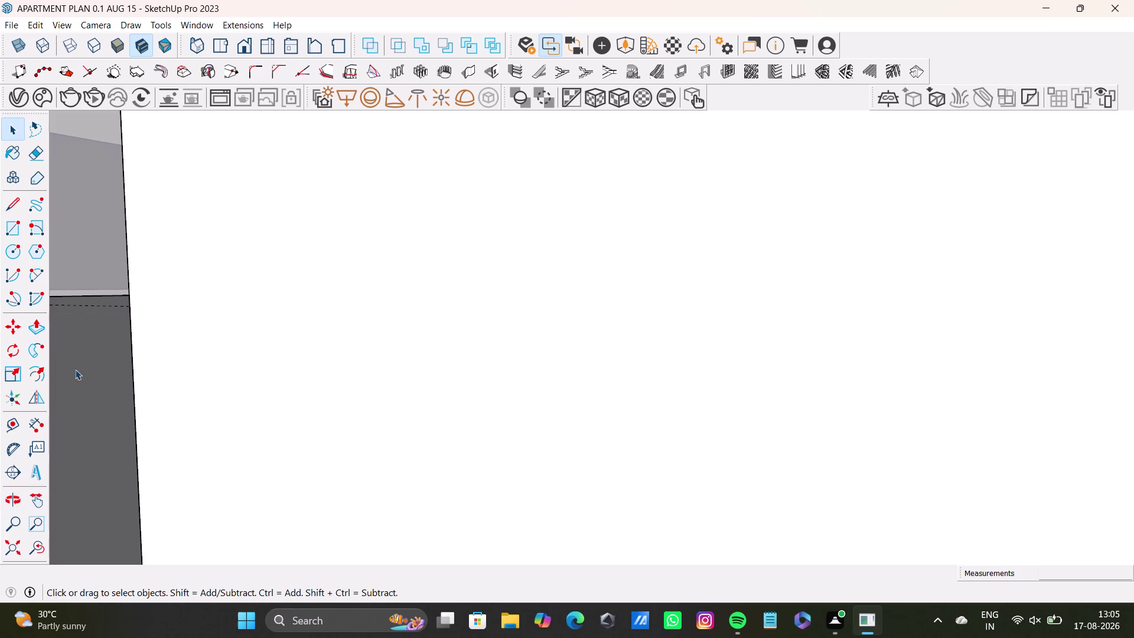
click(15, 546)
middle_drag(392, 327, 429, 594)
scroll(up, 3)
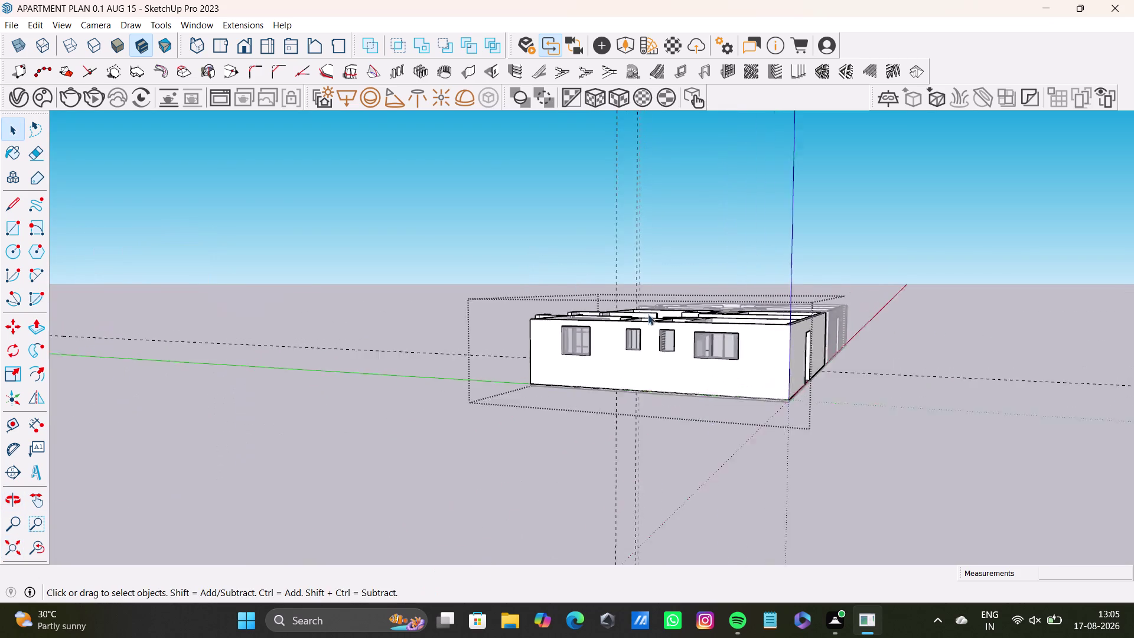
scroll(up, 3)
middle_drag(647, 301, 610, 552)
scroll(up, 3)
scroll(up, 3)
middle_drag(671, 257, 516, 420)
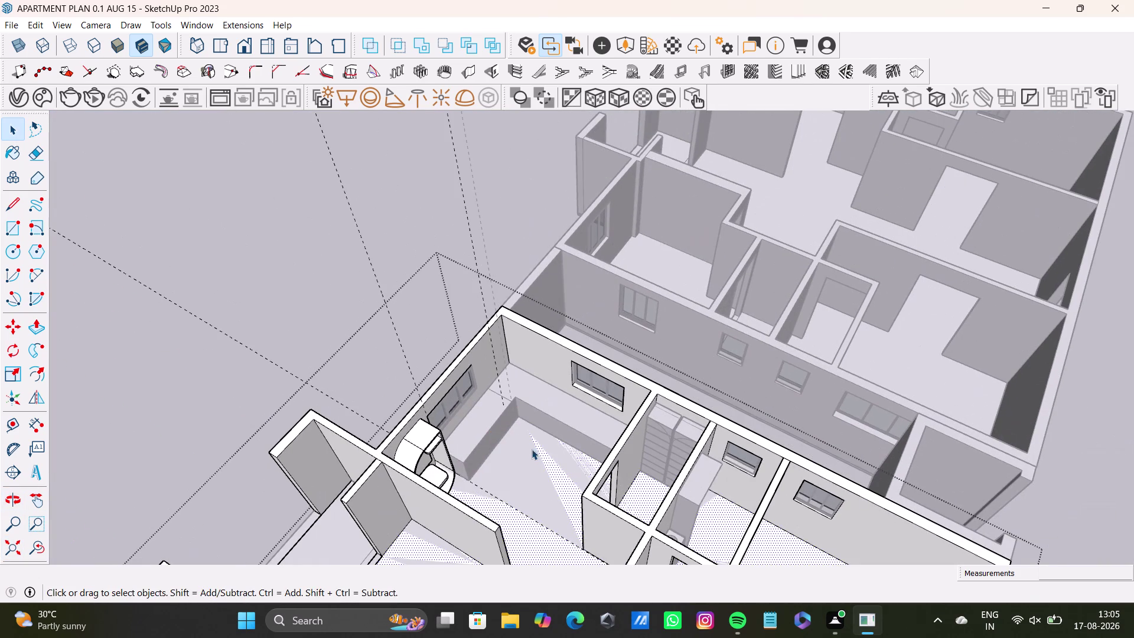
double_click(535, 454)
click(535, 453)
key(space)
click(535, 454)
double_click(536, 448)
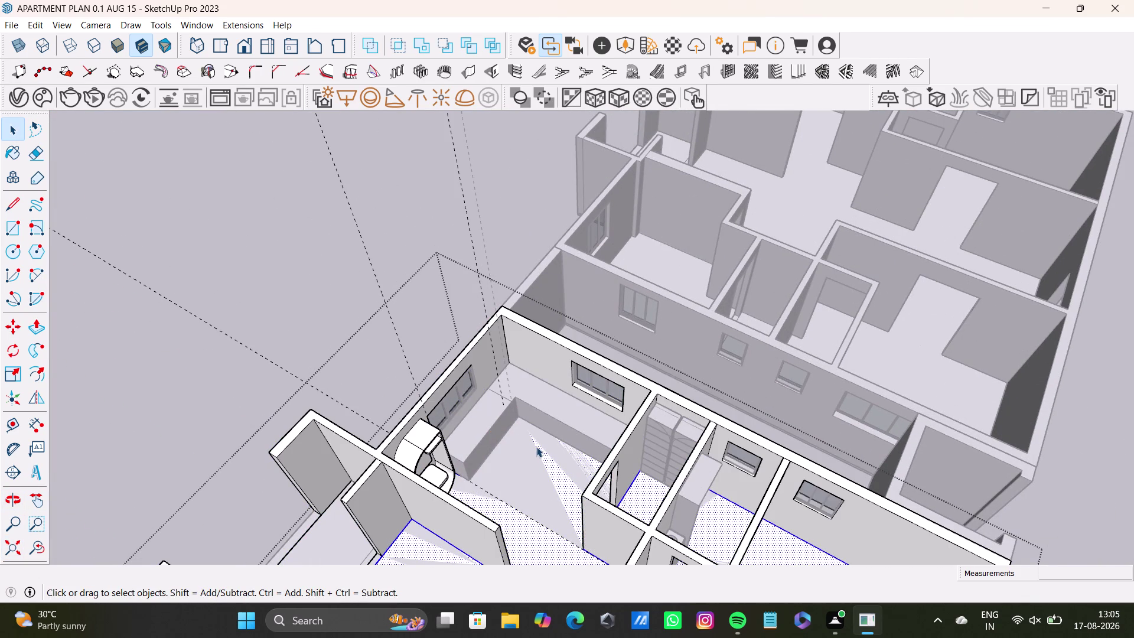
scroll(up, 3)
scroll(down, 3)
scroll(up, 3)
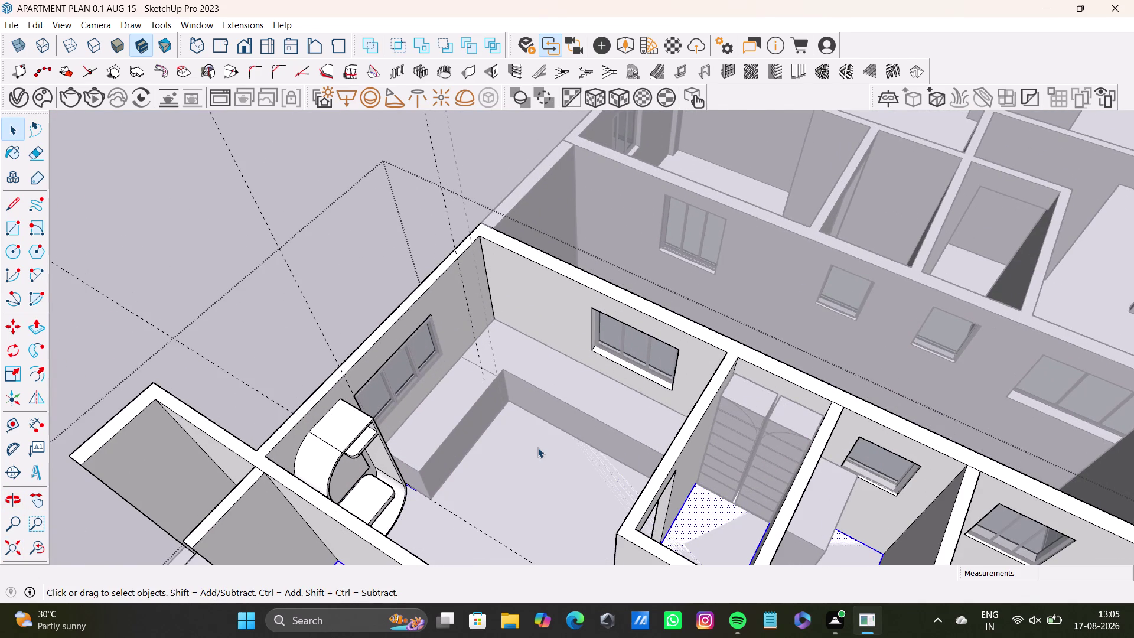
click(546, 467)
key(space)
middle_drag(562, 458, 538, 414)
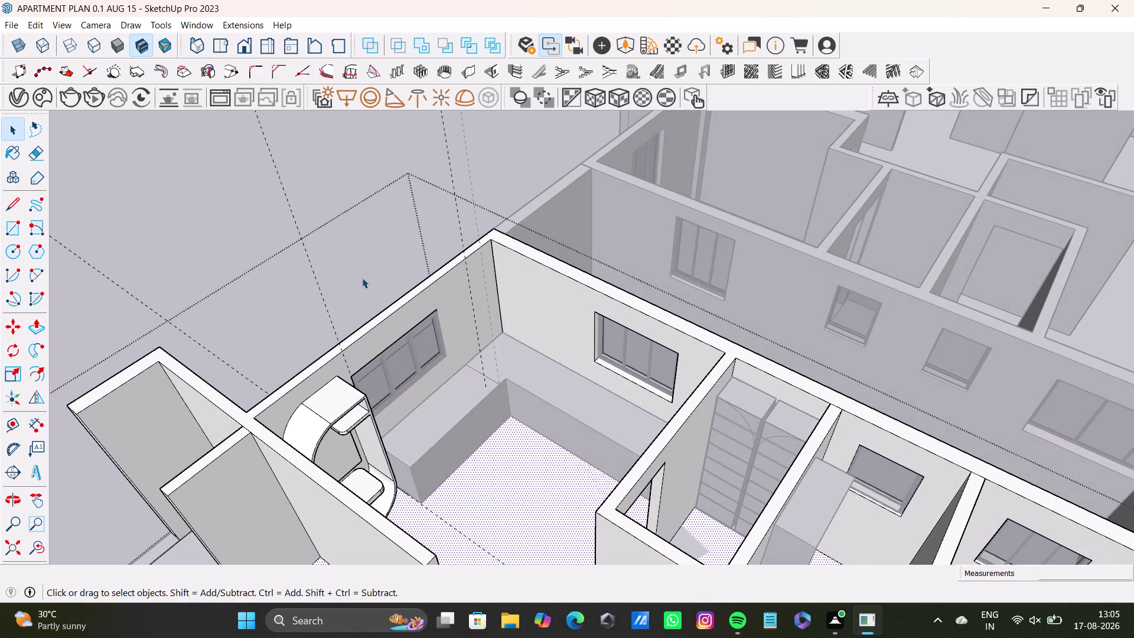
click(362, 277)
triple_click(357, 270)
scroll(up, 3)
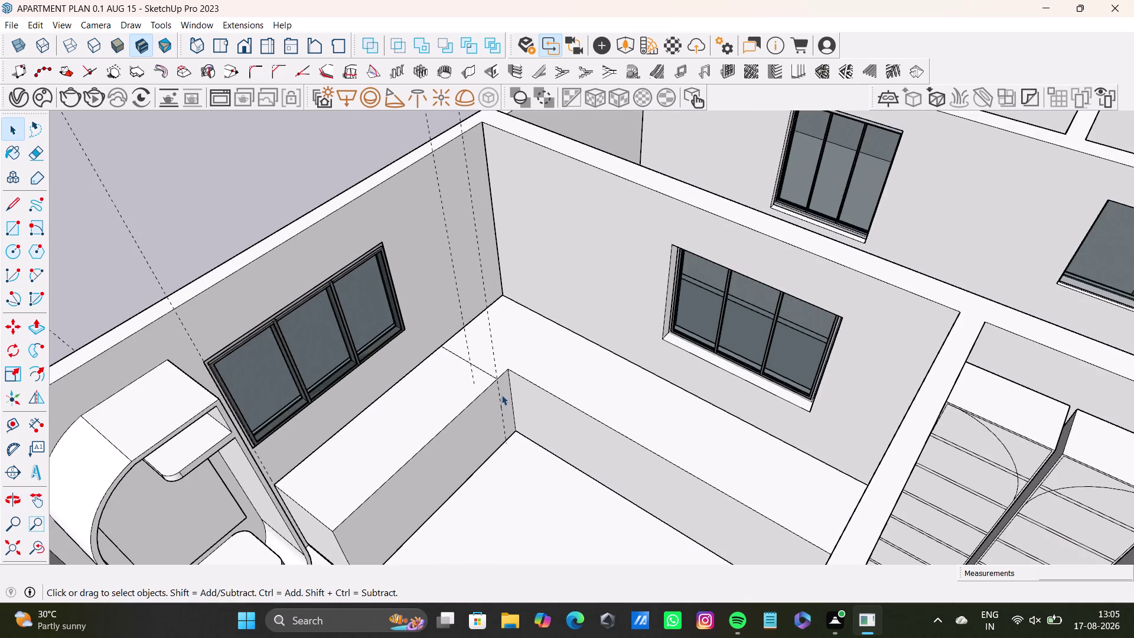
middle_drag(502, 395, 715, 419)
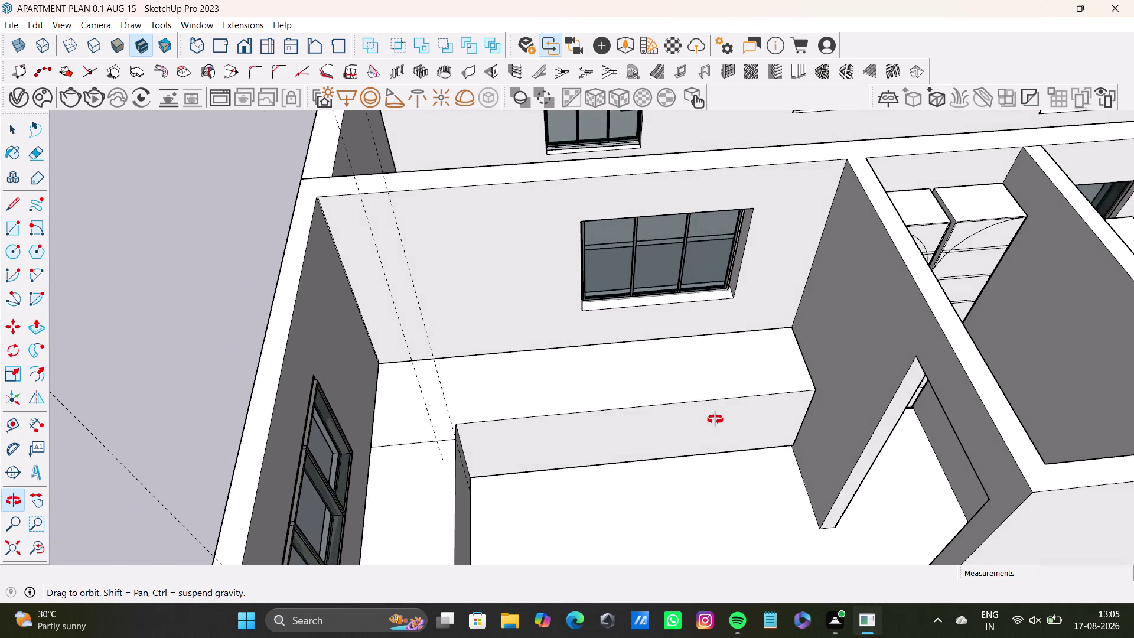
middle_drag(715, 419, 580, 421)
middle_drag(576, 449, 570, 453)
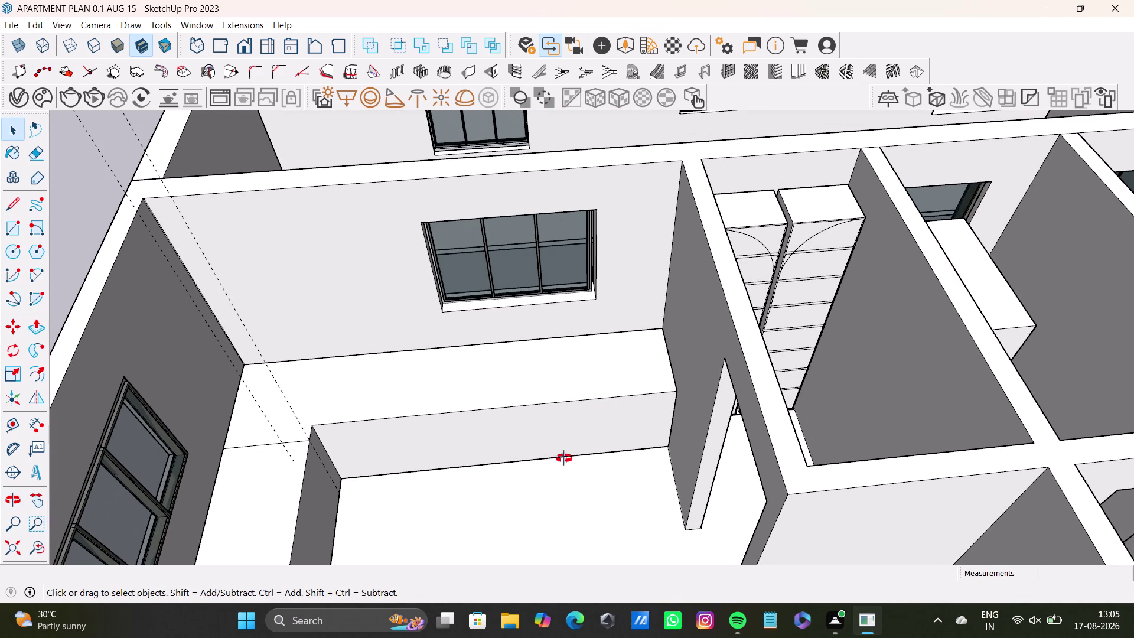
middle_drag(570, 453, 437, 503)
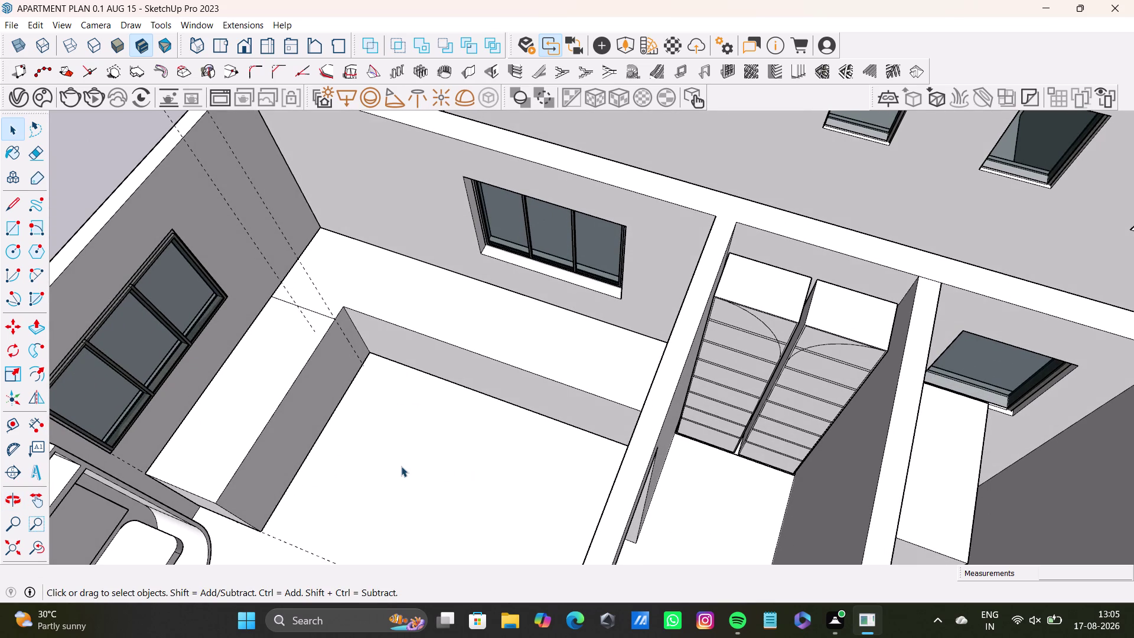
scroll(down, 3)
middle_drag(424, 460, 494, 434)
scroll(up, 3)
middle_drag(591, 427, 571, 467)
middle_drag(694, 457, 758, 423)
scroll(up, 3)
middle_drag(770, 396, 759, 371)
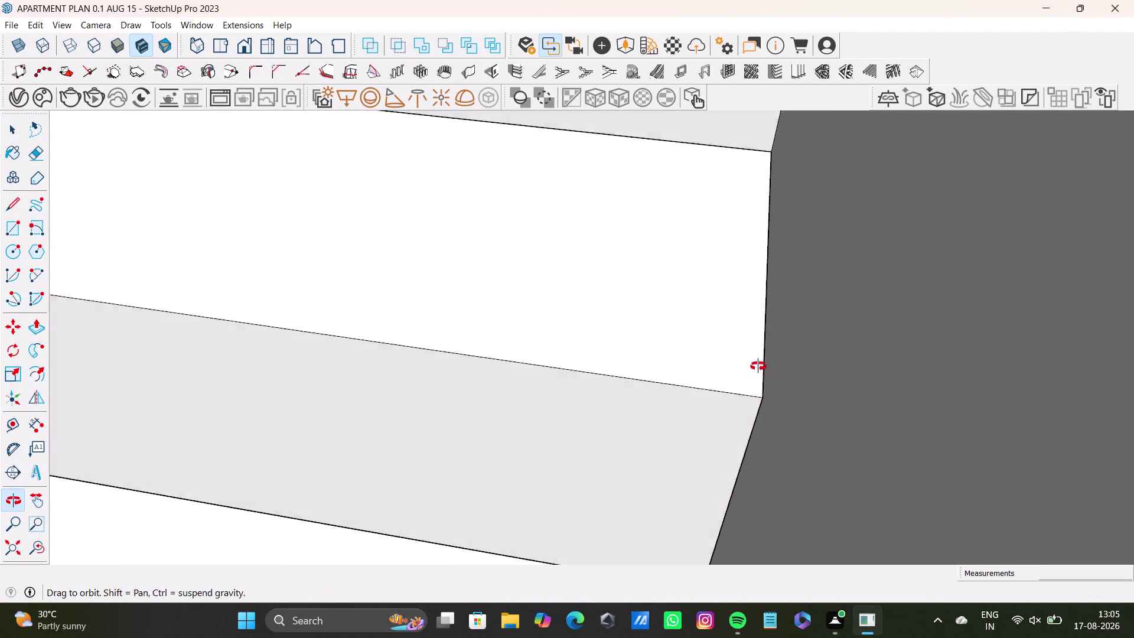
Select the ledge's narrow end face and pull it out 4 9/16 inches.
middle_drag(759, 372, 753, 319)
scroll(up, 3)
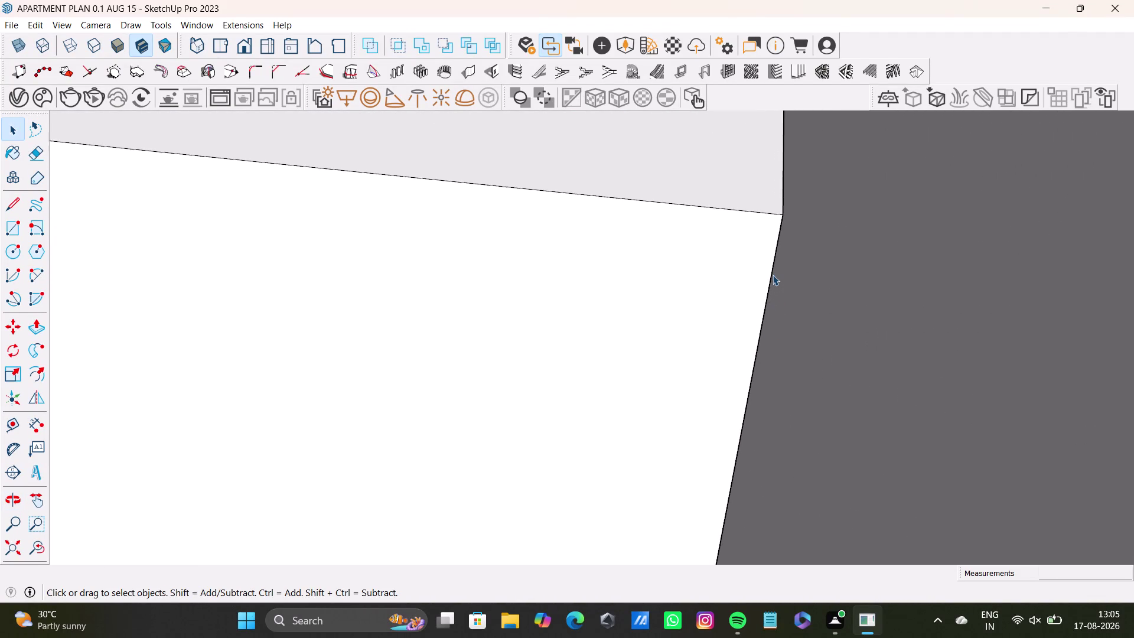
scroll(up, 3)
middle_drag(772, 275, 724, 240)
click(801, 248)
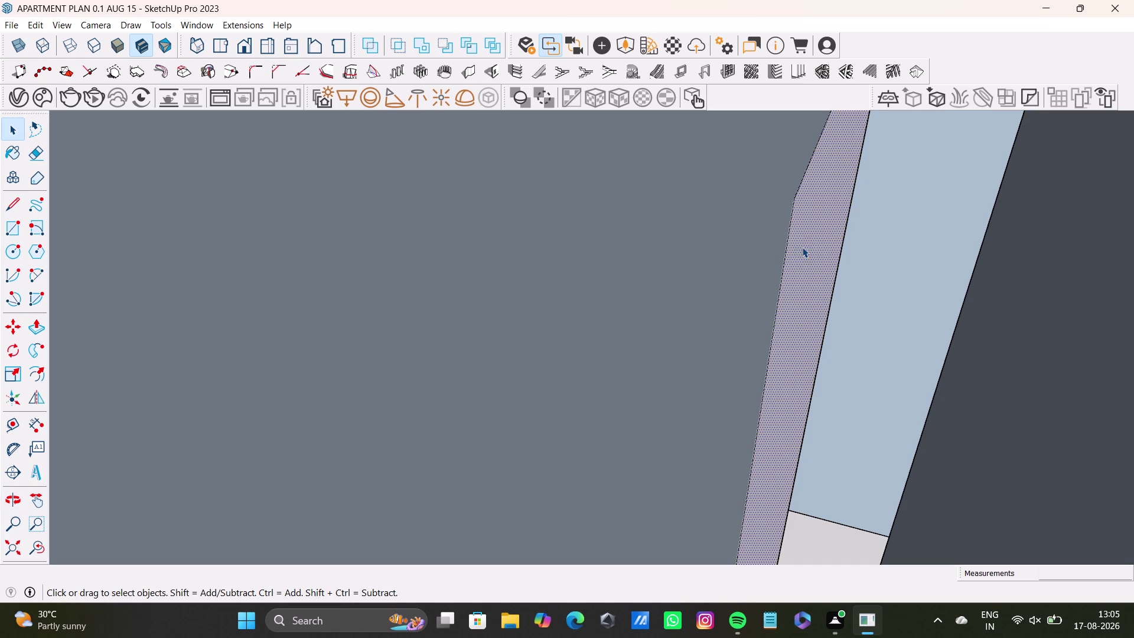
key(p)
key(p)
key(p)
drag(791, 247, 597, 224)
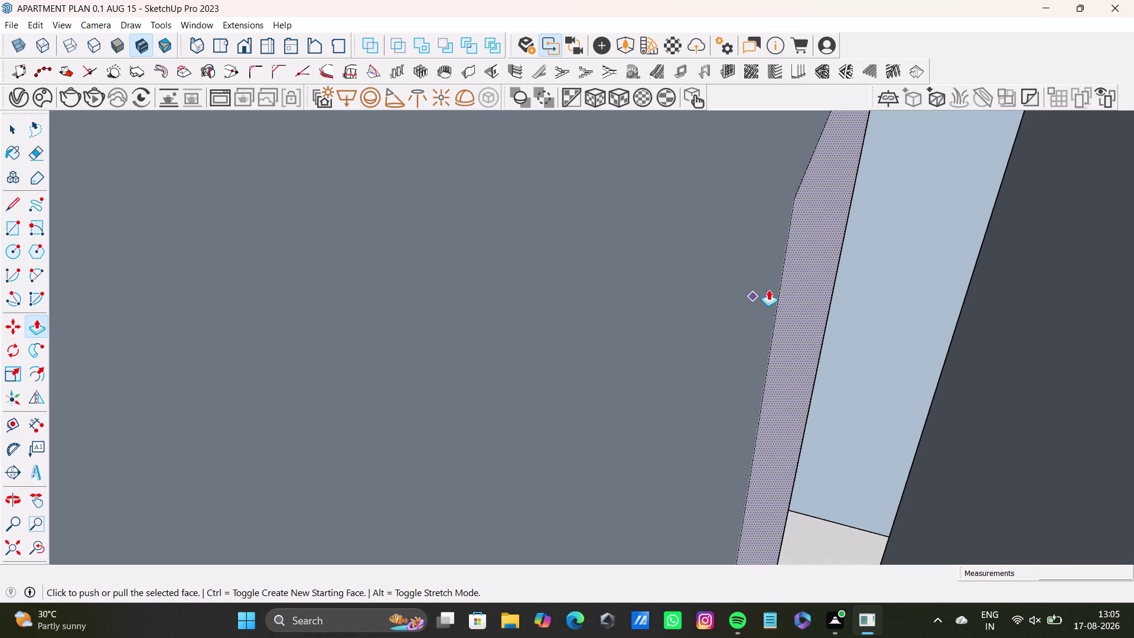
drag(808, 267, 441, 221)
middle_drag(289, 291, 543, 311)
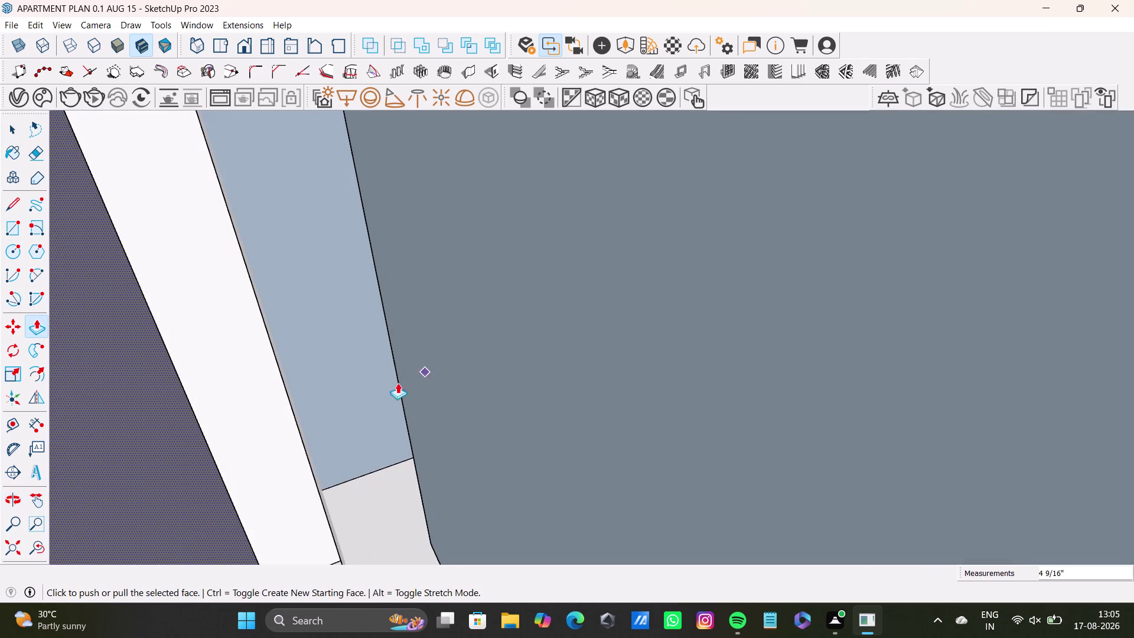
scroll(down, 3)
click(10, 547)
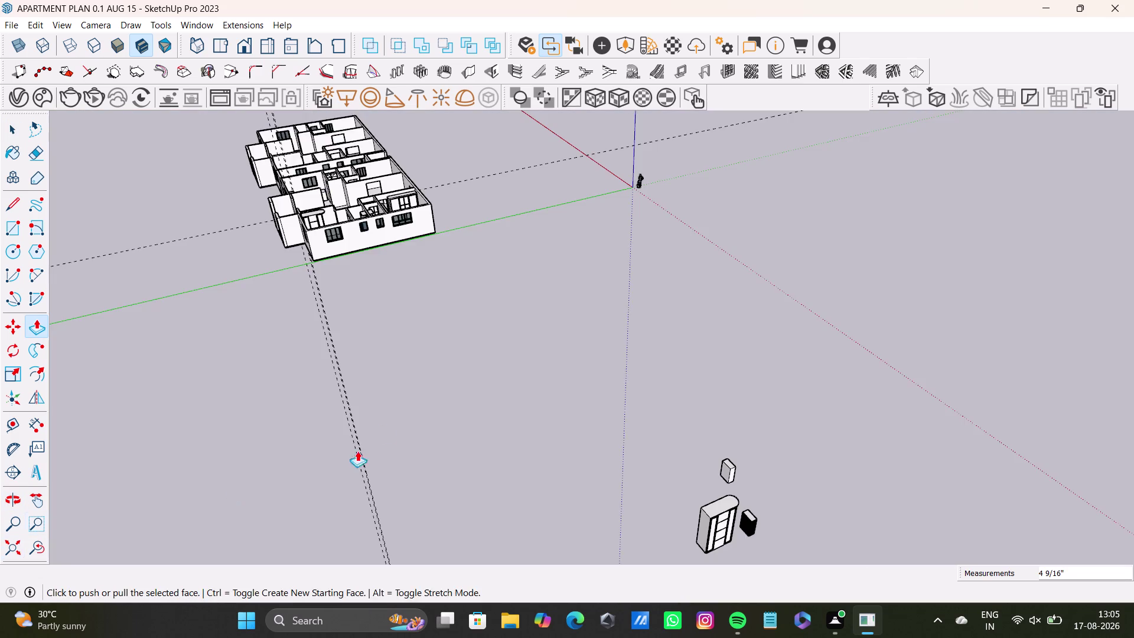
Navigate from the apartment overview down to the ledge beside the wardrobe.
middle_drag(491, 283, 520, 488)
scroll(up, 3)
middle_drag(264, 180, 454, 319)
scroll(up, 3)
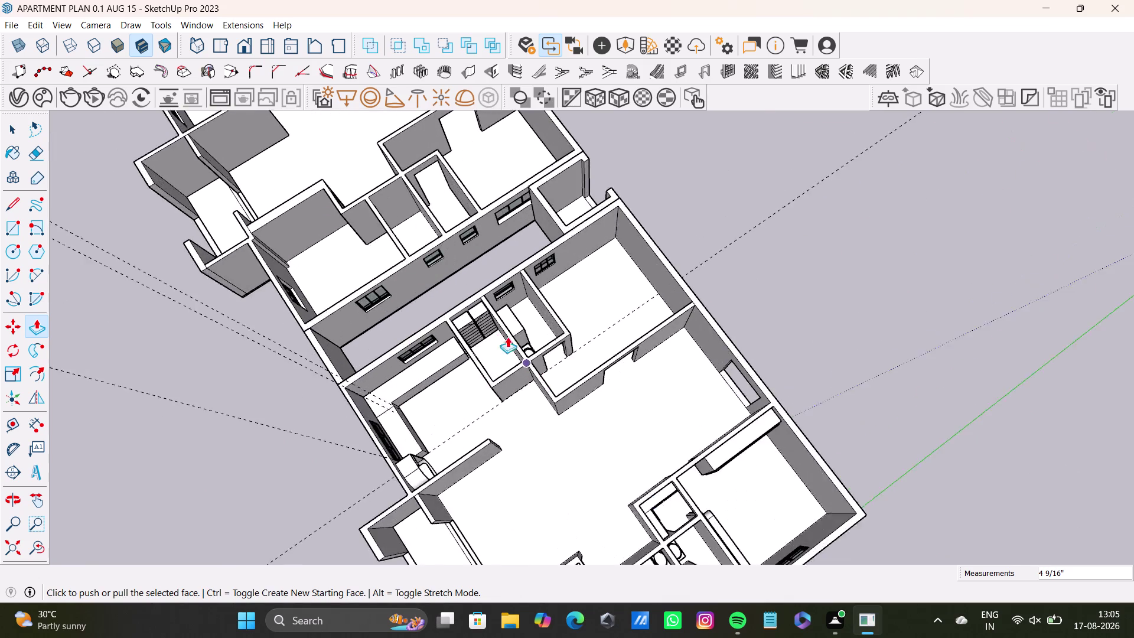
scroll(up, 3)
middle_drag(430, 359, 443, 259)
scroll(up, 3)
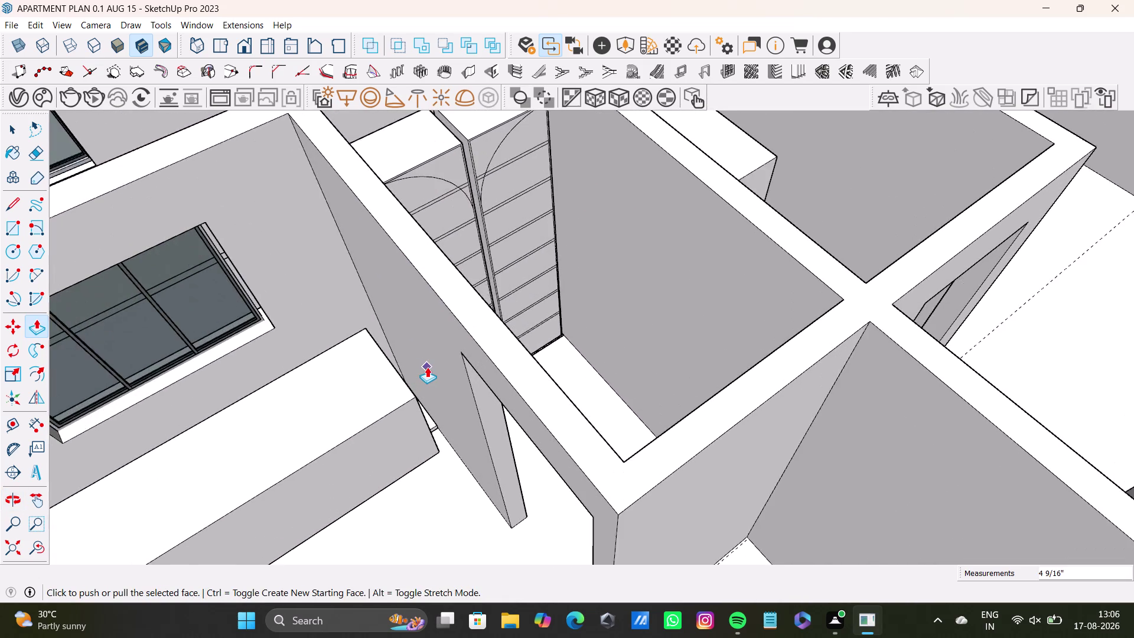
middle_drag(417, 365, 346, 328)
scroll(up, 3)
middle_drag(419, 376, 417, 375)
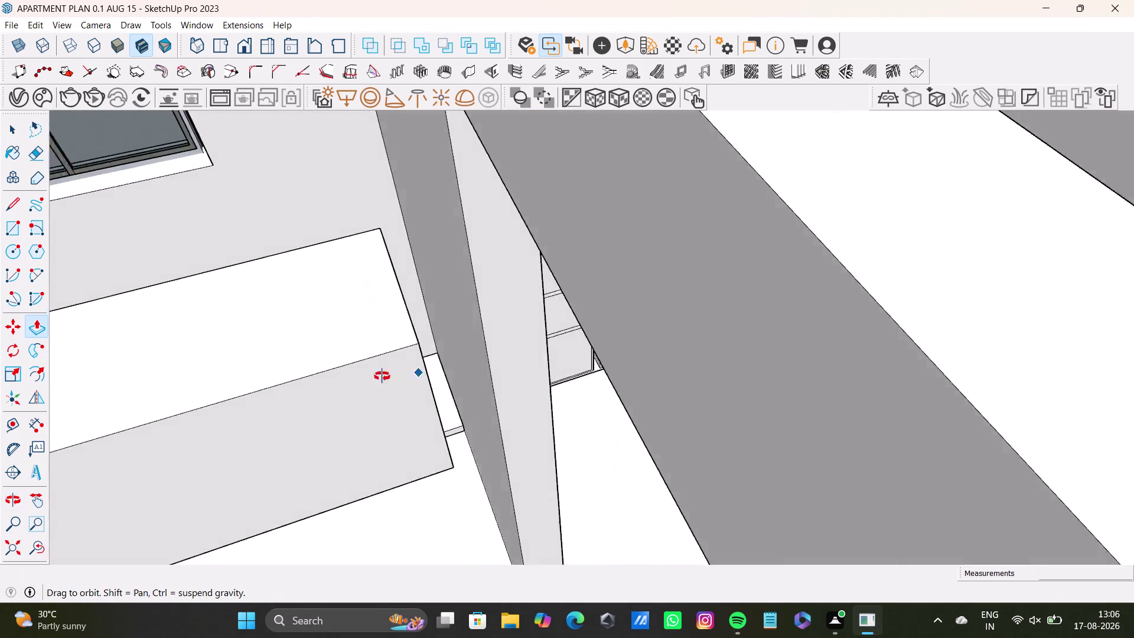
middle_drag(417, 376, 412, 389)
scroll(down, 3)
middle_drag(380, 352, 526, 406)
middle_drag(526, 415, 526, 417)
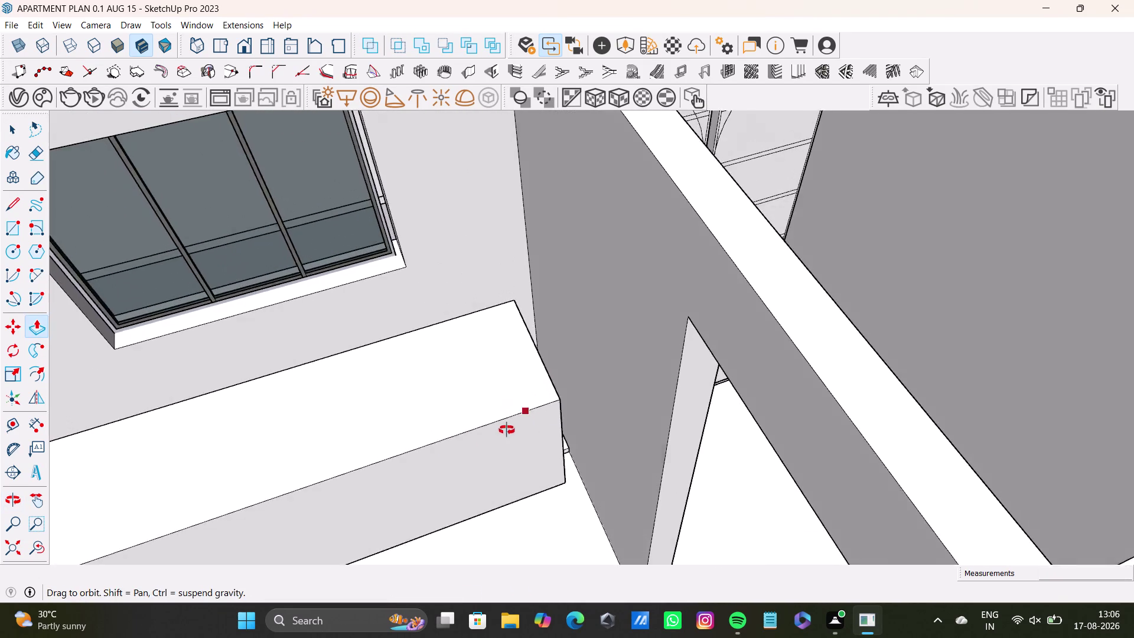
middle_drag(526, 416, 424, 481)
scroll(up, 3)
Orbit around the ledge end to inspect its gap to the wall.
middle_drag(487, 358, 497, 381)
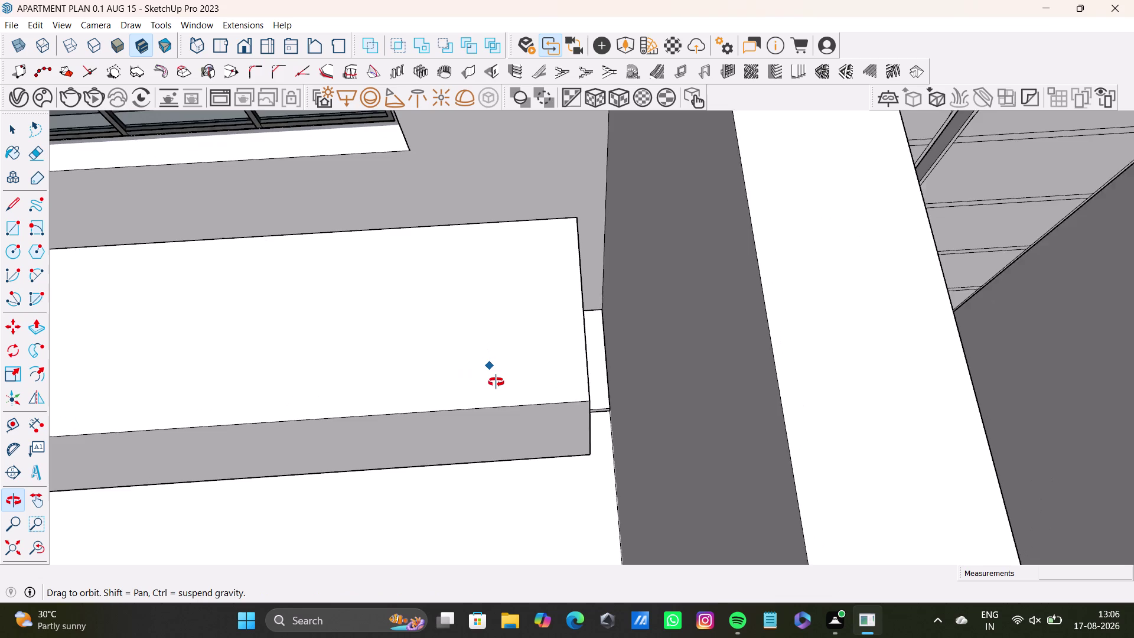
middle_drag(496, 380, 495, 390)
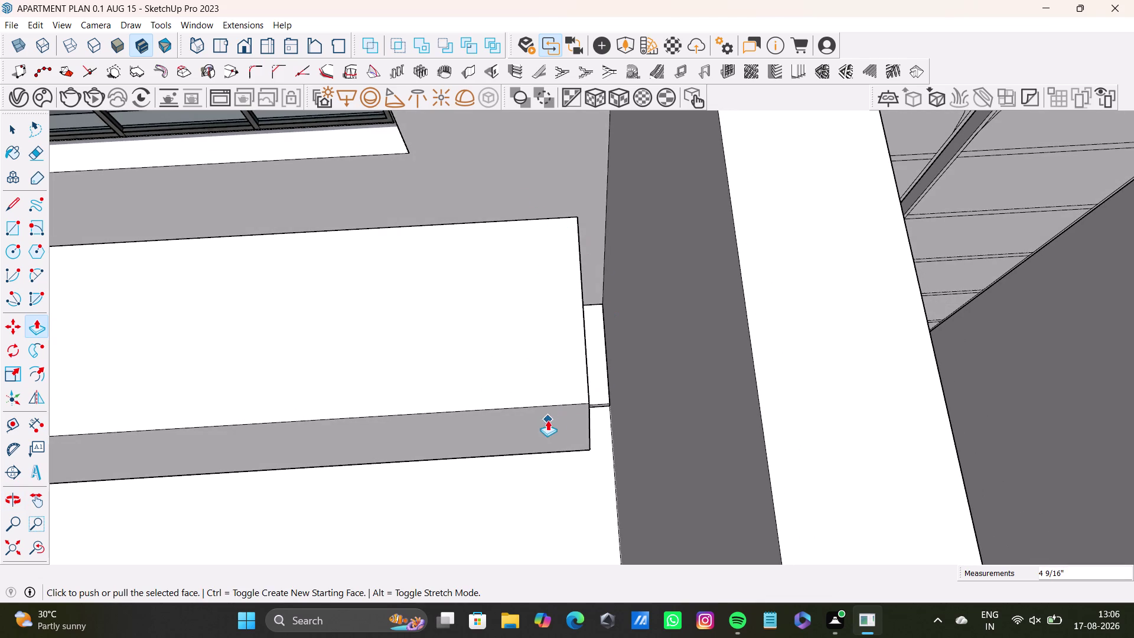
scroll(down, 3)
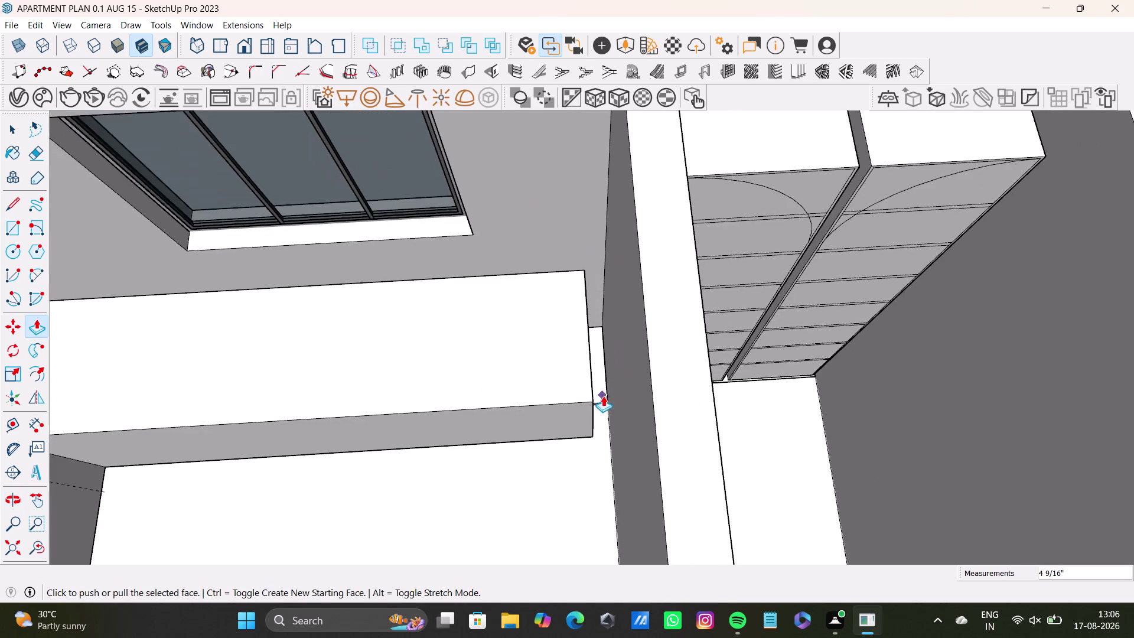
middle_drag(611, 379, 718, 313)
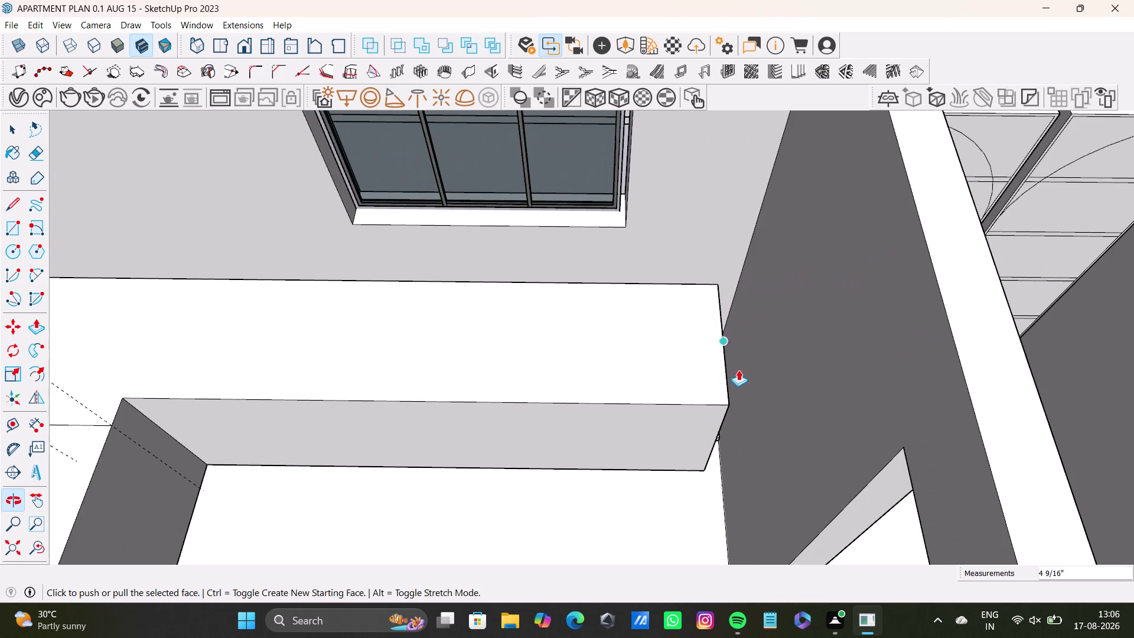
middle_drag(738, 377, 706, 358)
scroll(up, 3)
middle_drag(737, 369, 722, 340)
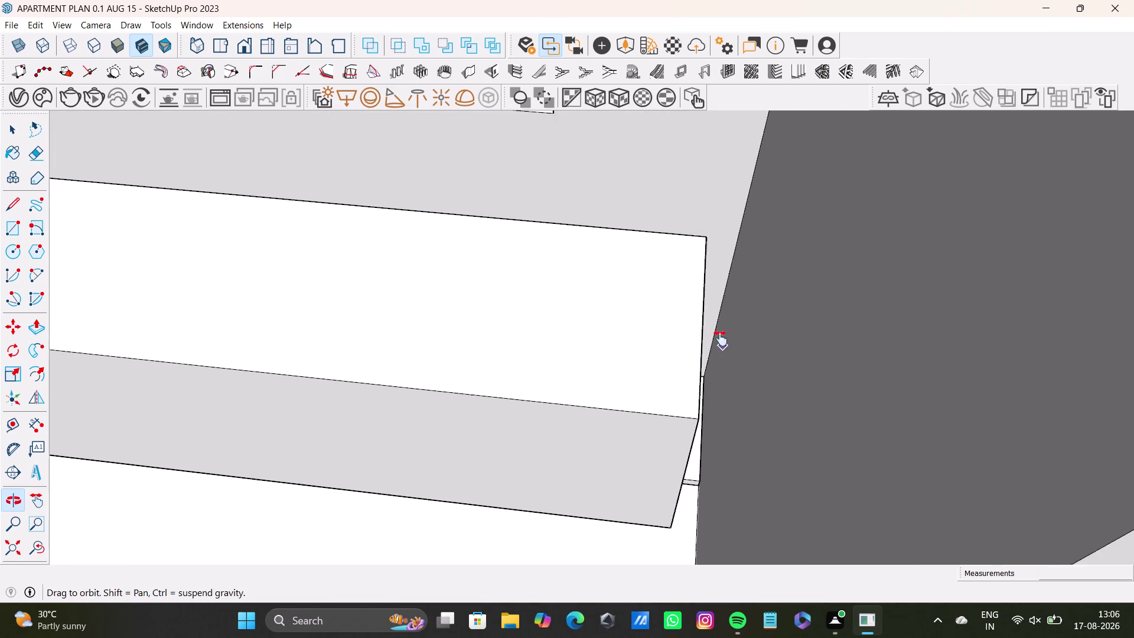
middle_drag(722, 341, 701, 314)
middle_drag(704, 313, 703, 270)
middle_drag(699, 317, 699, 315)
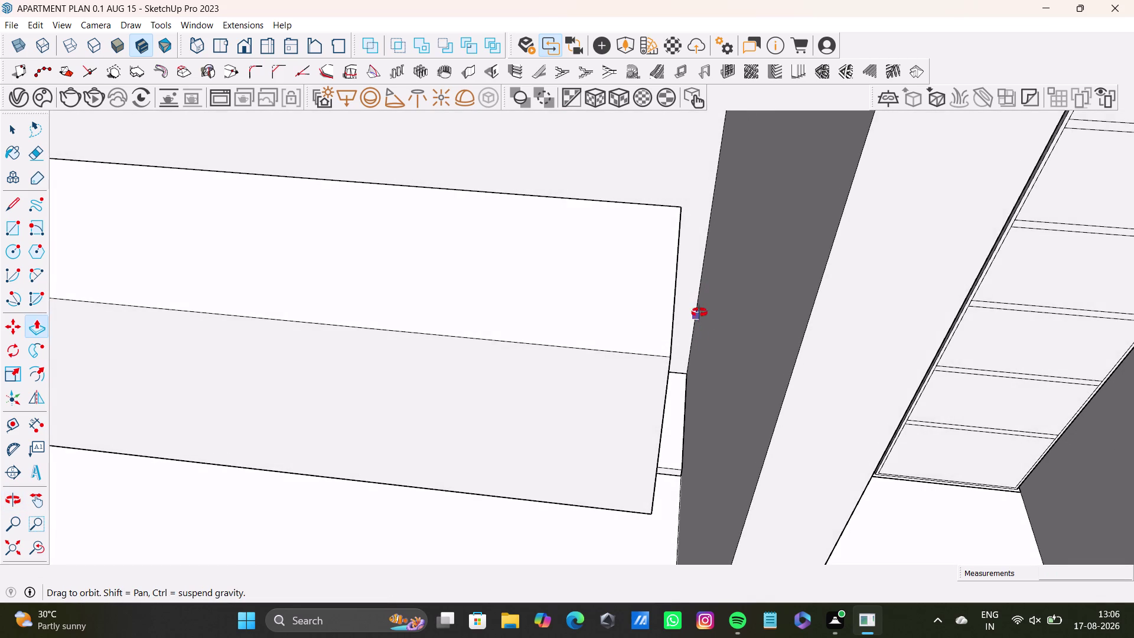
middle_drag(699, 315, 679, 290)
Push/Pull the ledge's end face about 5 3/8 inches toward the wall.
key(space)
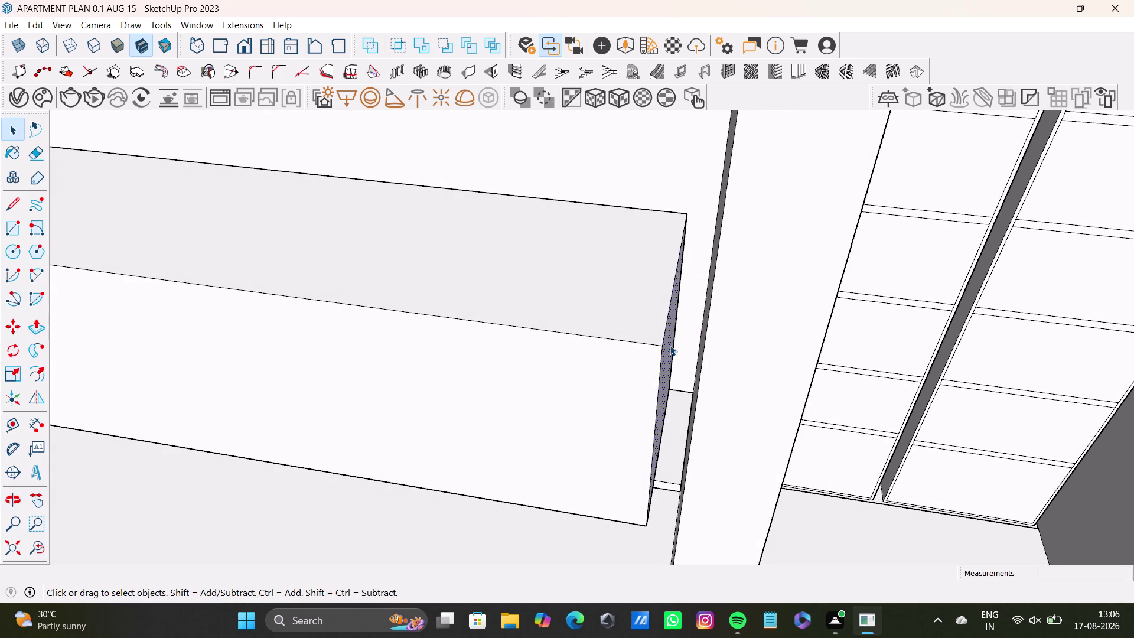
click(670, 345)
key(p)
drag(669, 345, 705, 351)
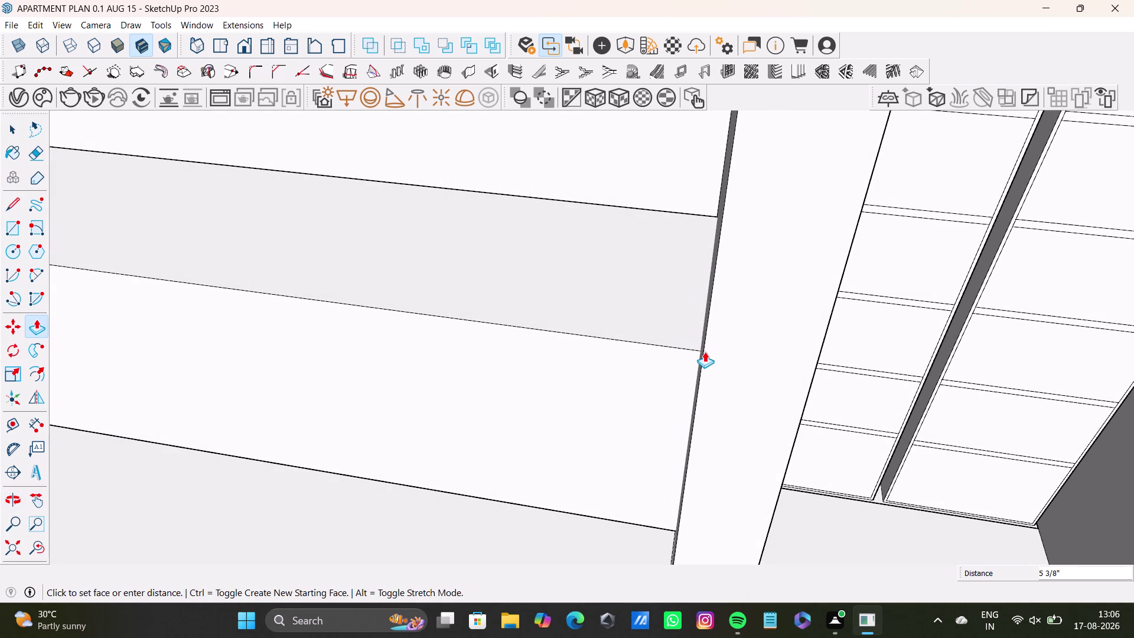
drag(704, 352, 708, 353)
key(space)
scroll(down, 3)
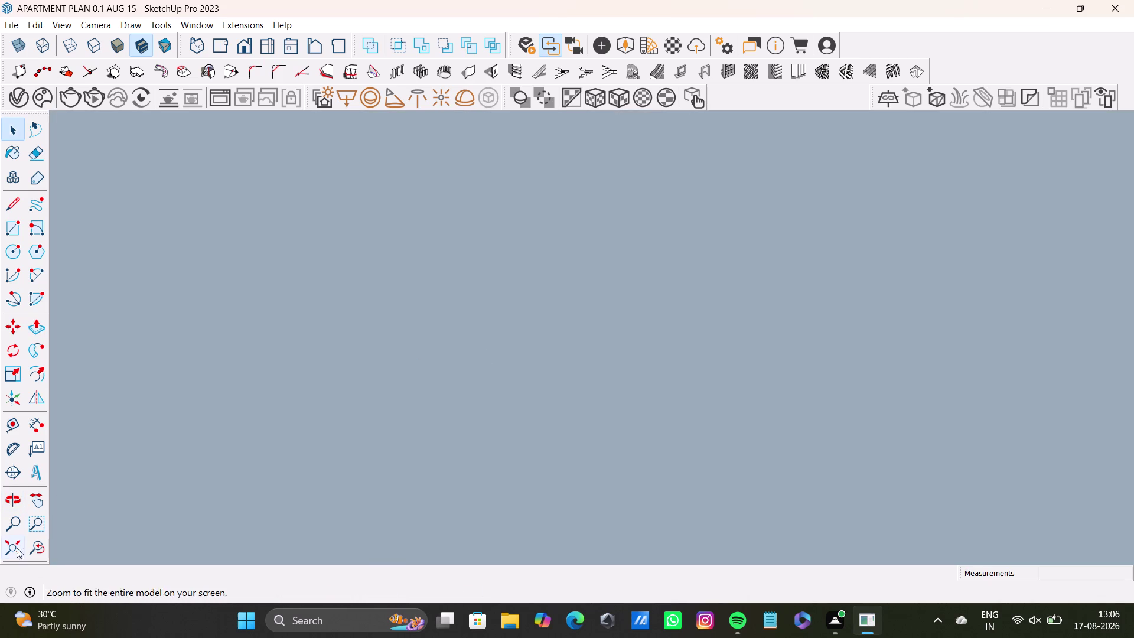
Zoom to the full apartment, then orbit and zoom into the window room's corner.
click(12, 551)
middle_drag(440, 220, 487, 349)
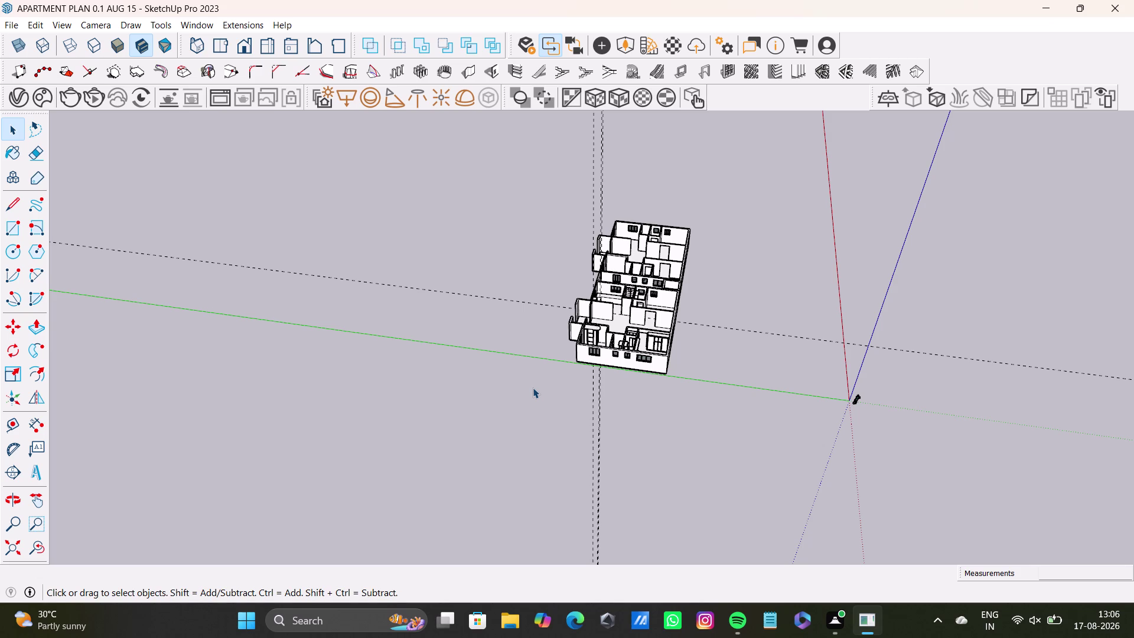
scroll(up, 3)
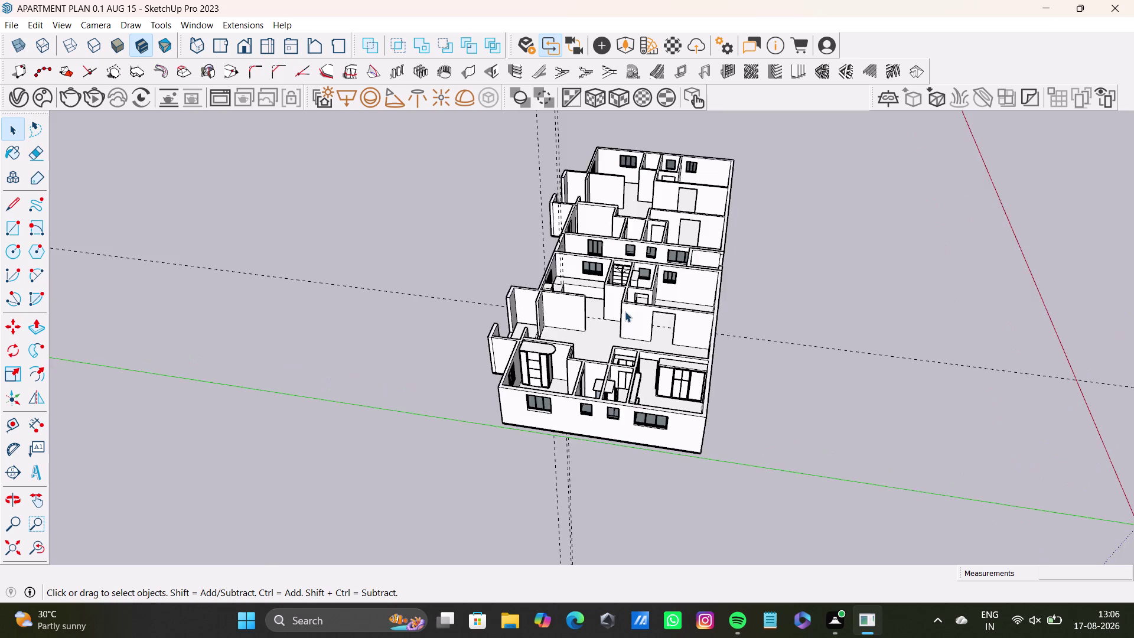
scroll(up, 3)
middle_drag(555, 269, 620, 286)
scroll(up, 3)
middle_drag(604, 315, 607, 344)
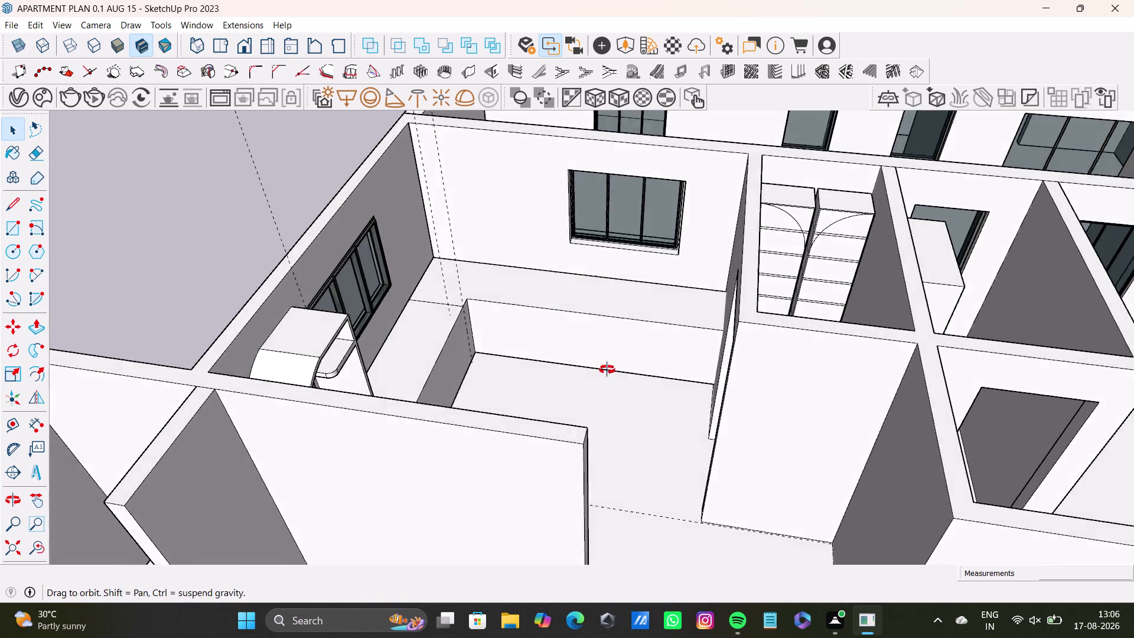
middle_drag(607, 344, 448, 478)
scroll(up, 3)
middle_drag(481, 287, 620, 391)
scroll(up, 3)
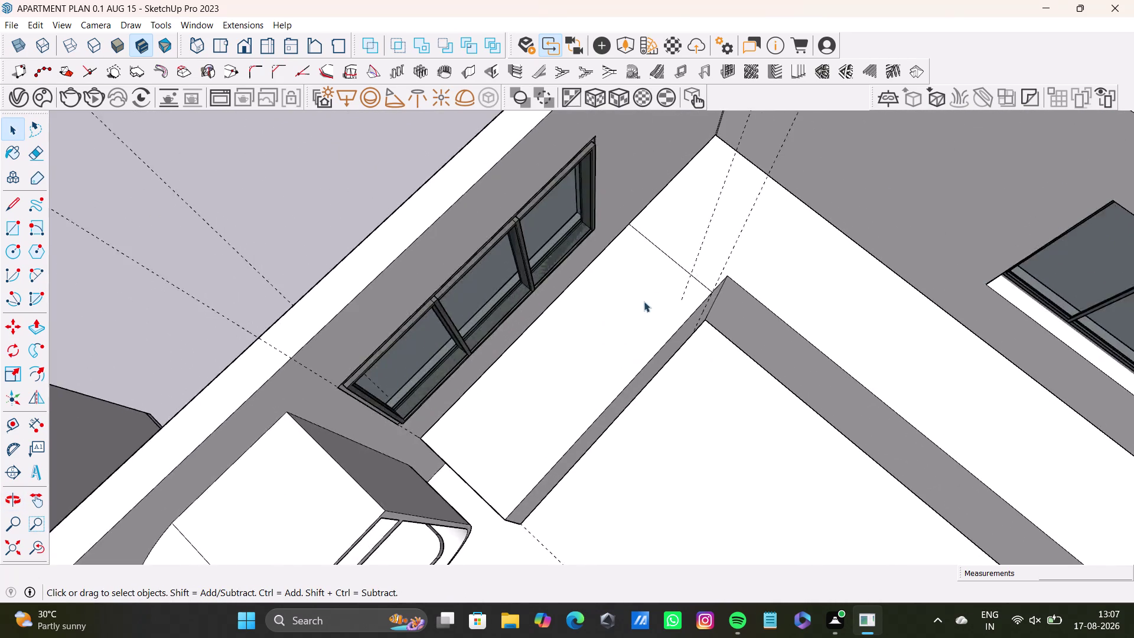
Delete a first stray guide line near the three-pane window wall.
scroll(up, 3)
click(690, 240)
key(Delete)
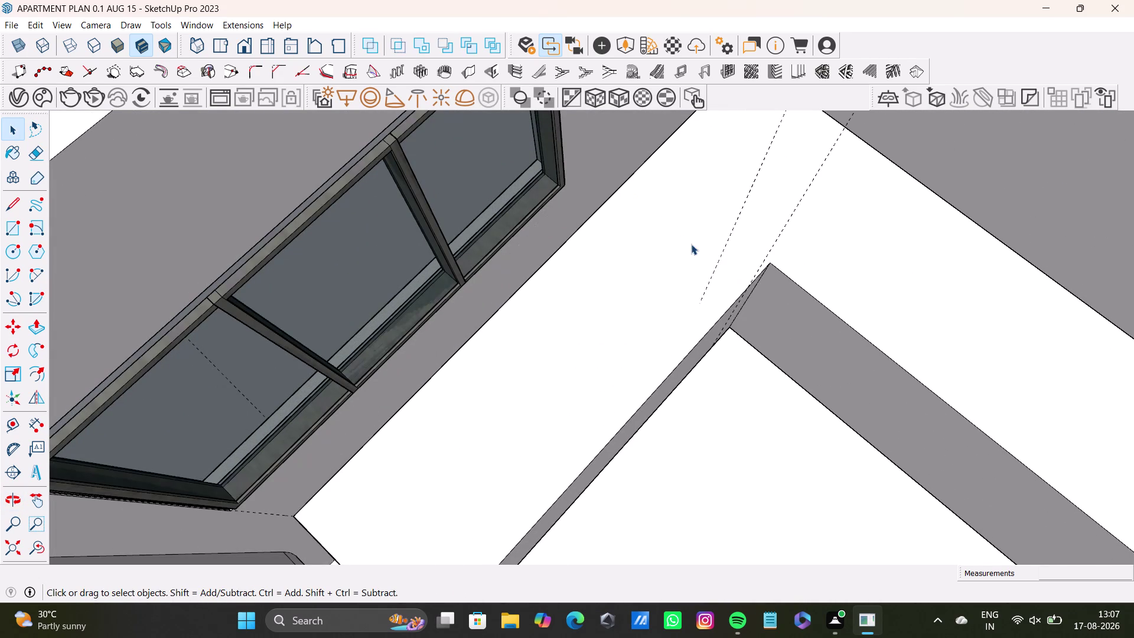
scroll(down, 3)
middle_drag(691, 363, 597, 359)
scroll(down, 3)
middle_click(642, 341)
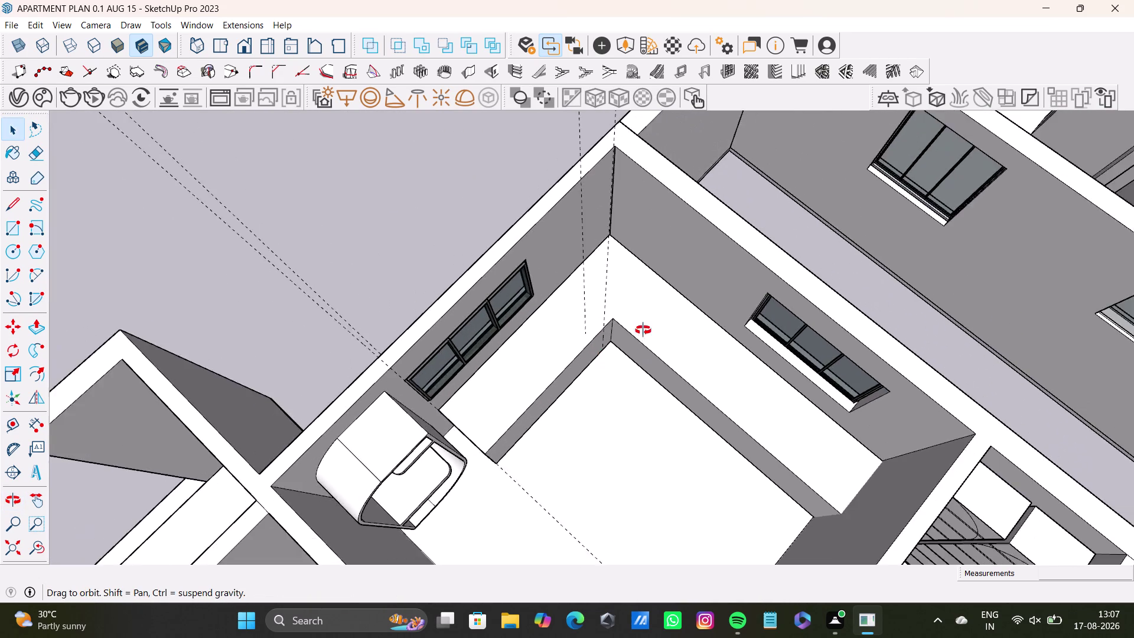
middle_drag(637, 400, 545, 315)
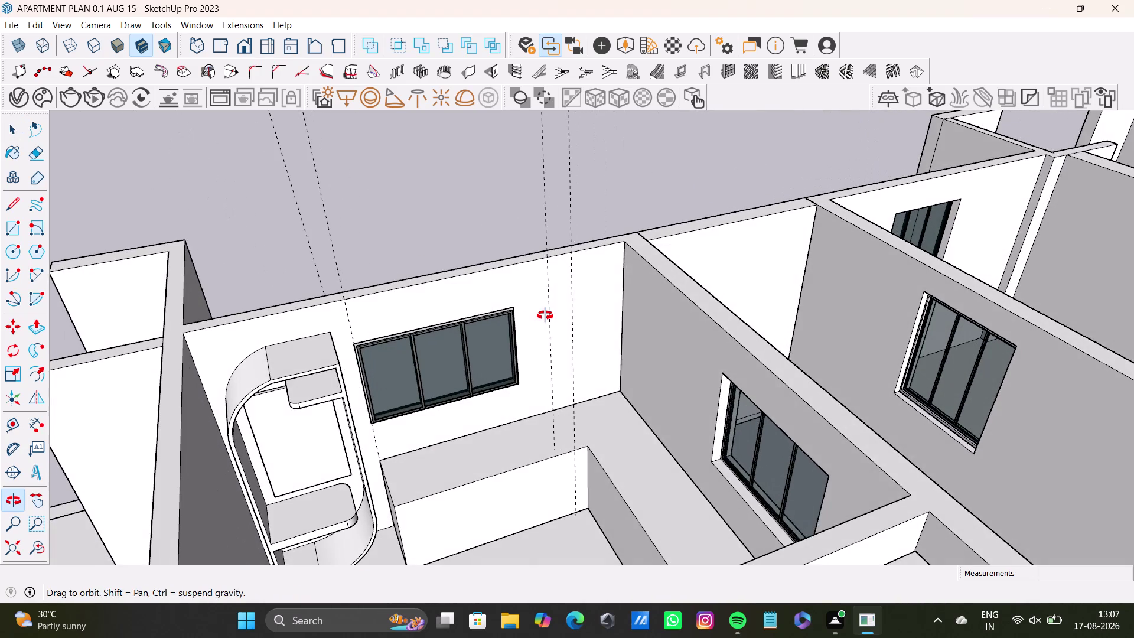
middle_drag(545, 315, 533, 319)
scroll(up, 3)
middle_drag(561, 383, 602, 373)
Delete the remaining vertical guides on the window wall, undoing one mistaken deletion.
key(space)
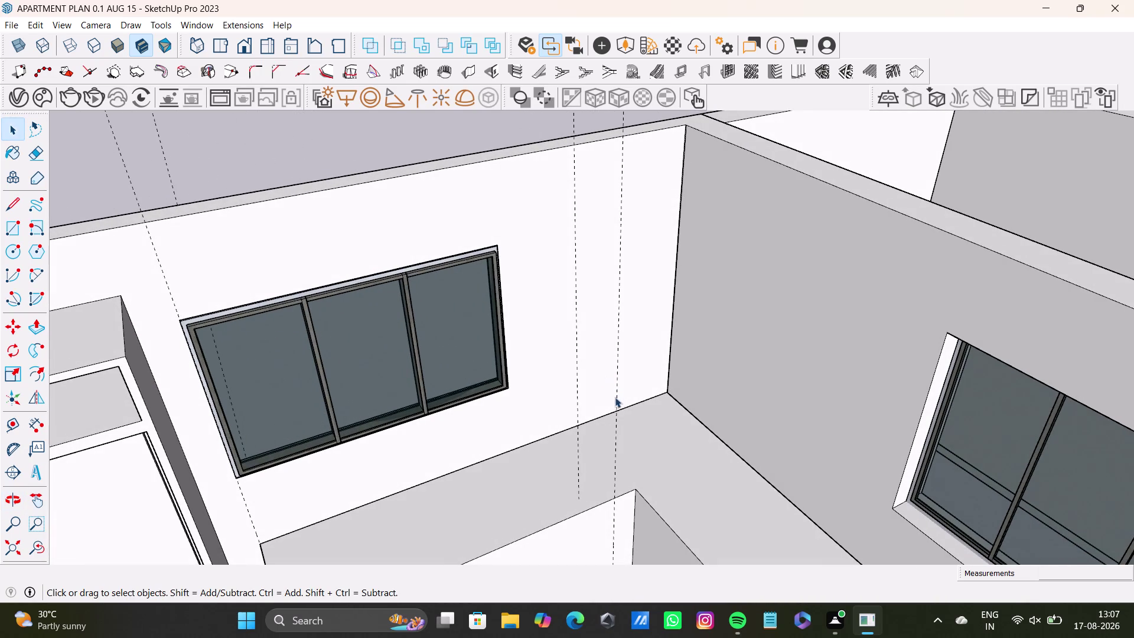
click(617, 401)
key(Delete)
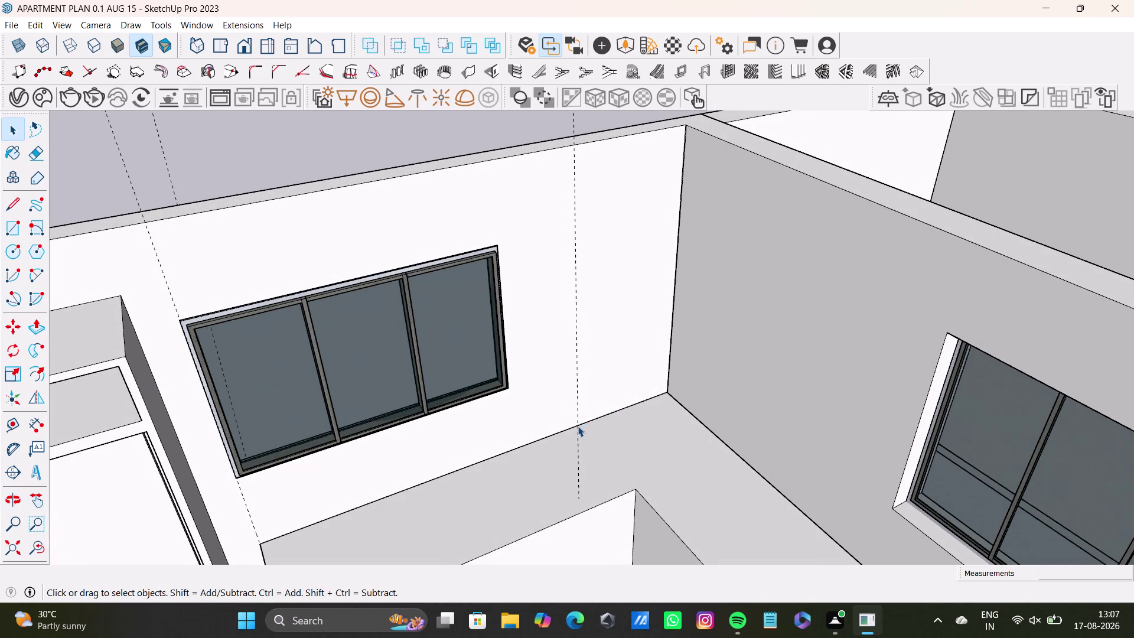
click(578, 426)
key(Delete)
key(ctrl+z)
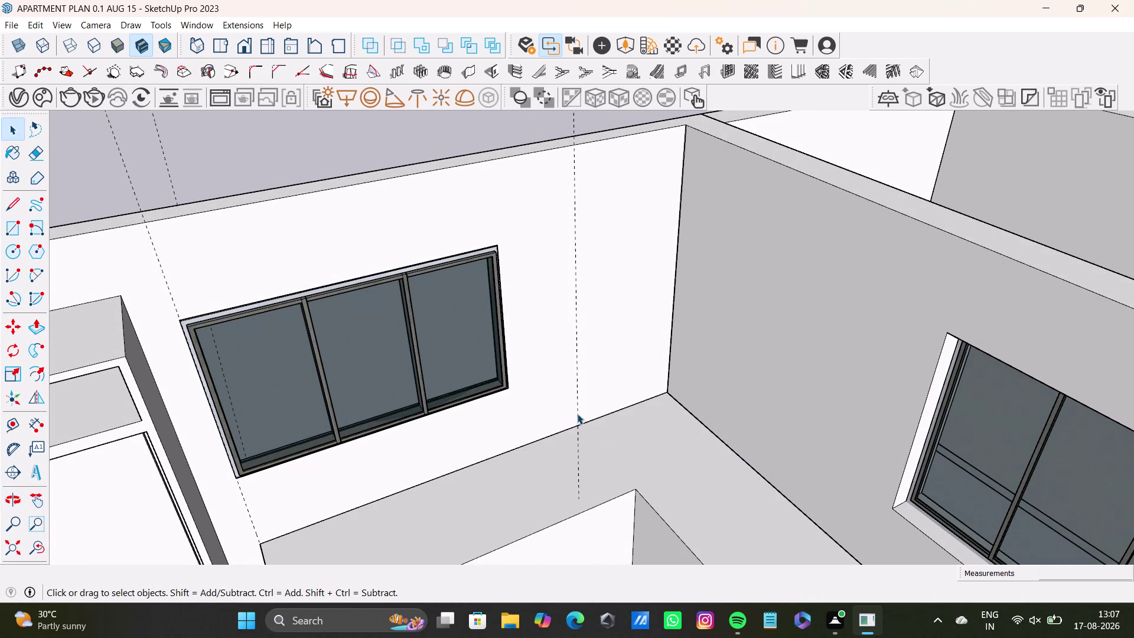
click(577, 413)
click(577, 416)
click(579, 420)
click(579, 419)
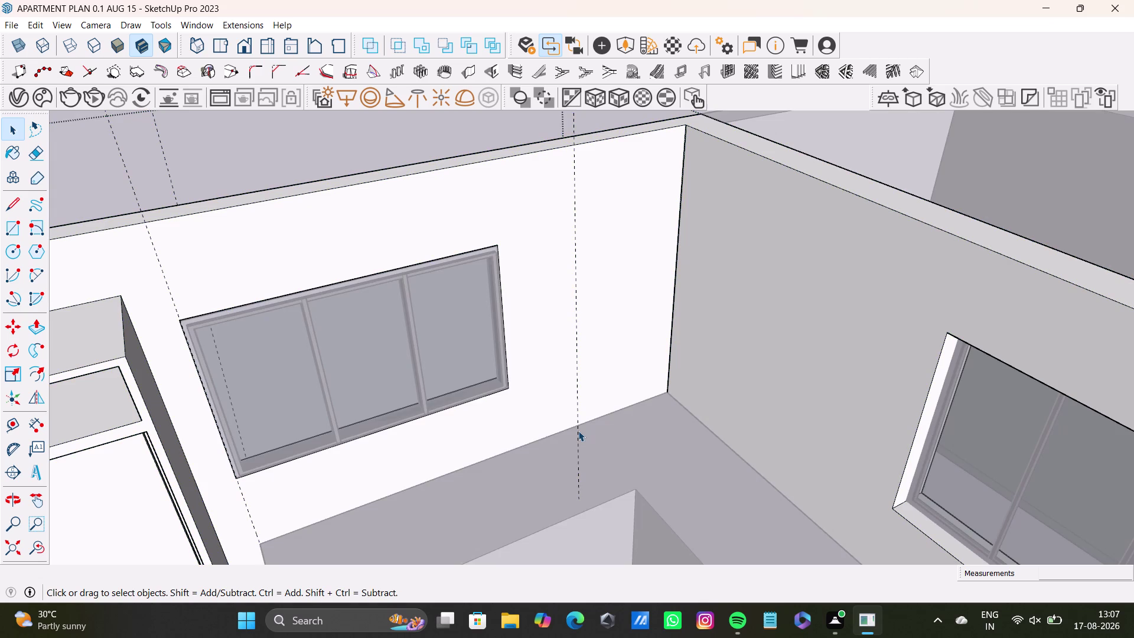
click(578, 430)
key(Delete)
Orbit around the room to face the wall corner beside the window.
scroll(down, 3)
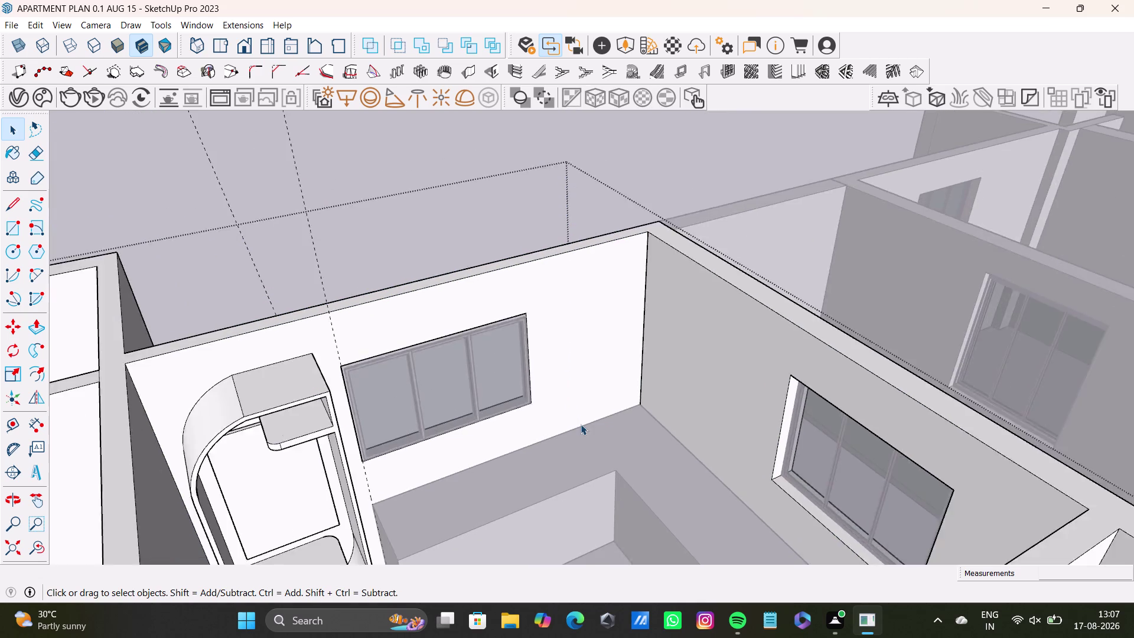
scroll(down, 3)
key(space)
double_click(464, 262)
middle_drag(530, 354, 643, 444)
scroll(down, 3)
middle_drag(639, 418, 636, 400)
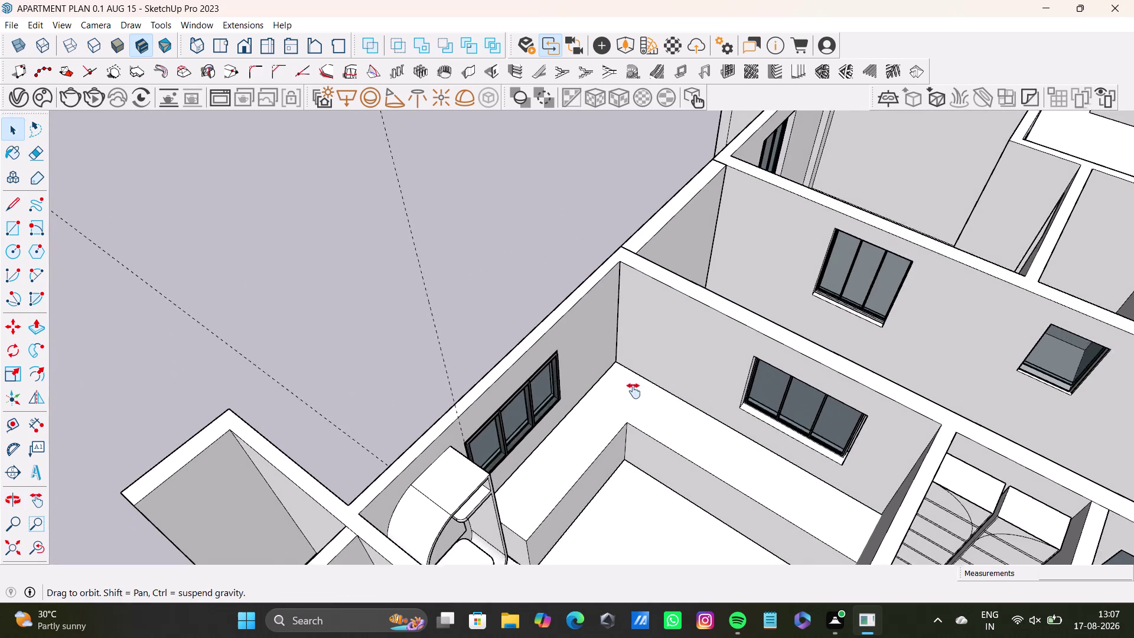
middle_drag(637, 399, 626, 373)
middle_drag(645, 377, 580, 335)
scroll(up, 3)
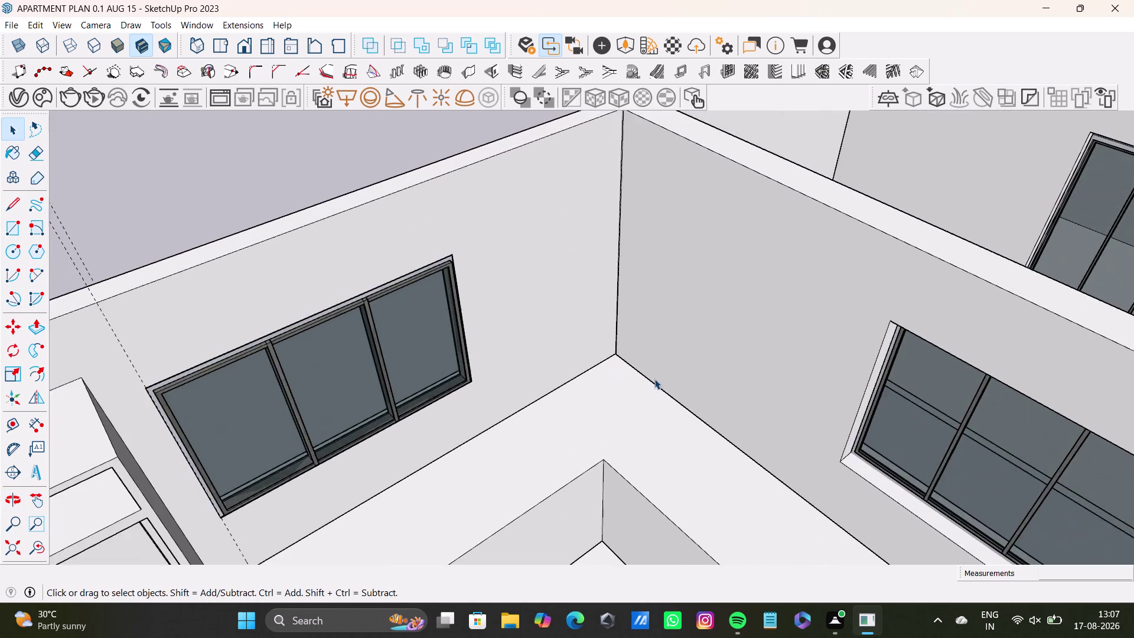
middle_drag(657, 376, 619, 368)
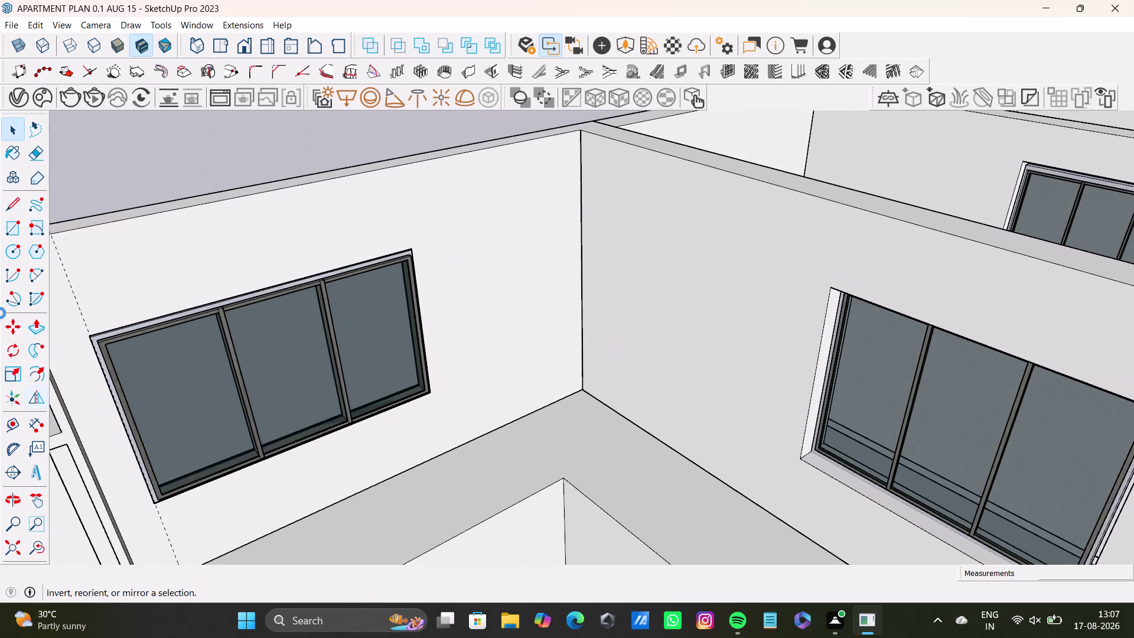
Place a vertical guide from the corner edge onto the right wall, undoing a first horizontal attempt.
click(15, 419)
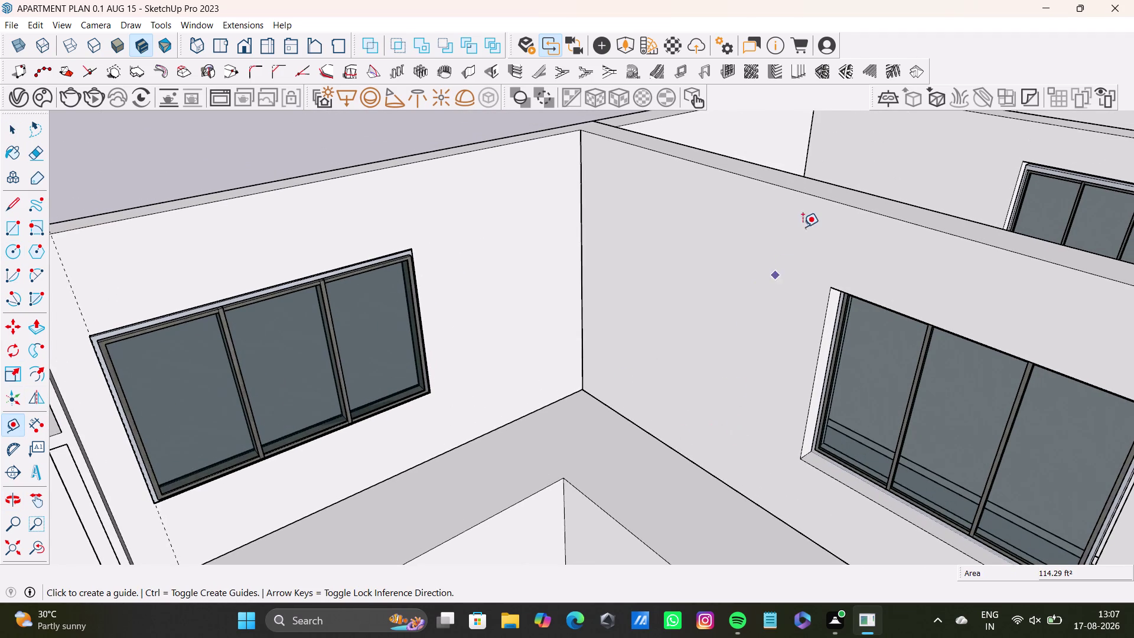
click(813, 194)
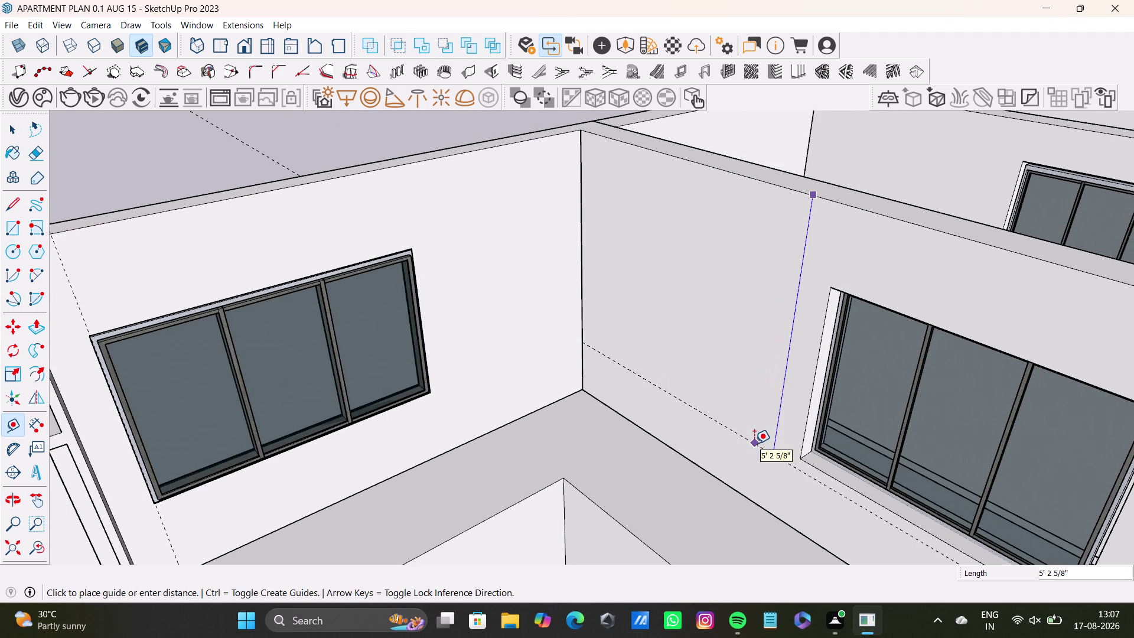
click(760, 455)
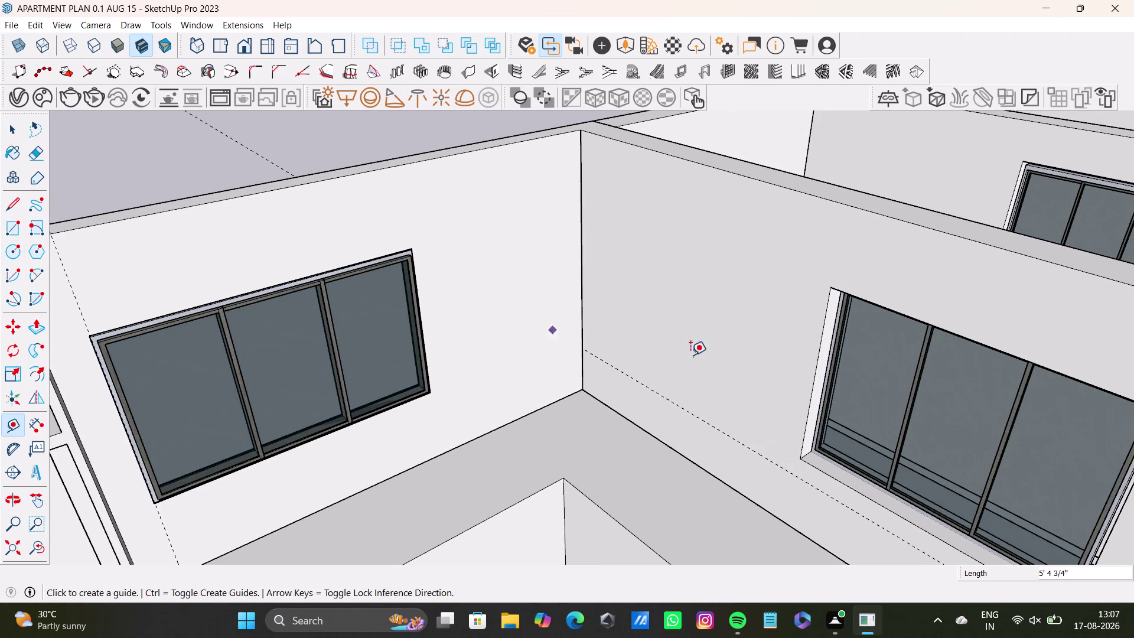
key(ctrl+z)
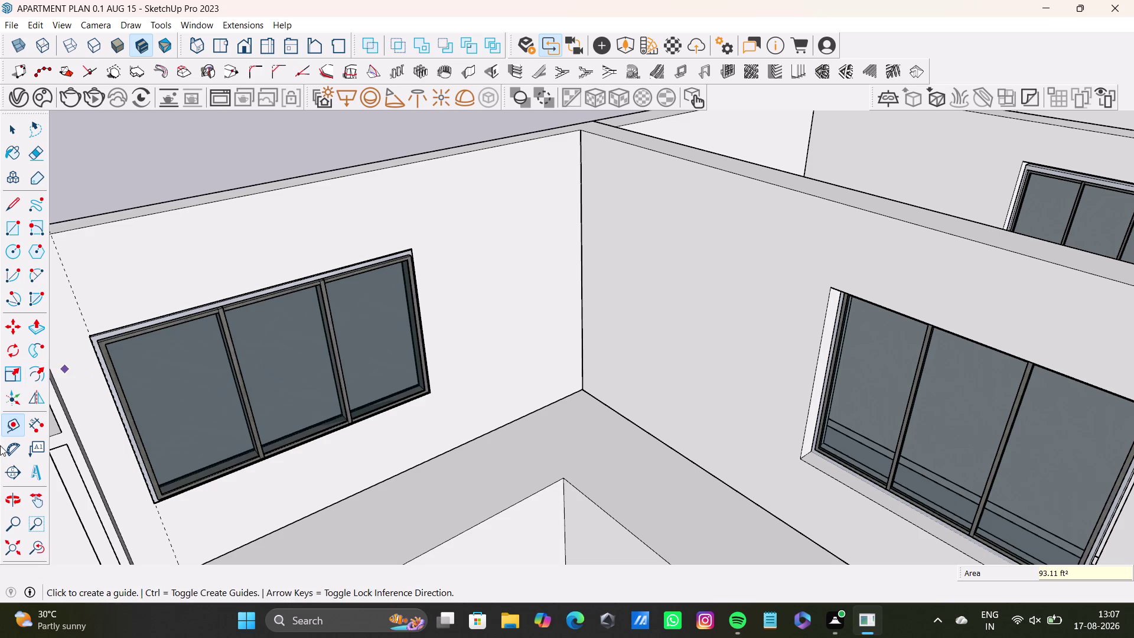
click(8, 422)
click(582, 308)
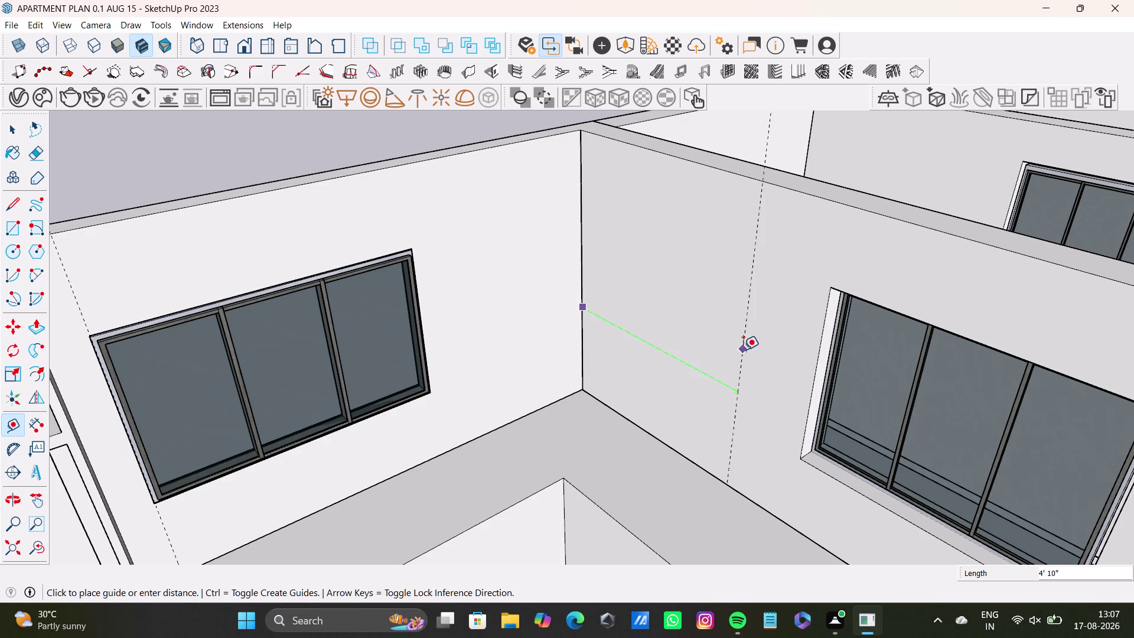
click(793, 365)
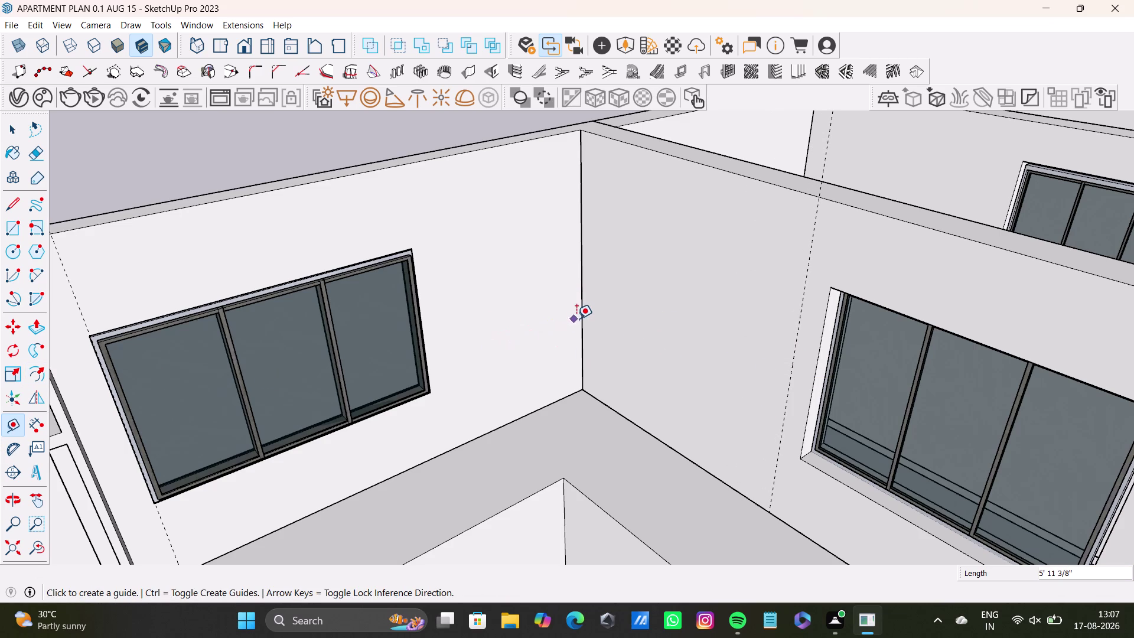
Add a vertical guide on the left wall and horizontal guides near the wall tops.
click(580, 320)
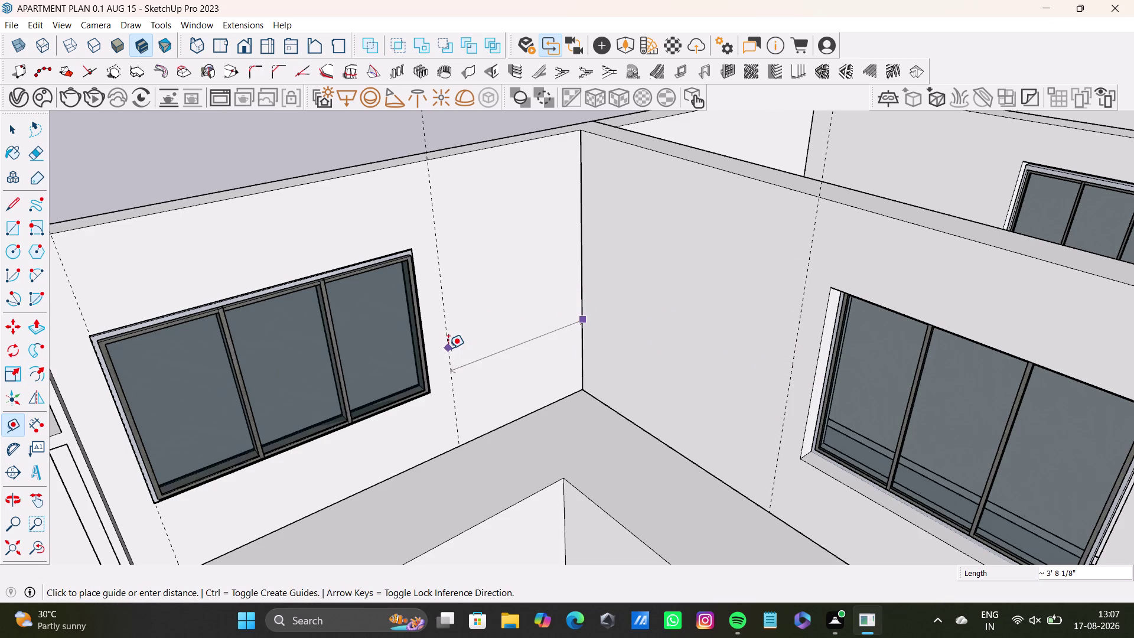
click(448, 349)
click(474, 150)
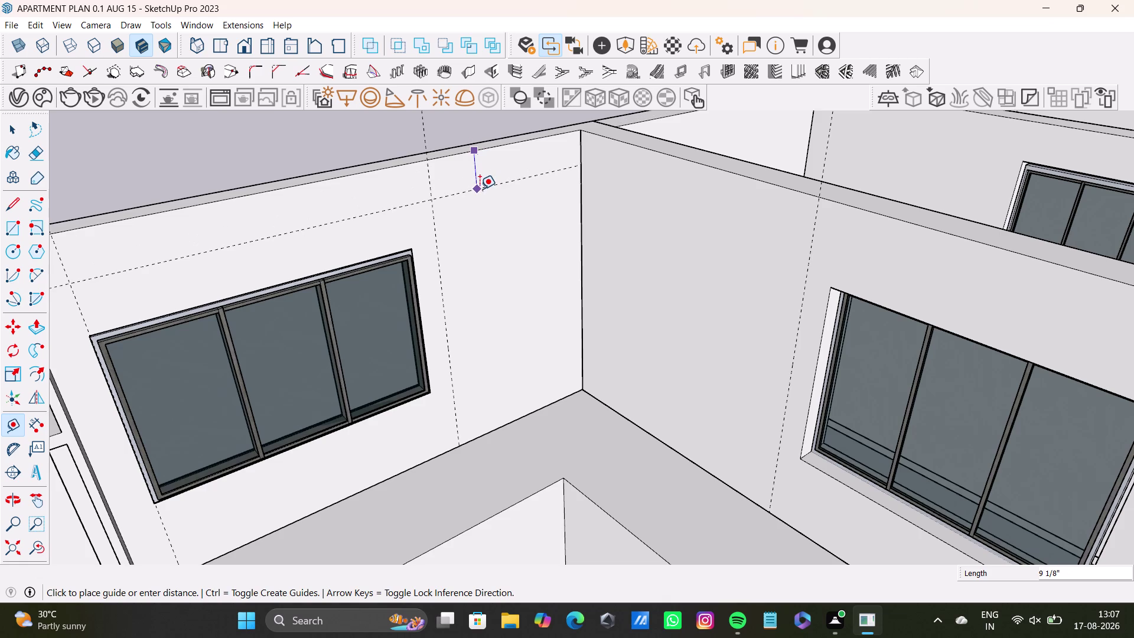
click(480, 189)
click(617, 140)
click(606, 174)
key(space)
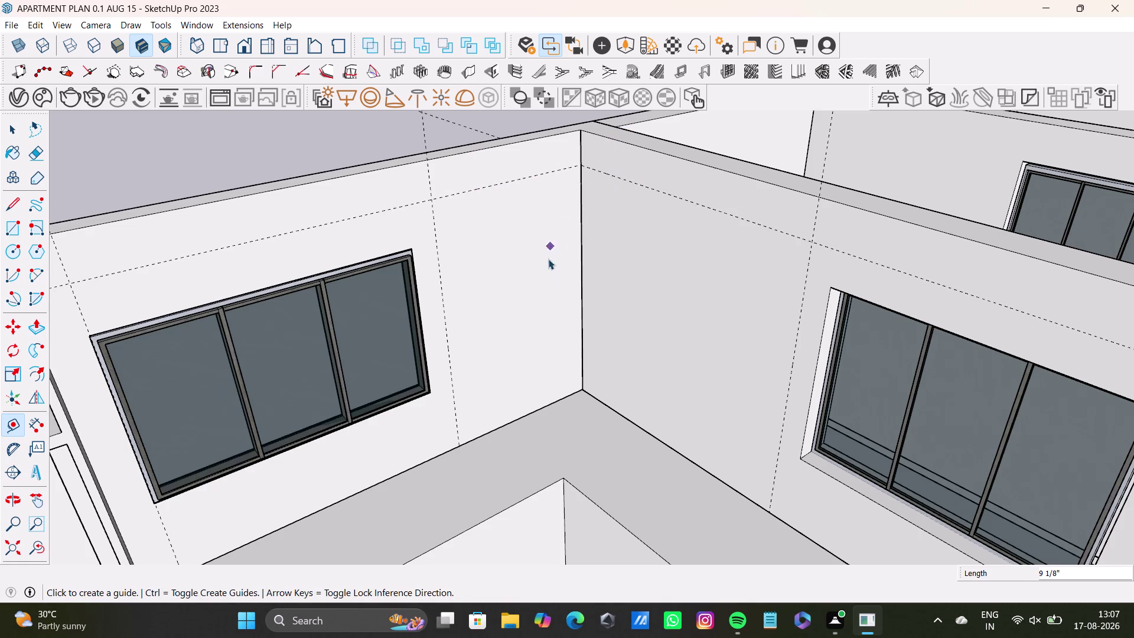
scroll(down, 3)
Orbit around the room to face the corner between the two windows.
middle_drag(562, 310, 622, 254)
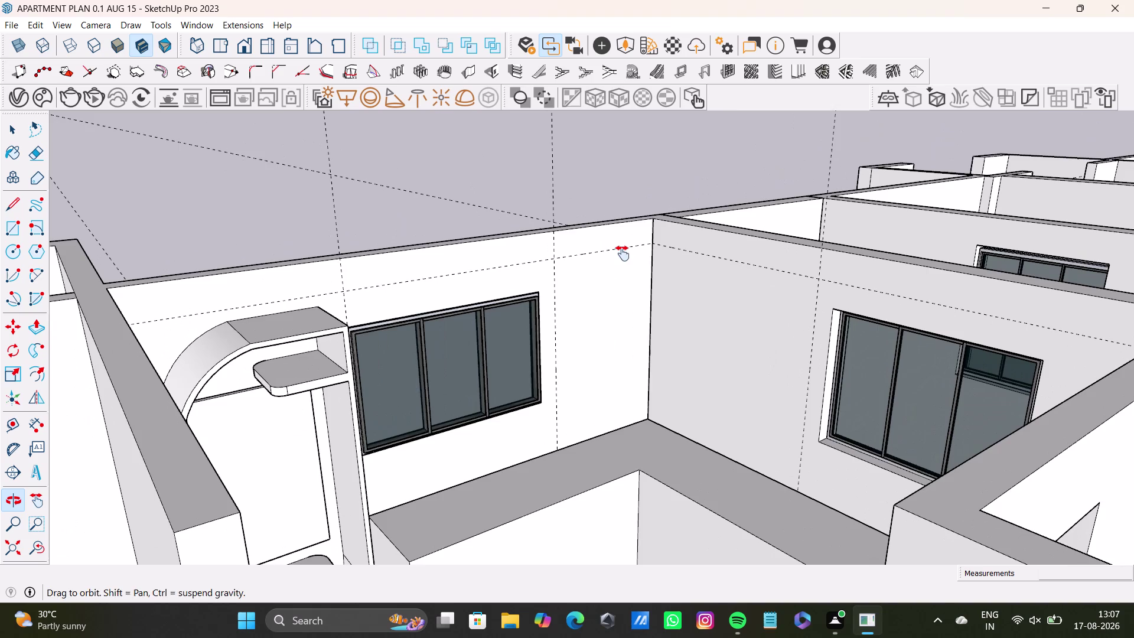
middle_drag(622, 253, 623, 253)
middle_drag(676, 311, 676, 345)
scroll(up, 3)
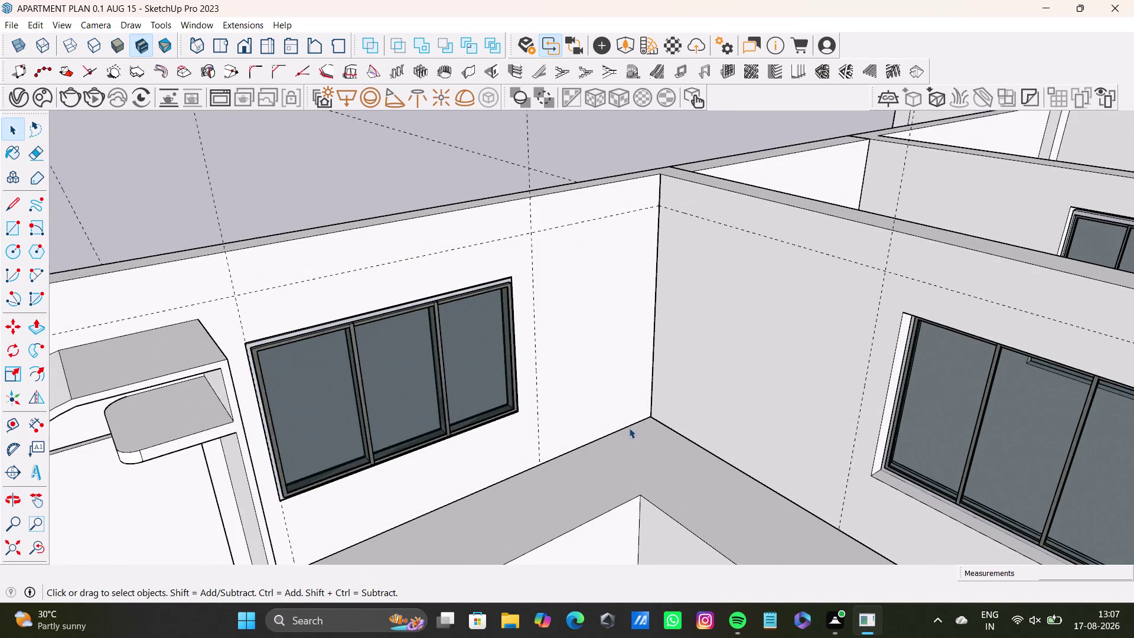
middle_drag(635, 424, 570, 378)
middle_drag(898, 458, 995, 458)
middle_drag(852, 371, 639, 384)
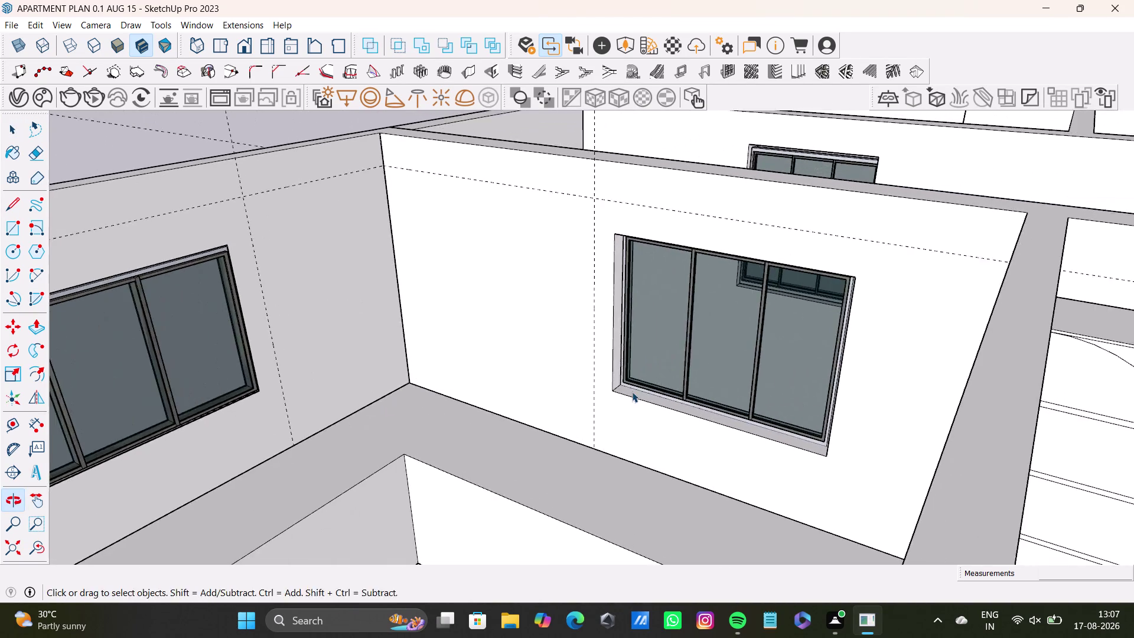
middle_drag(632, 391, 834, 442)
middle_drag(605, 387, 550, 368)
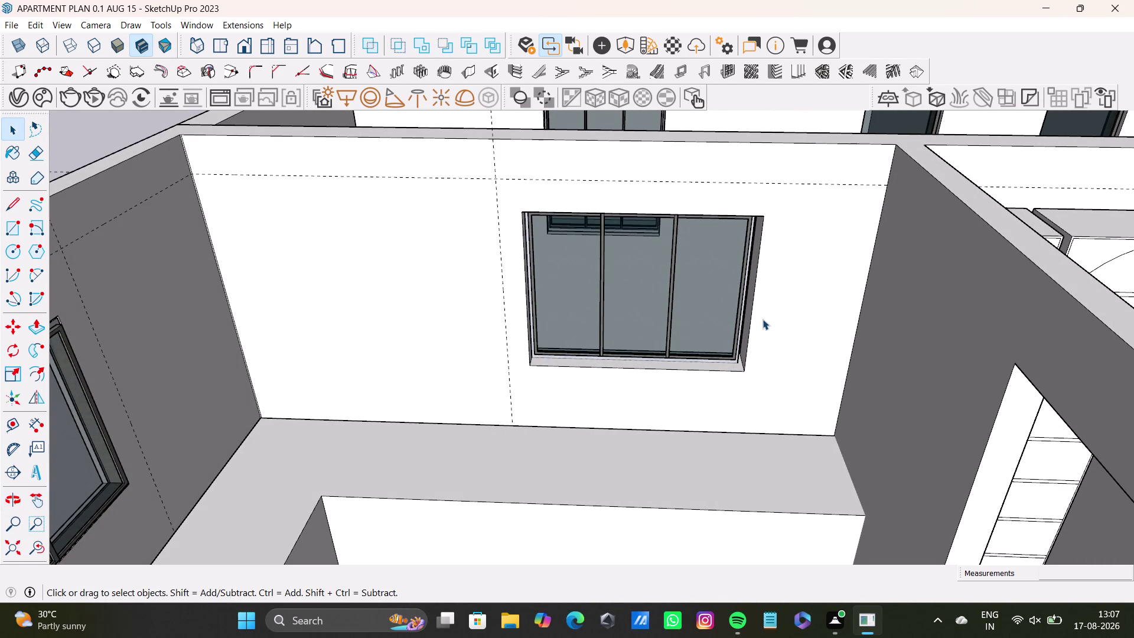
middle_drag(749, 331, 673, 353)
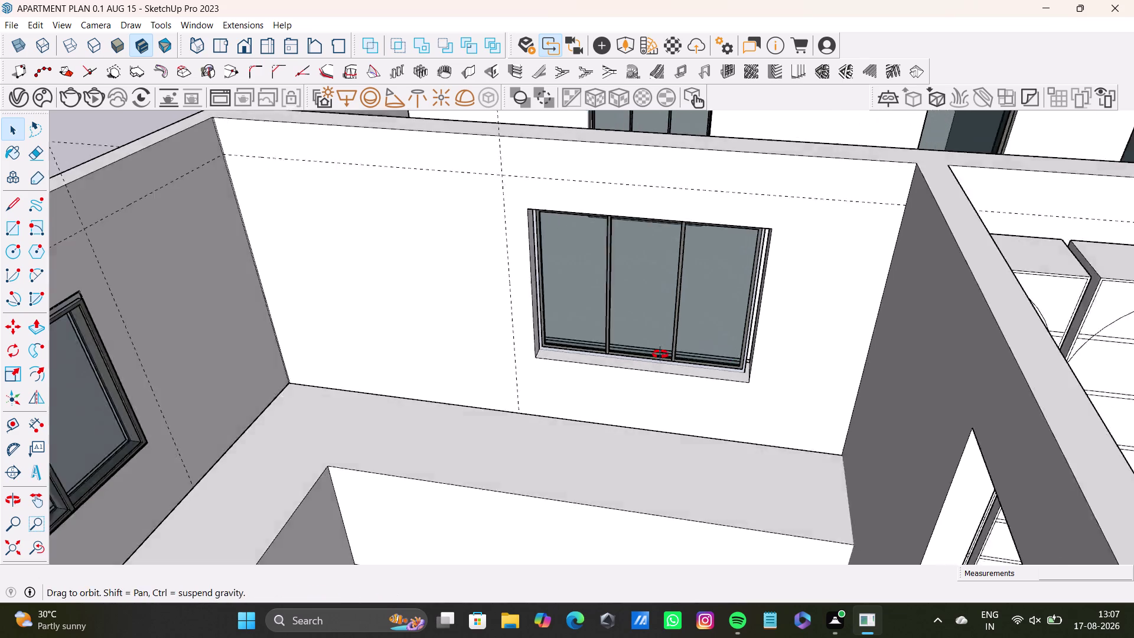
middle_drag(673, 352, 611, 359)
middle_drag(532, 326, 704, 323)
middle_drag(708, 350, 609, 354)
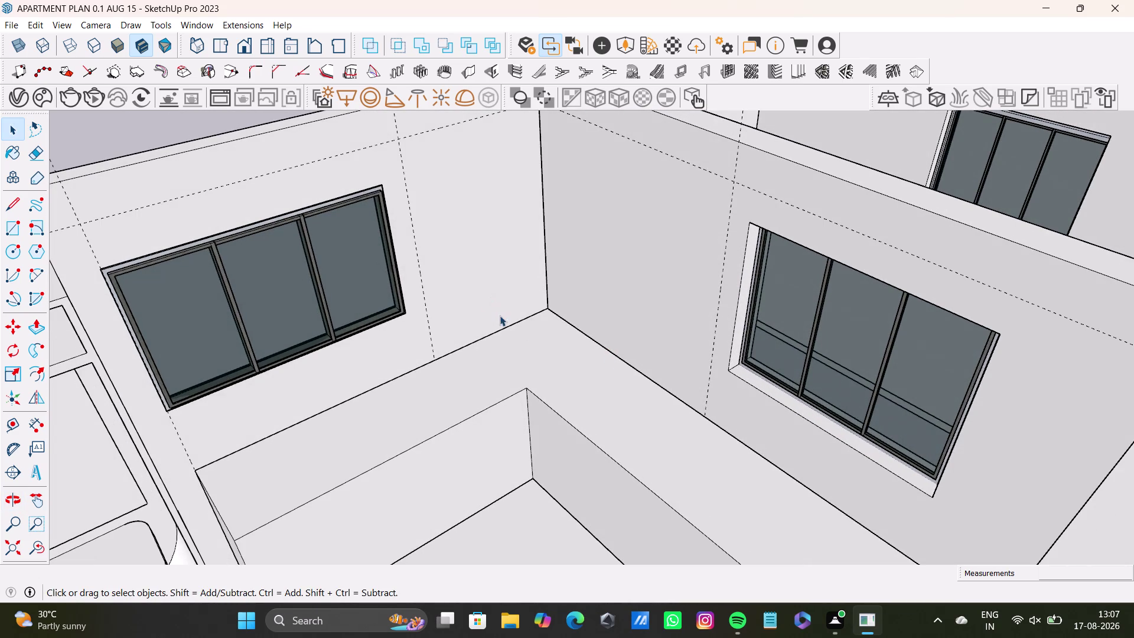
Place a horizontal guide about 1' 2 3/16" above the left wall's floor edge.
click(14, 418)
scroll(up, 3)
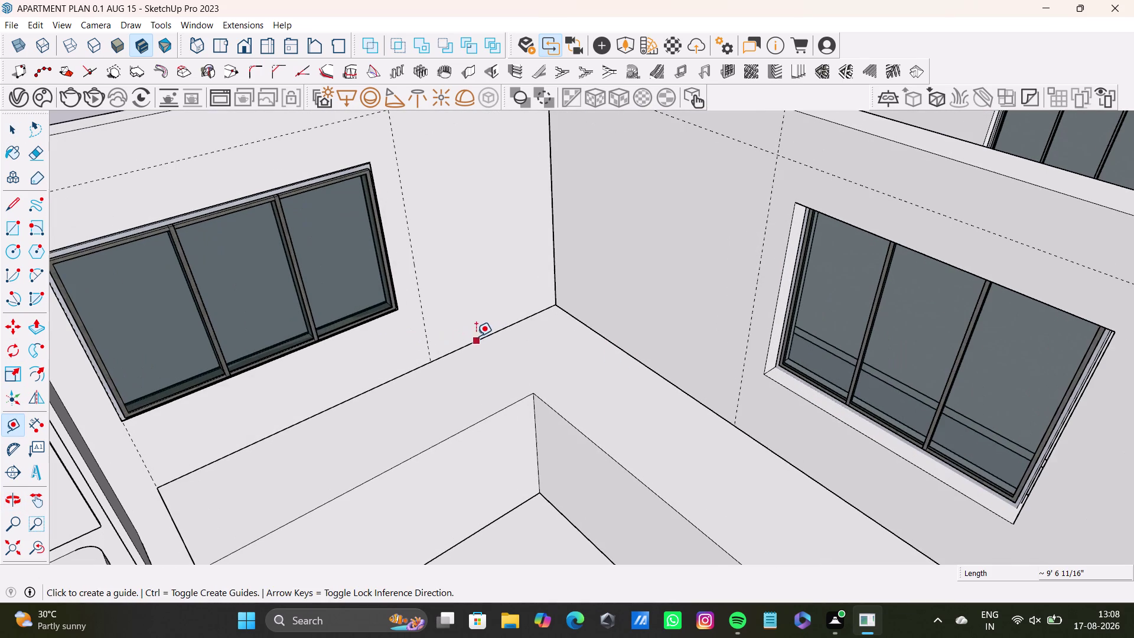
click(476, 336)
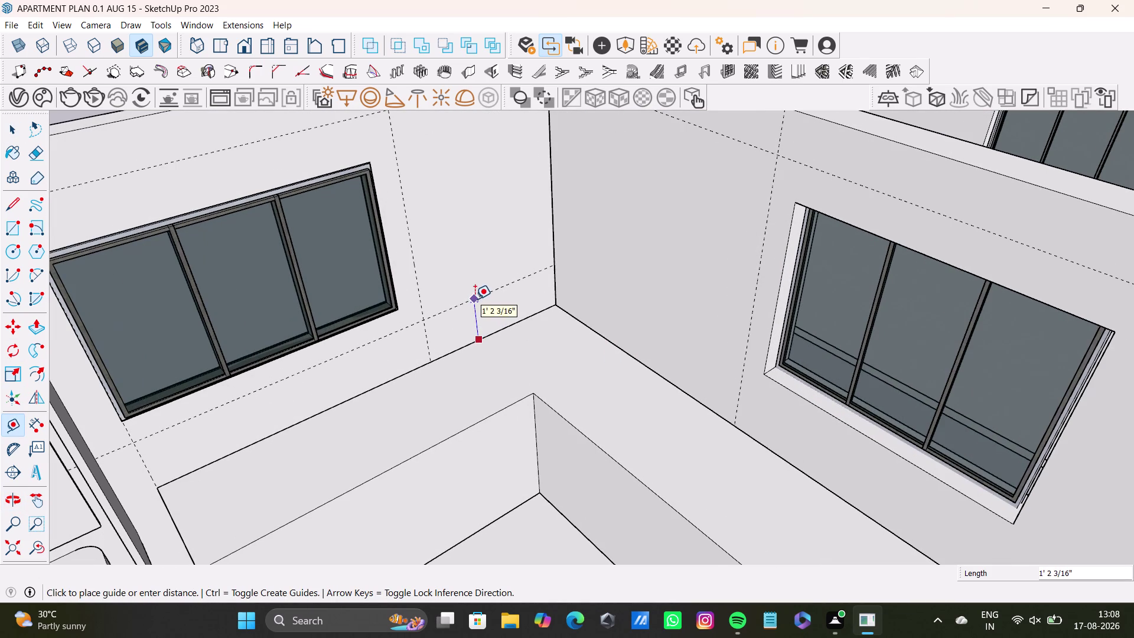
click(474, 299)
scroll(down, 3)
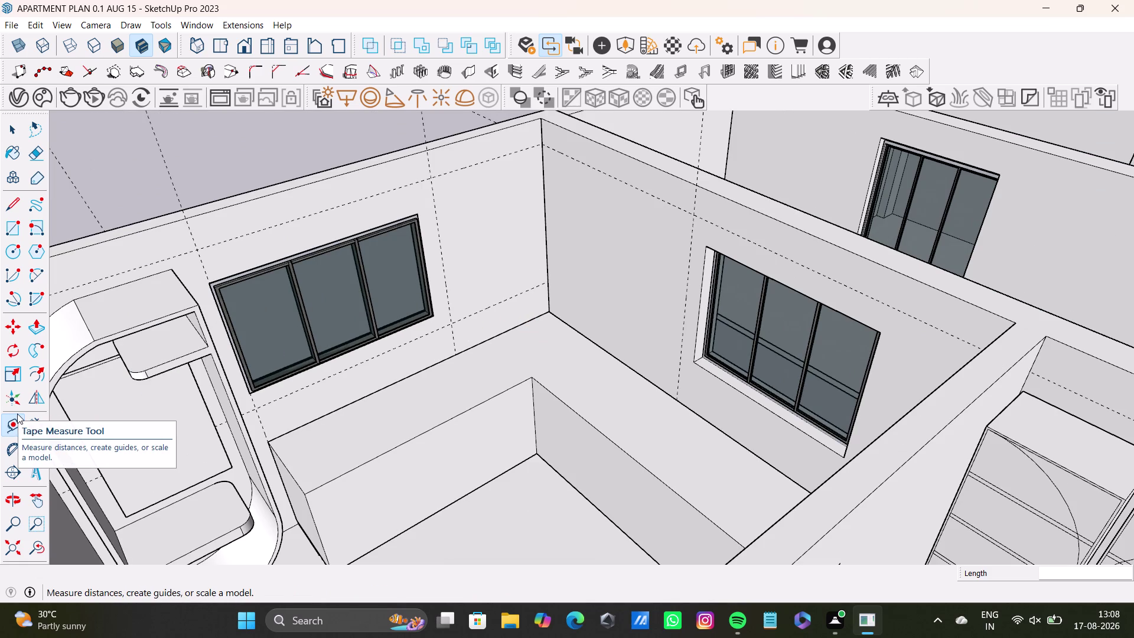
Add two offset guides just off the wall corner edge.
key(ctrl+z)
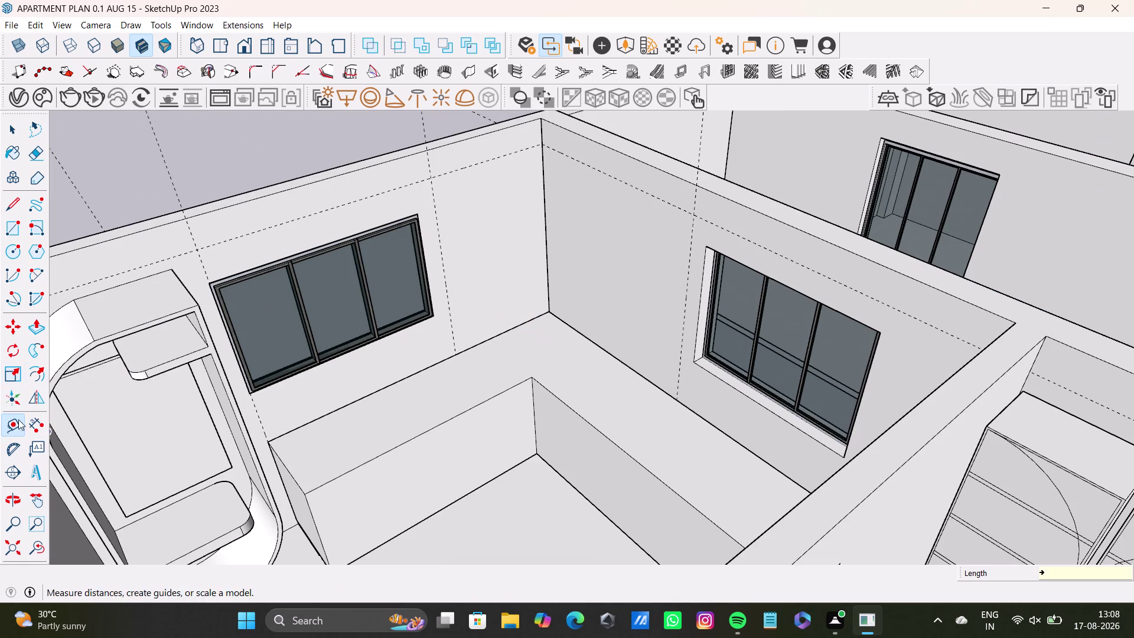
click(13, 425)
click(536, 316)
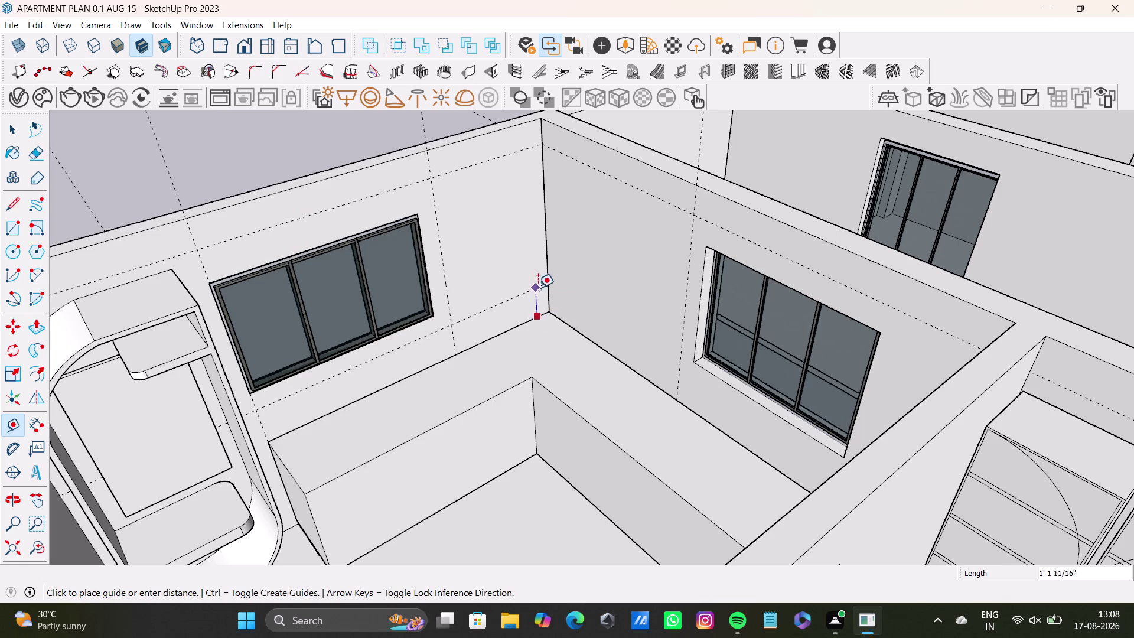
click(547, 289)
click(570, 325)
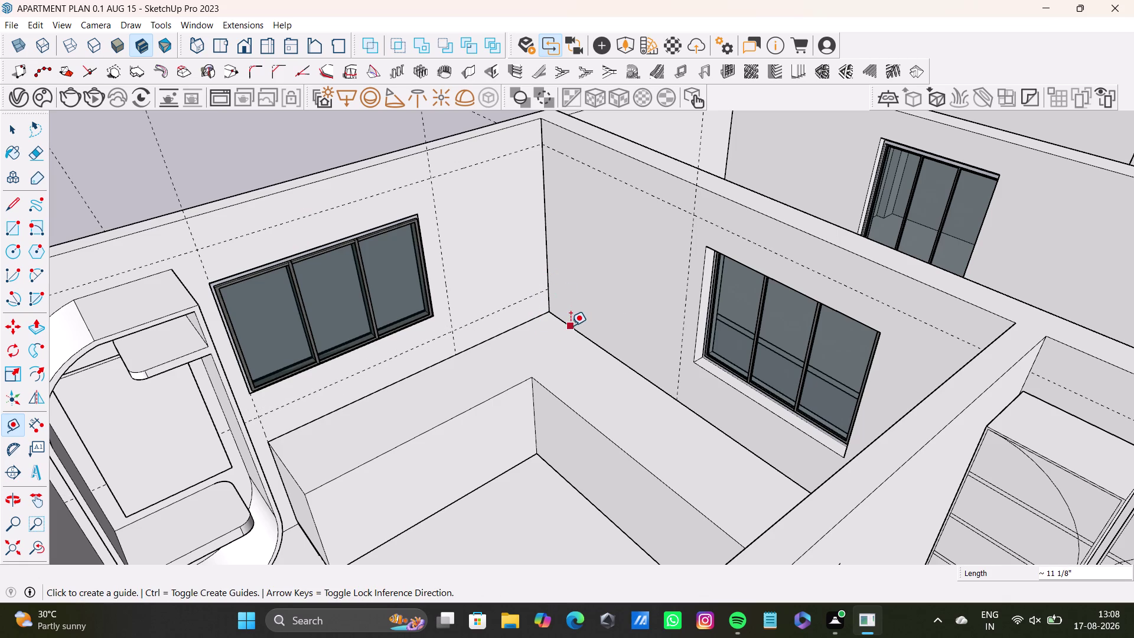
click(572, 303)
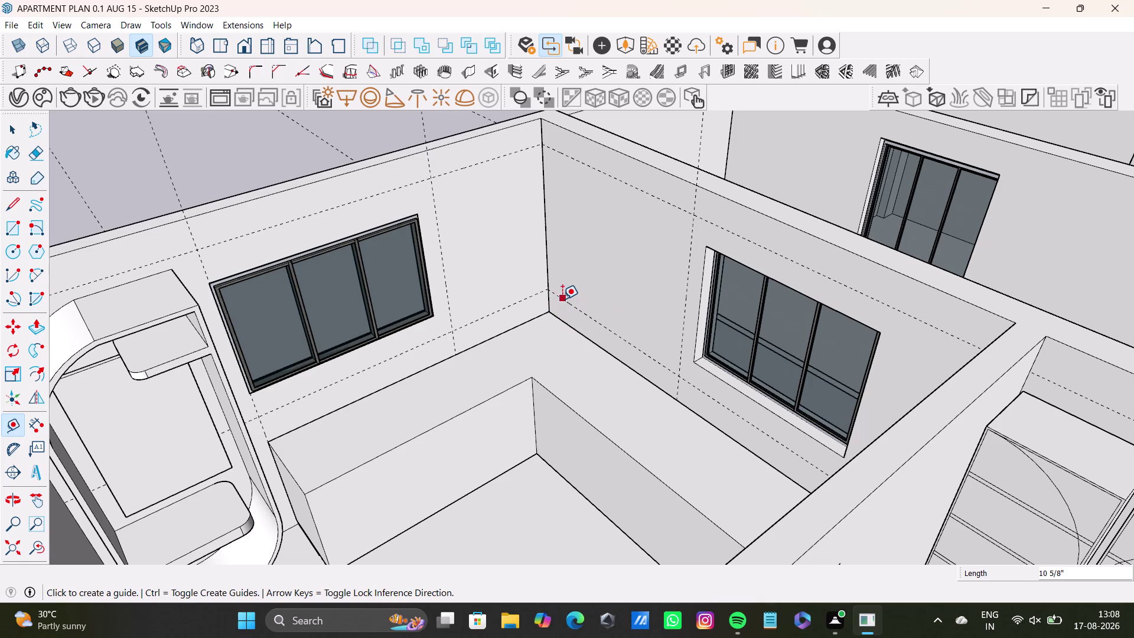
Orbit to the window wall and place a guide beside the window's right edge.
middle_drag(498, 359, 632, 360)
middle_drag(619, 372, 753, 370)
middle_drag(534, 357, 641, 356)
middle_drag(737, 285, 702, 293)
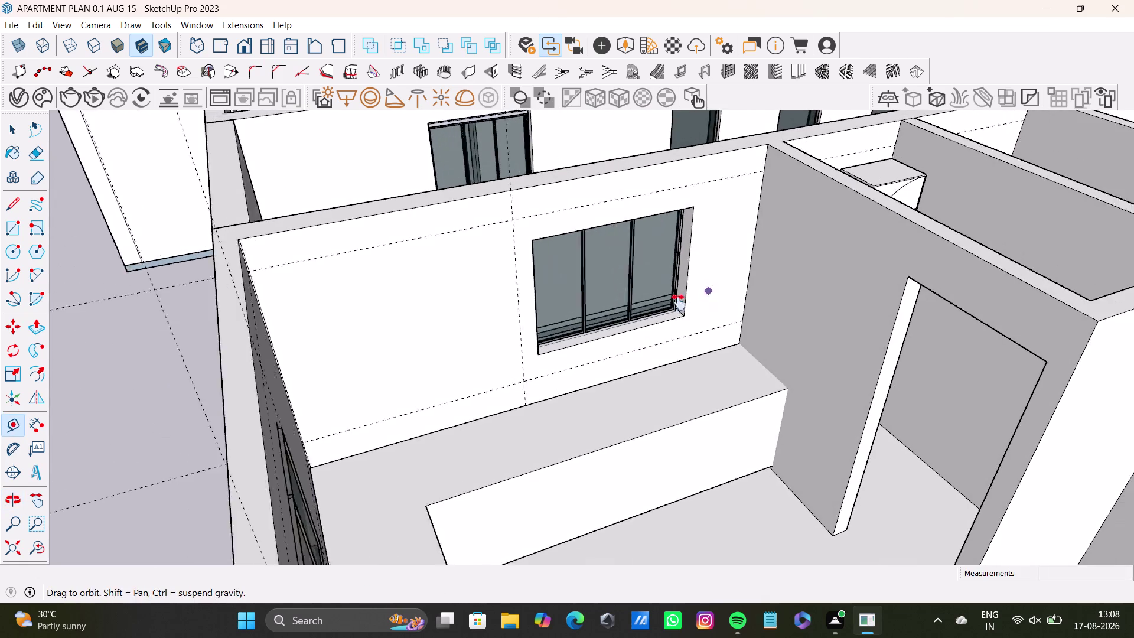
middle_drag(702, 294, 607, 345)
scroll(up, 3)
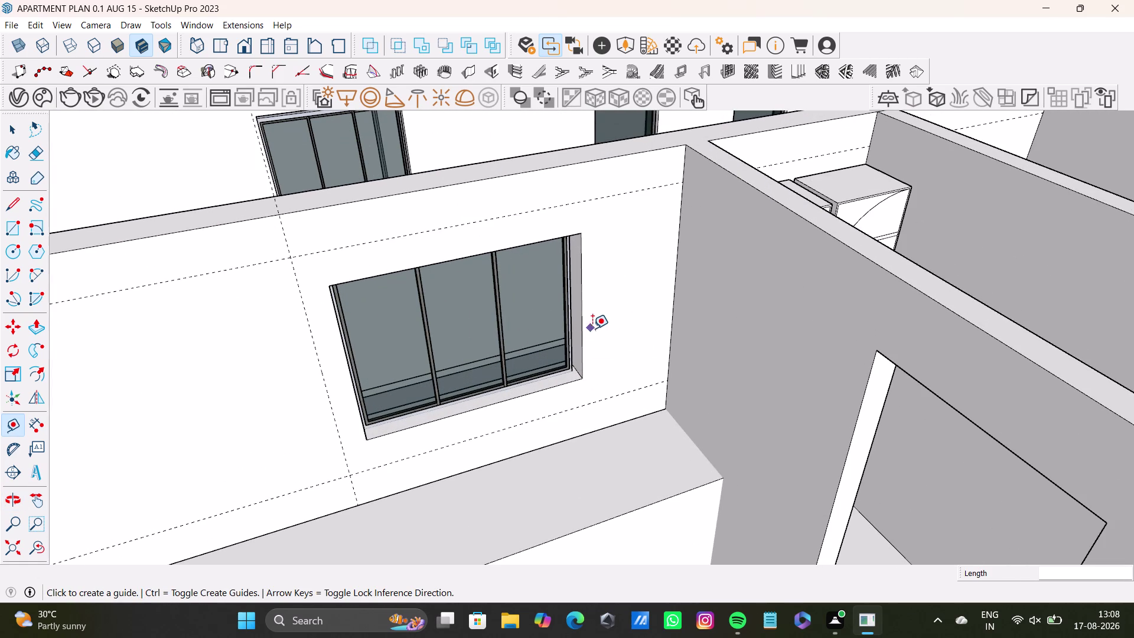
click(583, 329)
click(616, 323)
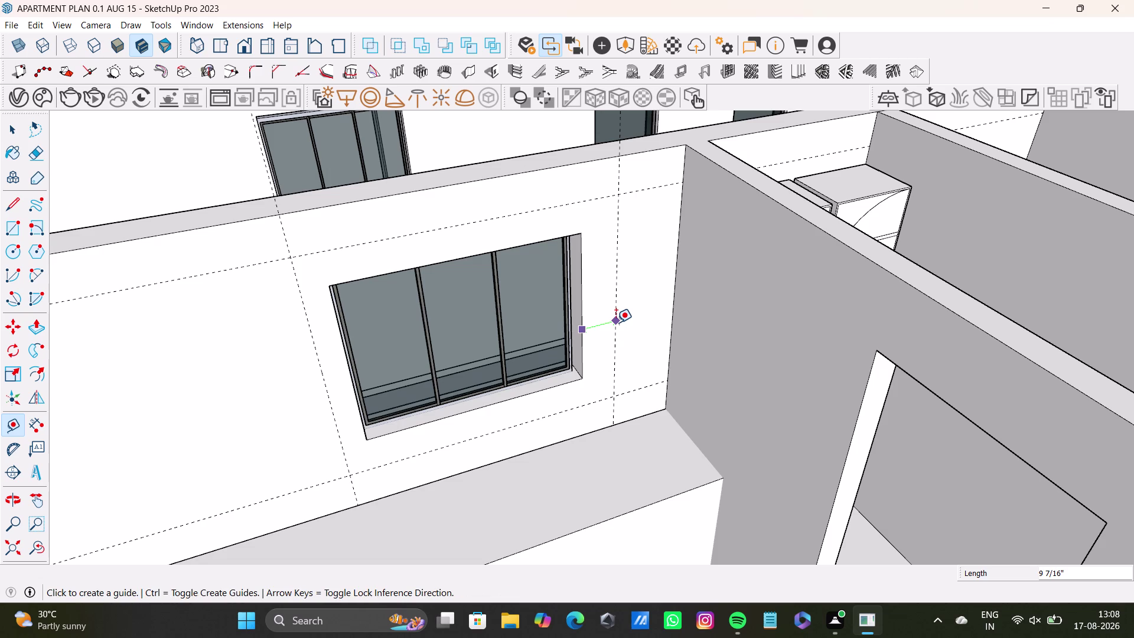
Pull a guide down the adjacent wall from its top edge.
middle_drag(789, 411, 861, 382)
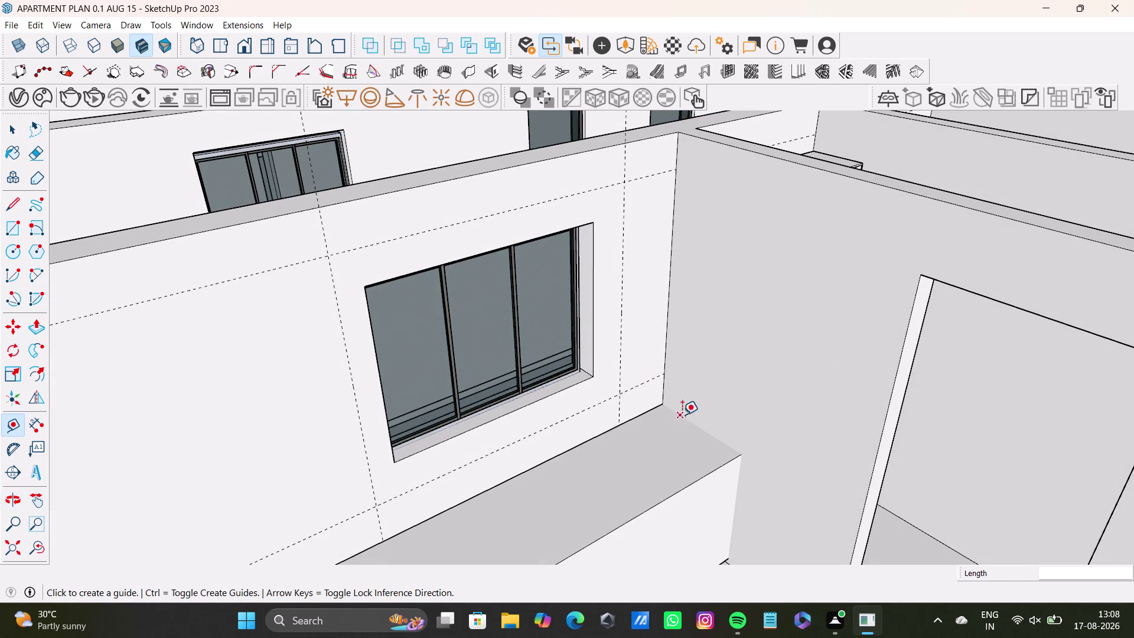
click(691, 422)
key(space)
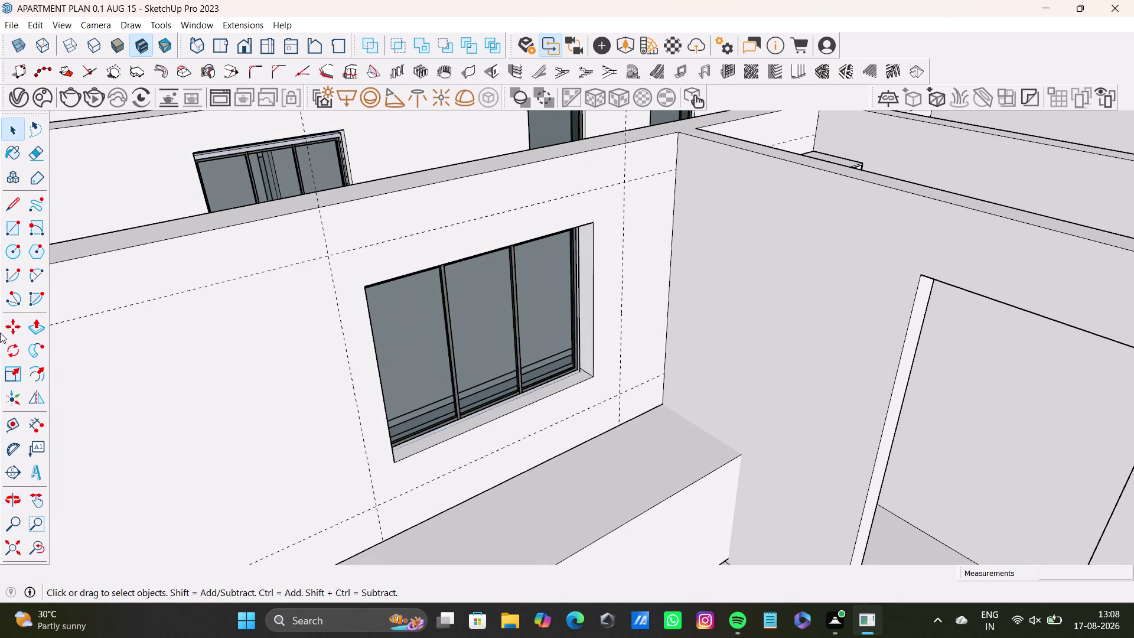
drag(9, 424, 26, 419)
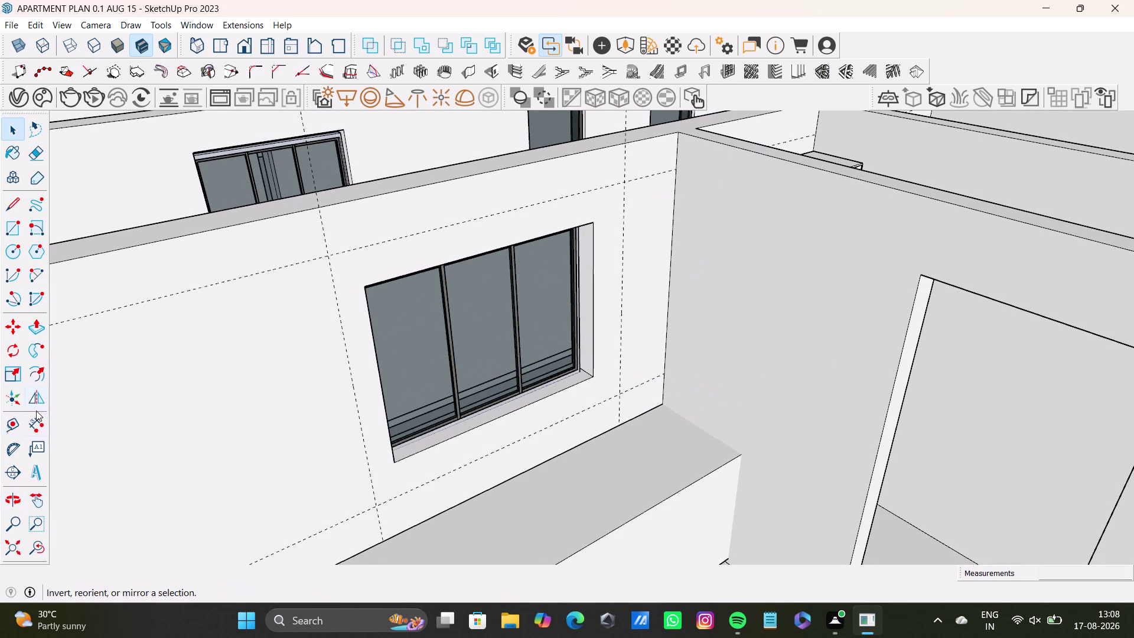
drag(18, 424, 22, 419)
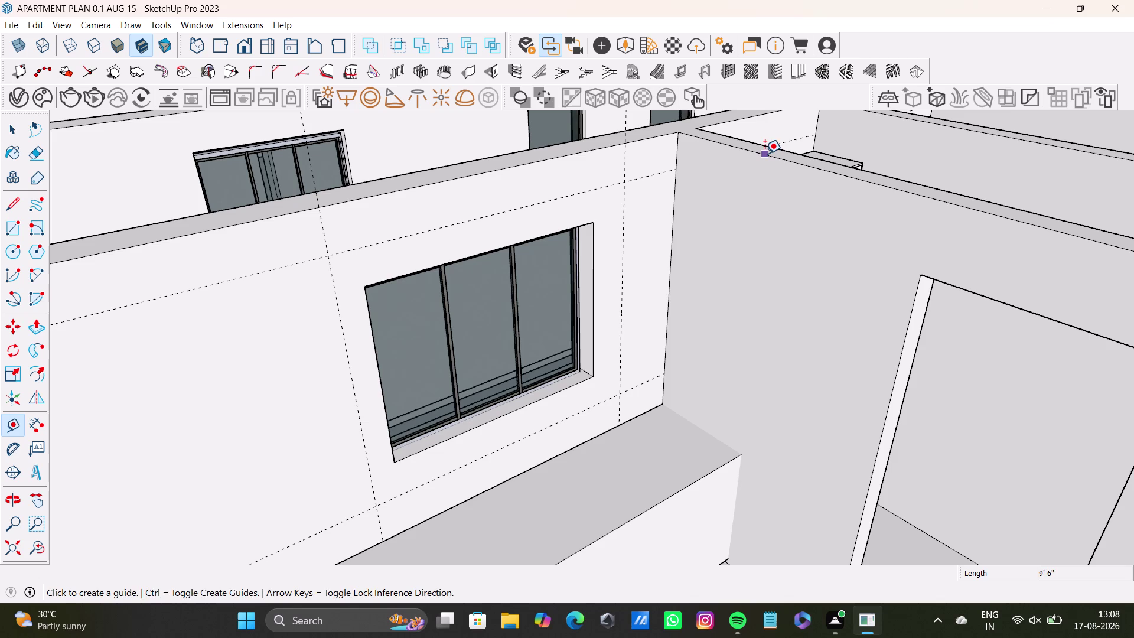
click(764, 154)
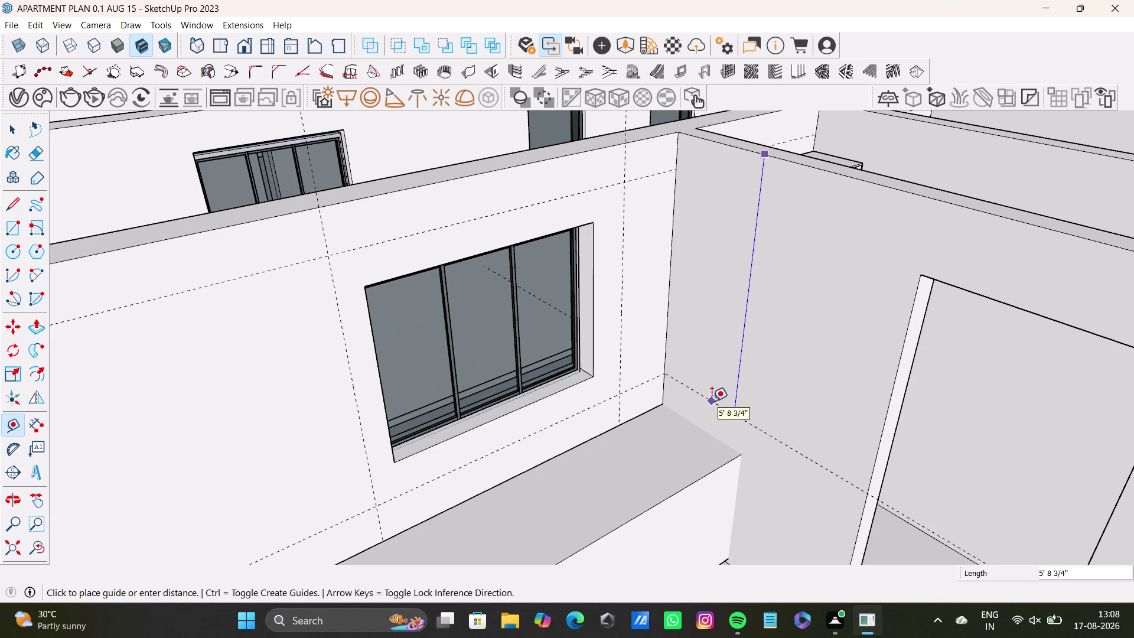
click(712, 400)
Place a guide beside the doorway edge.
middle_drag(884, 411, 914, 401)
click(901, 380)
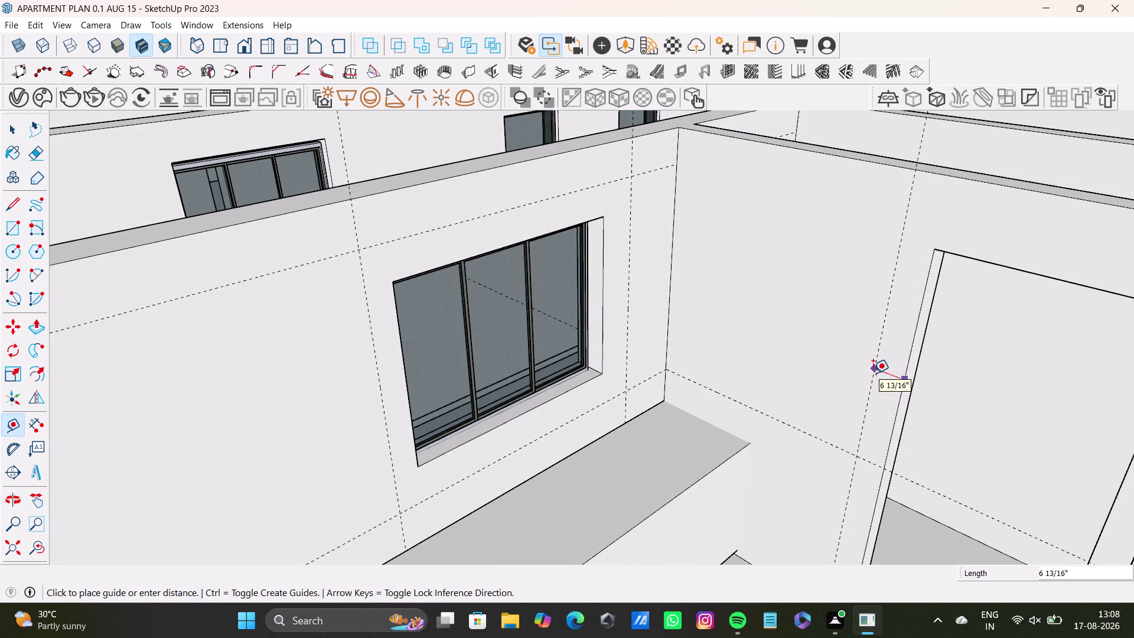
click(873, 373)
click(870, 162)
click(855, 208)
Add a guide just below the wall top, then orbit out to view the whole apartment.
middle_drag(905, 307, 825, 313)
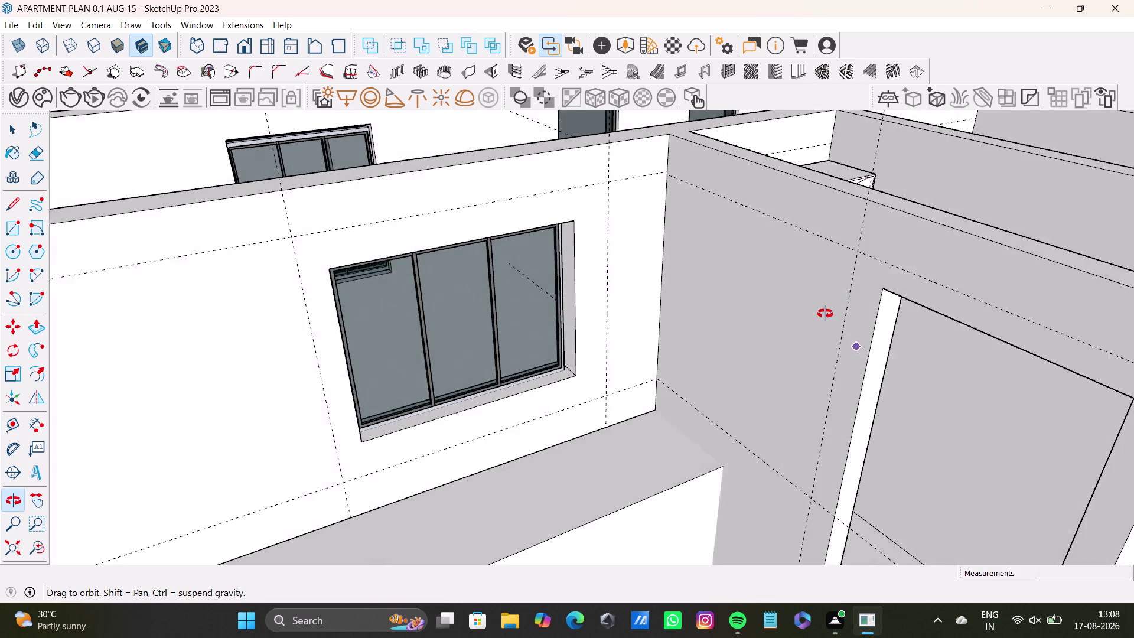
middle_drag(826, 313, 807, 318)
middle_drag(820, 289, 855, 279)
key(ctrl+z)
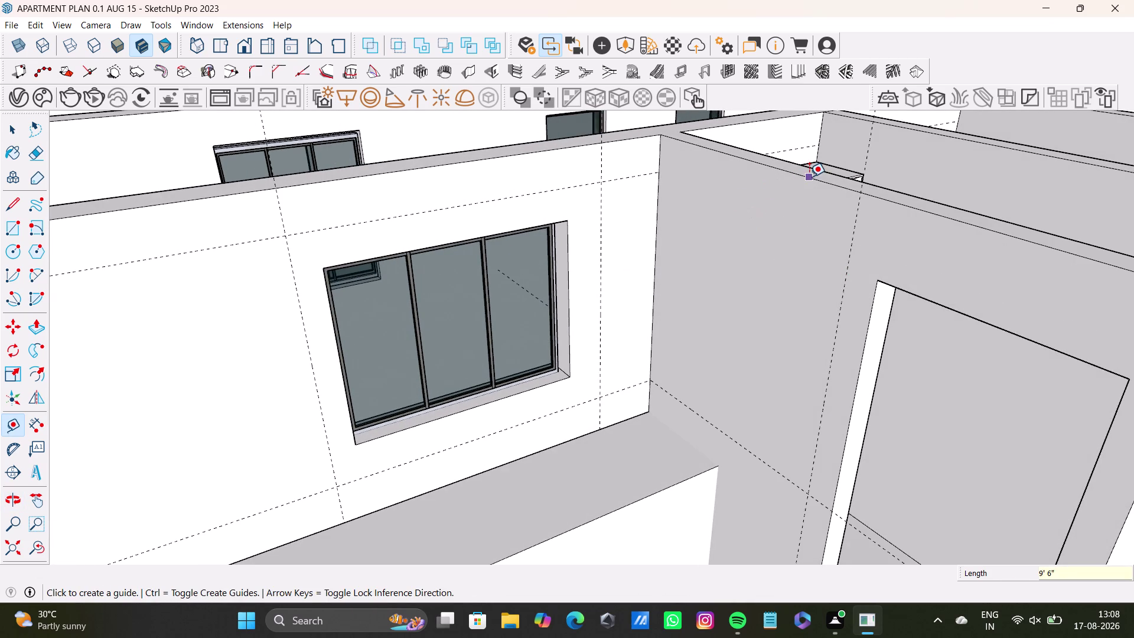
click(809, 177)
click(792, 219)
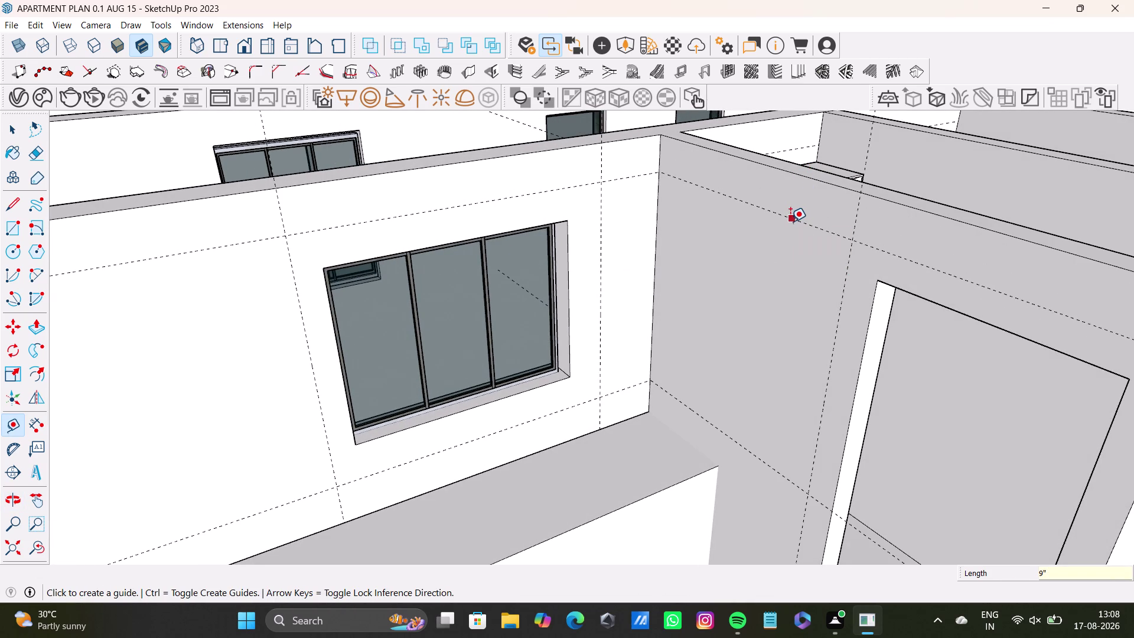
scroll(down, 3)
middle_drag(770, 242, 530, 313)
key(space)
click(348, 233)
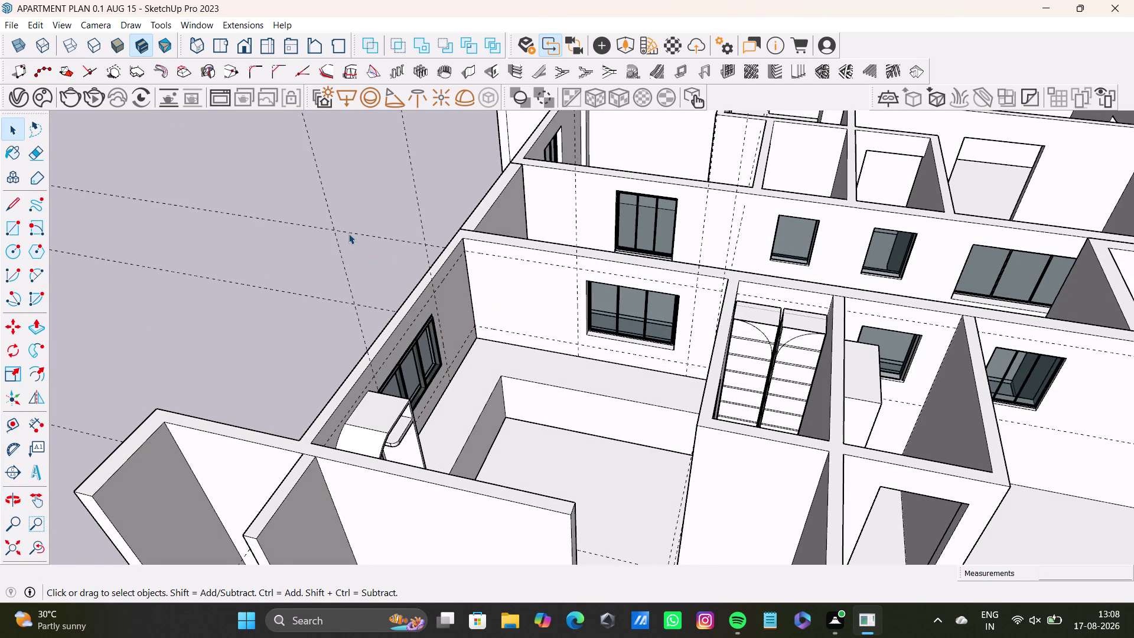
Open the walls group, select the inner window wall face, and zoom in on the corner.
click(390, 184)
click(412, 165)
triple_click(504, 270)
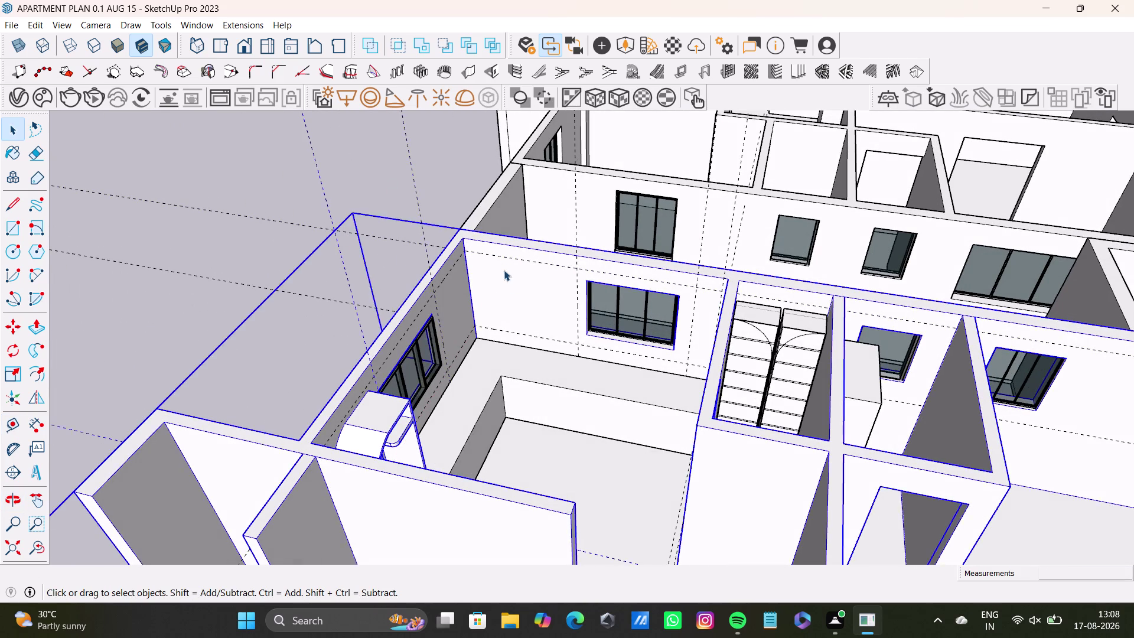
double_click(521, 289)
middle_drag(580, 304, 490, 265)
scroll(up, 3)
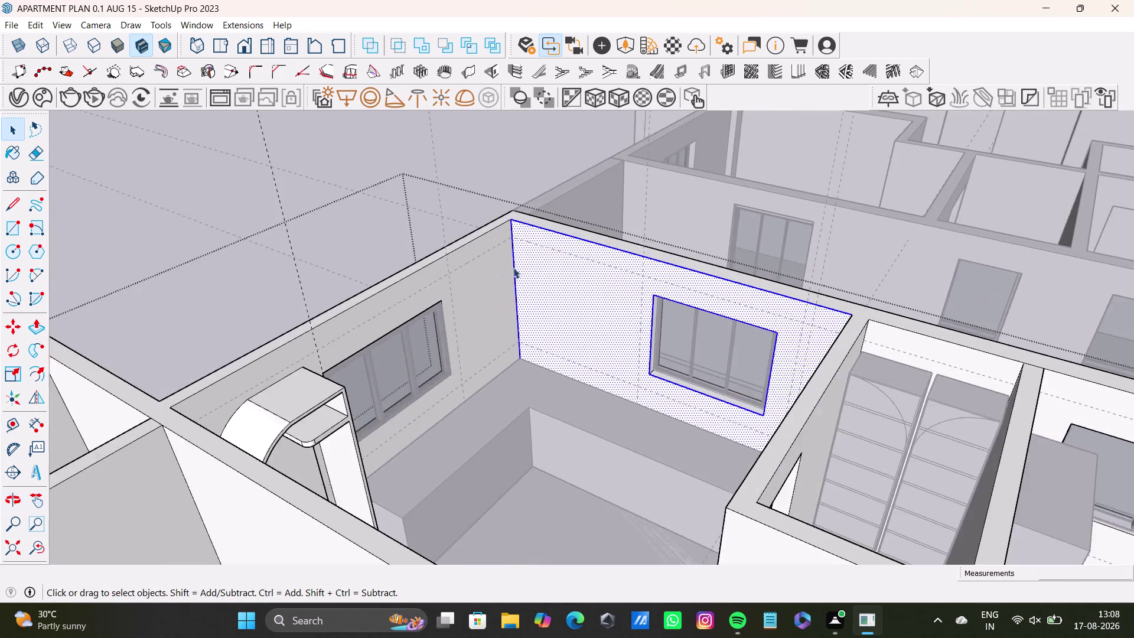
scroll(up, 3)
middle_drag(581, 279, 603, 271)
middle_drag(647, 310, 584, 253)
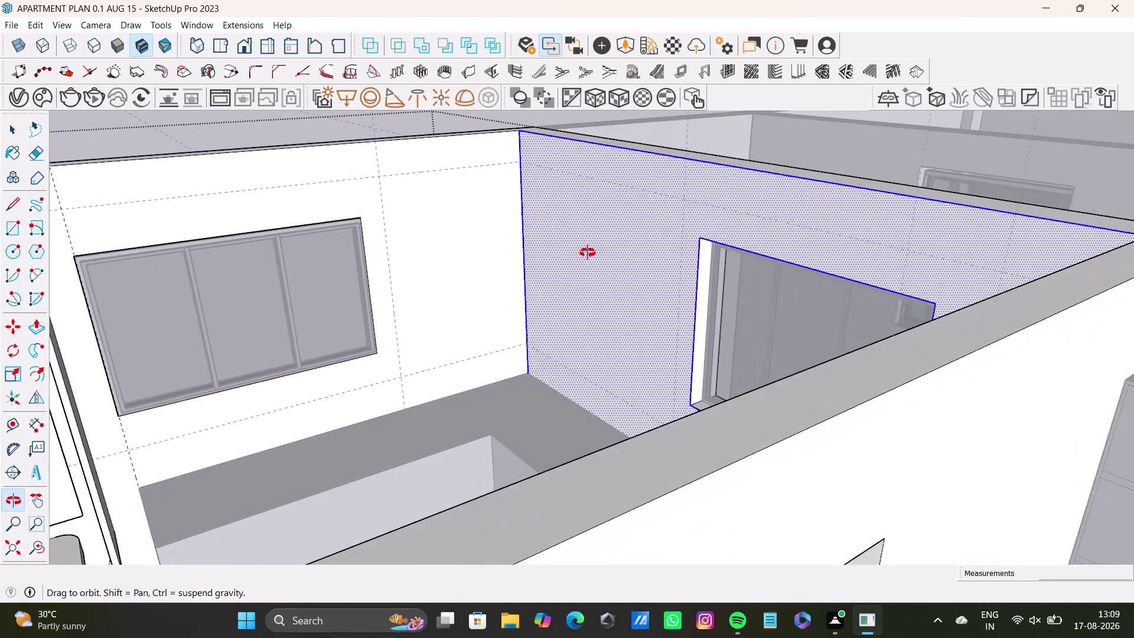
middle_drag(584, 253, 615, 254)
middle_drag(612, 303, 650, 311)
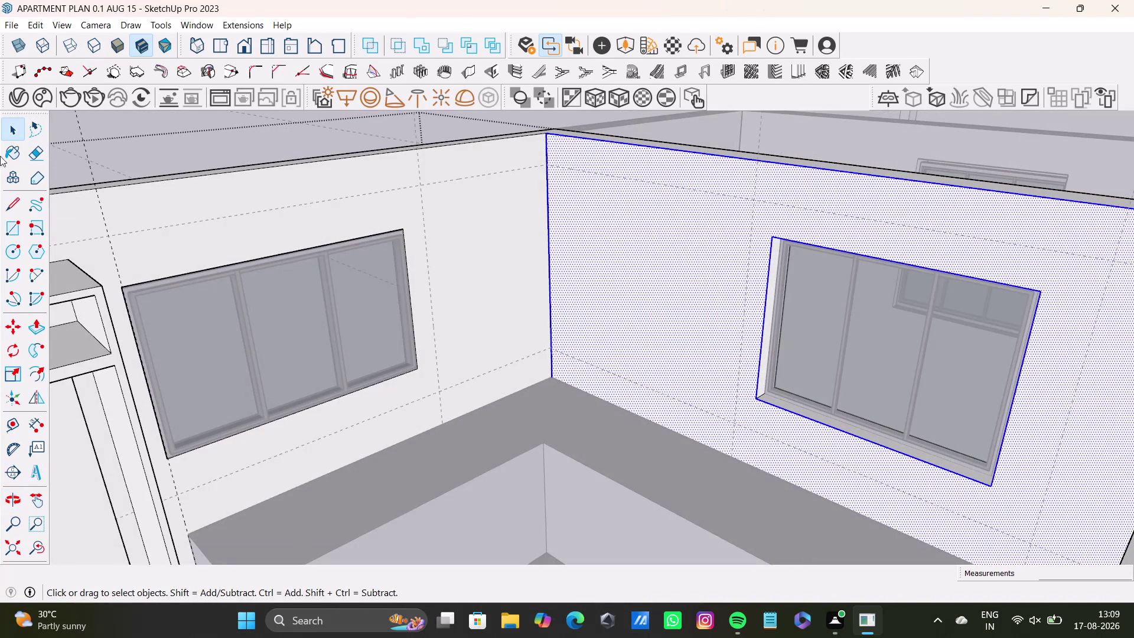
click(14, 229)
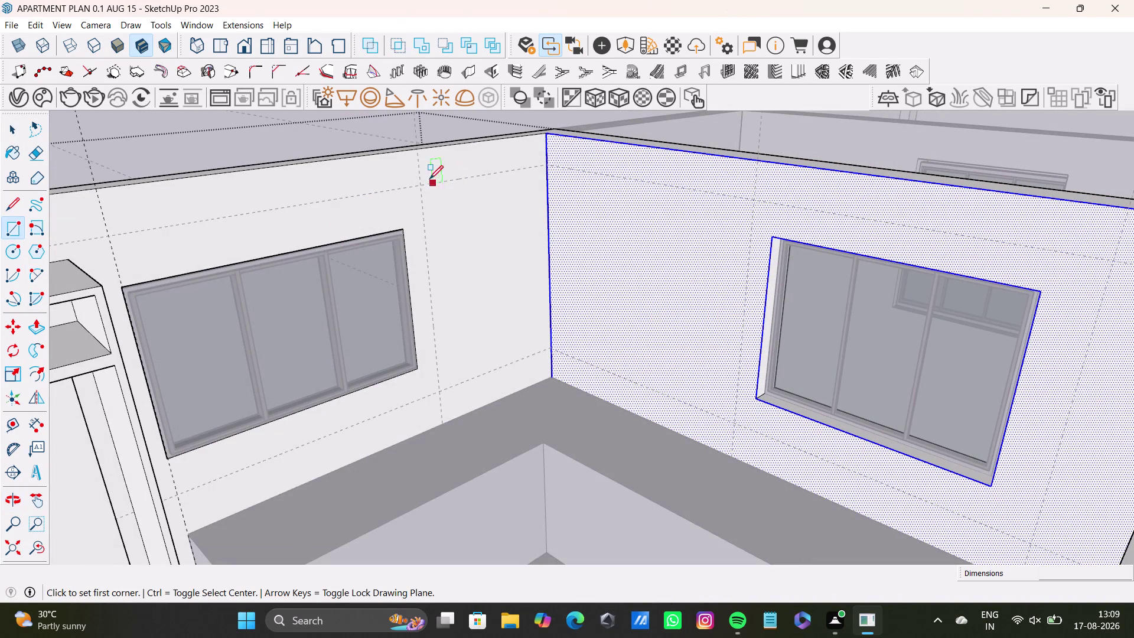
click(423, 185)
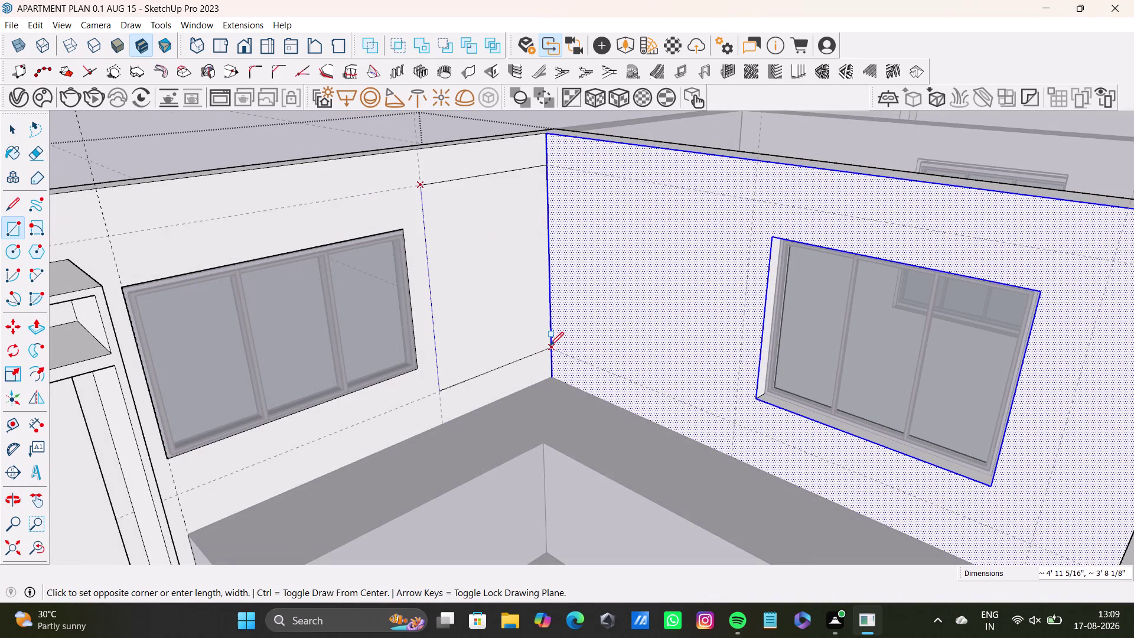
click(550, 345)
drag(10, 231, 17, 231)
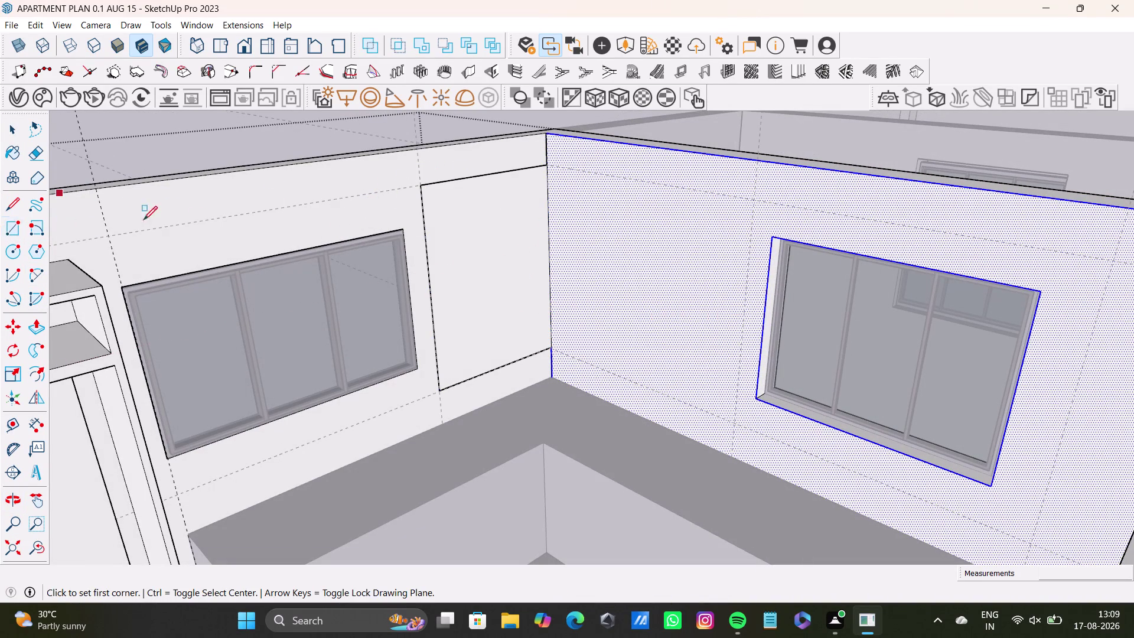
click(547, 167)
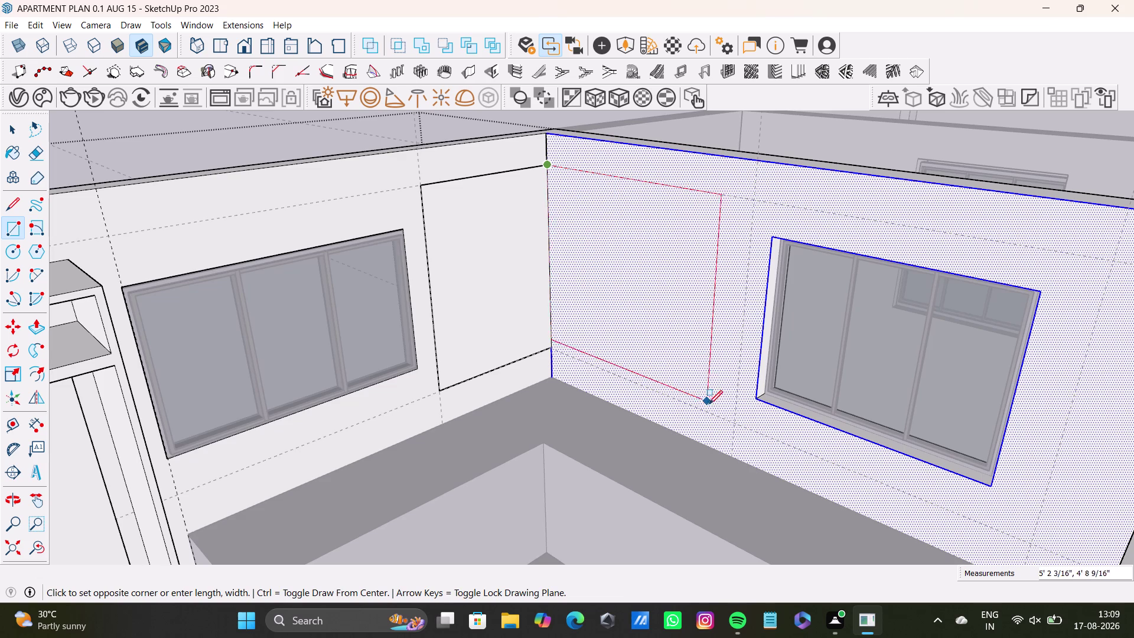
click(734, 422)
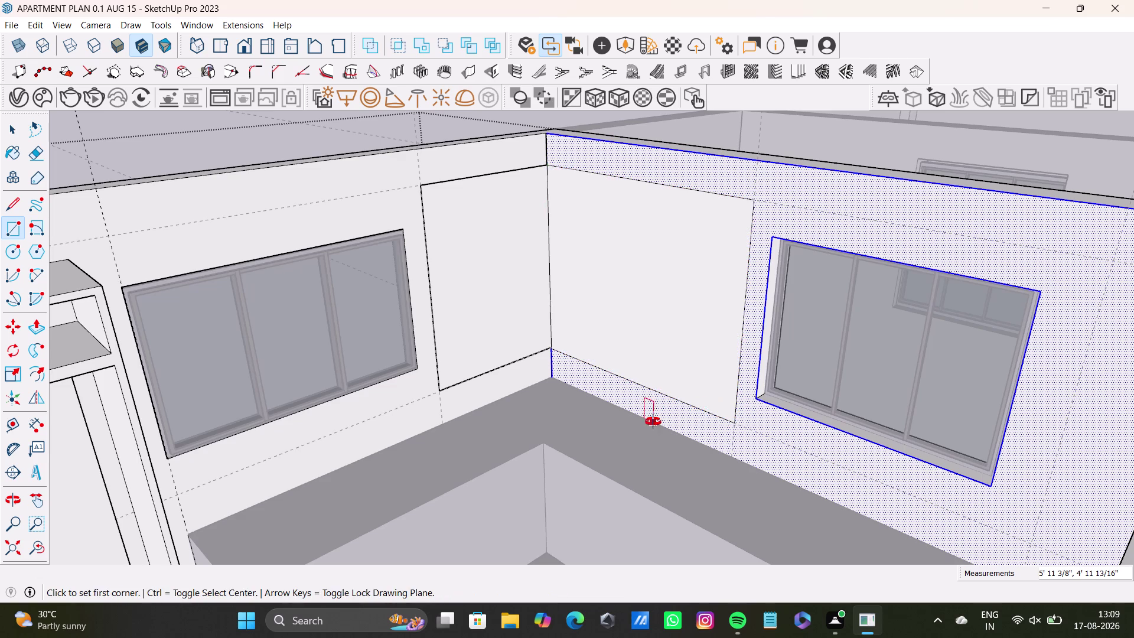
middle_drag(653, 421, 756, 459)
middle_drag(724, 349, 453, 381)
middle_drag(428, 399, 728, 386)
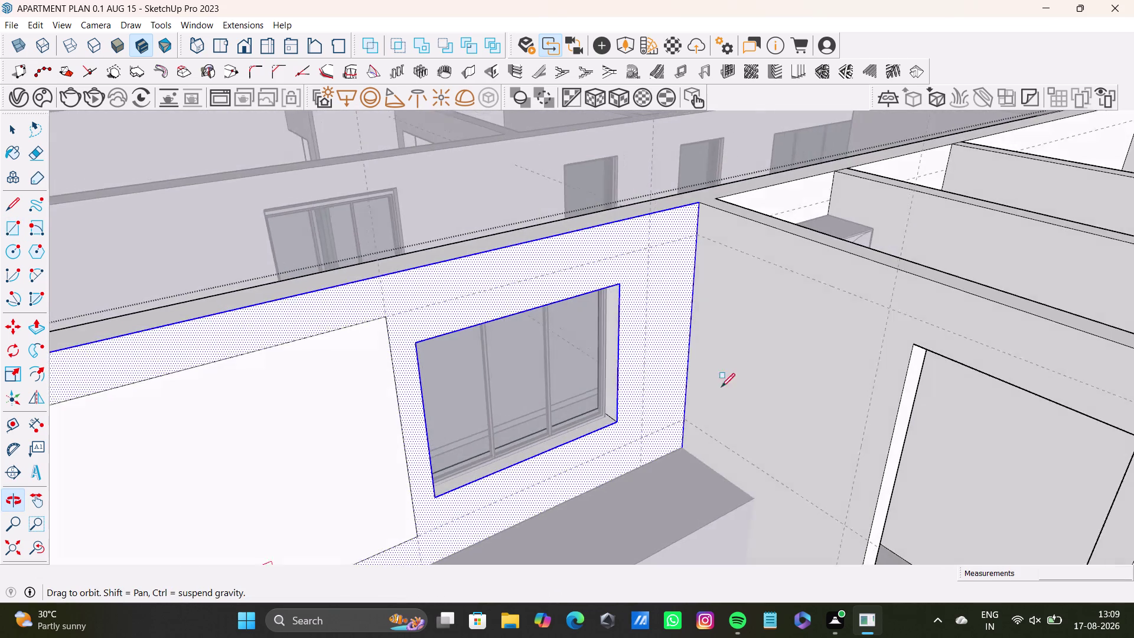
middle_drag(680, 399, 678, 354)
drag(649, 201, 649, 214)
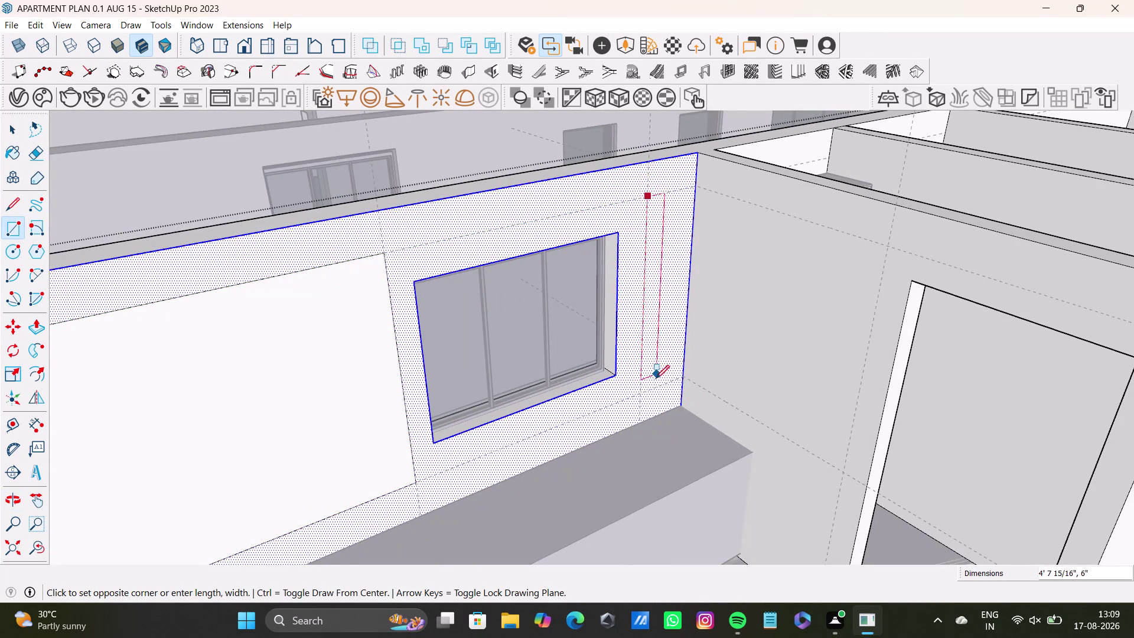
click(682, 378)
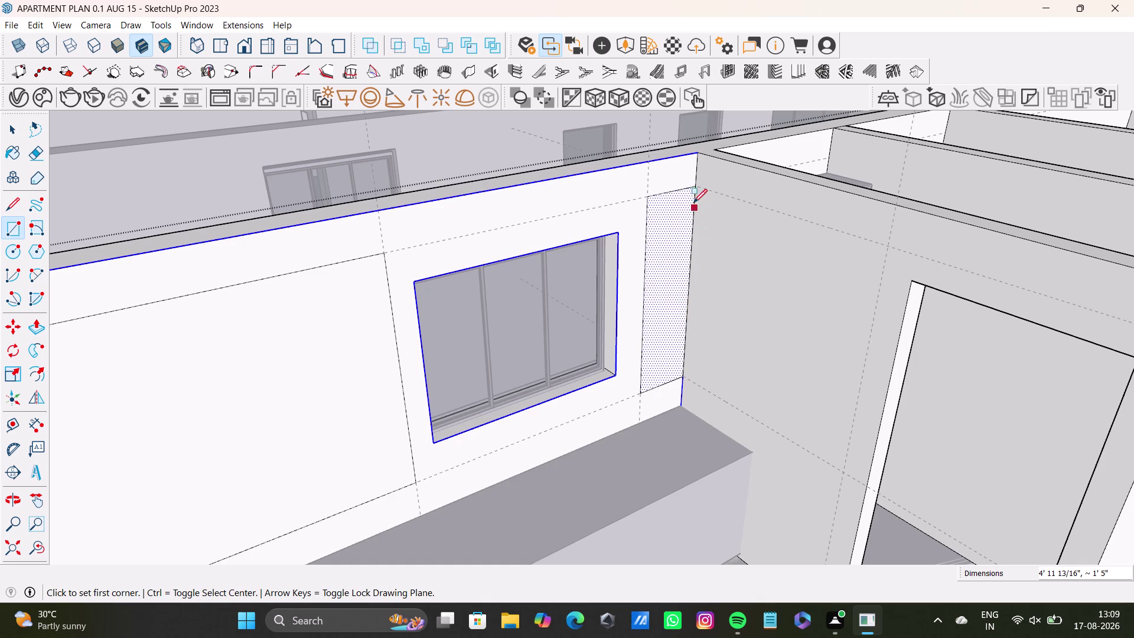
click(696, 186)
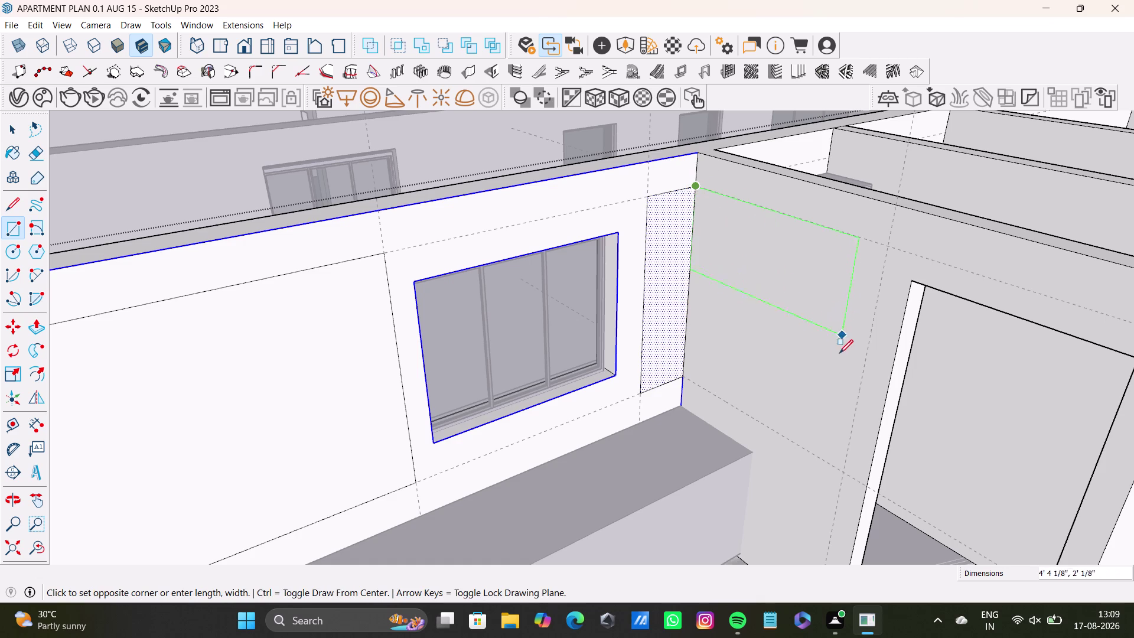
click(841, 466)
key(space)
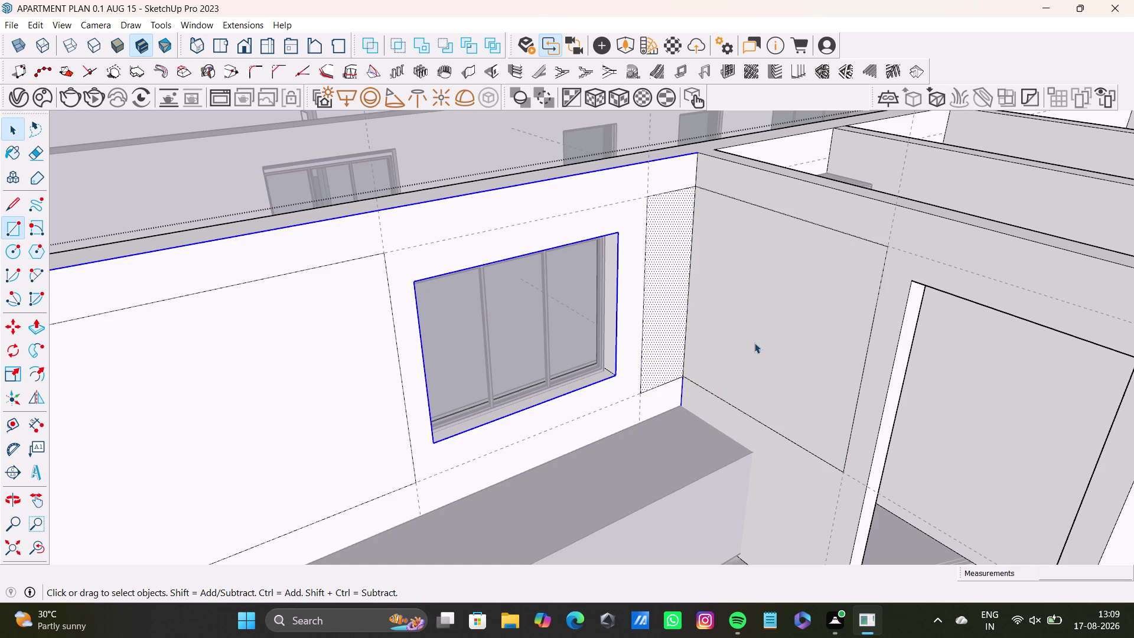
scroll(down, 3)
middle_drag(689, 334, 684, 374)
middle_drag(694, 413, 509, 434)
middle_drag(508, 379, 665, 321)
middle_drag(780, 409, 554, 416)
middle_drag(566, 332, 632, 452)
scroll(up, 3)
middle_drag(560, 354, 524, 319)
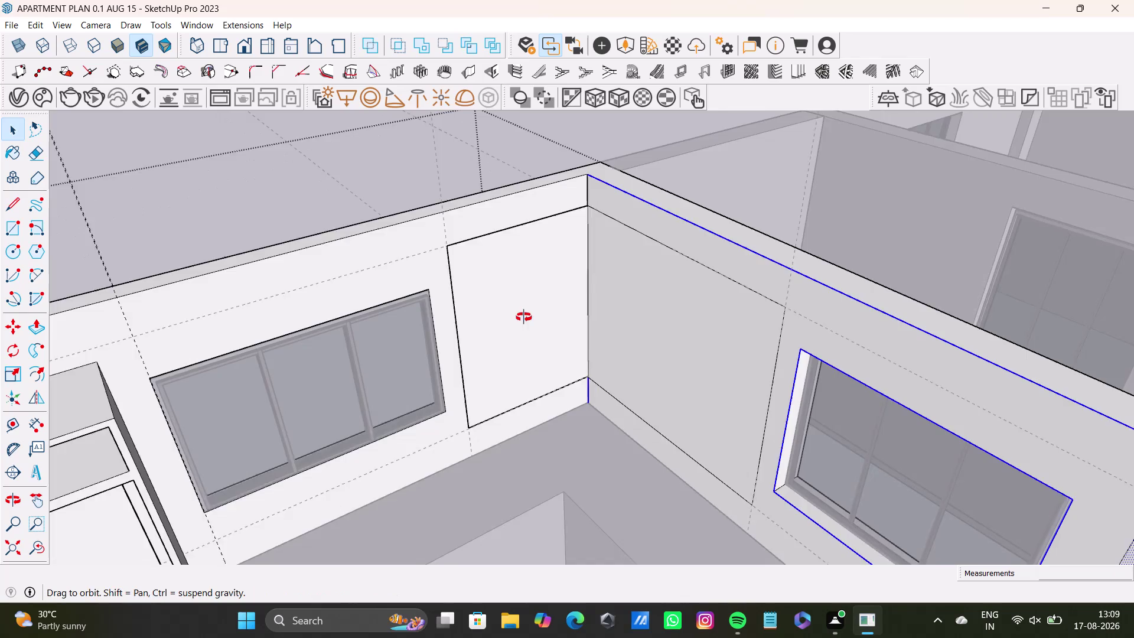
middle_drag(524, 318, 526, 292)
scroll(up, 3)
middle_drag(585, 183, 594, 255)
scroll(up, 3)
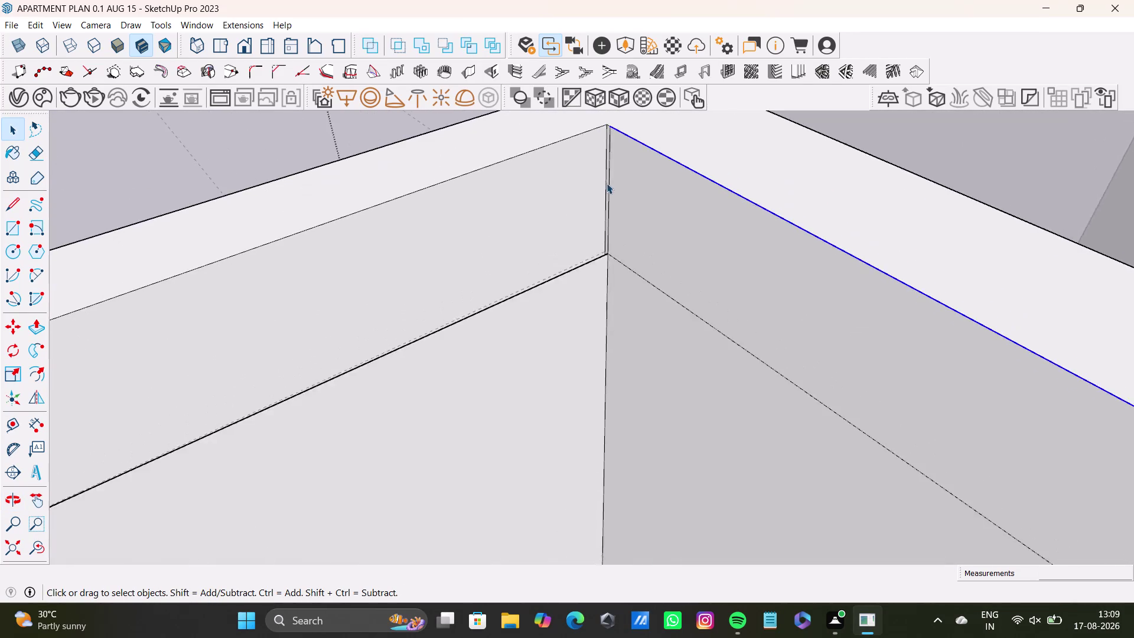
scroll(up, 3)
middle_drag(595, 327, 622, 399)
key(ctrl+z)
key(ctrl+z)
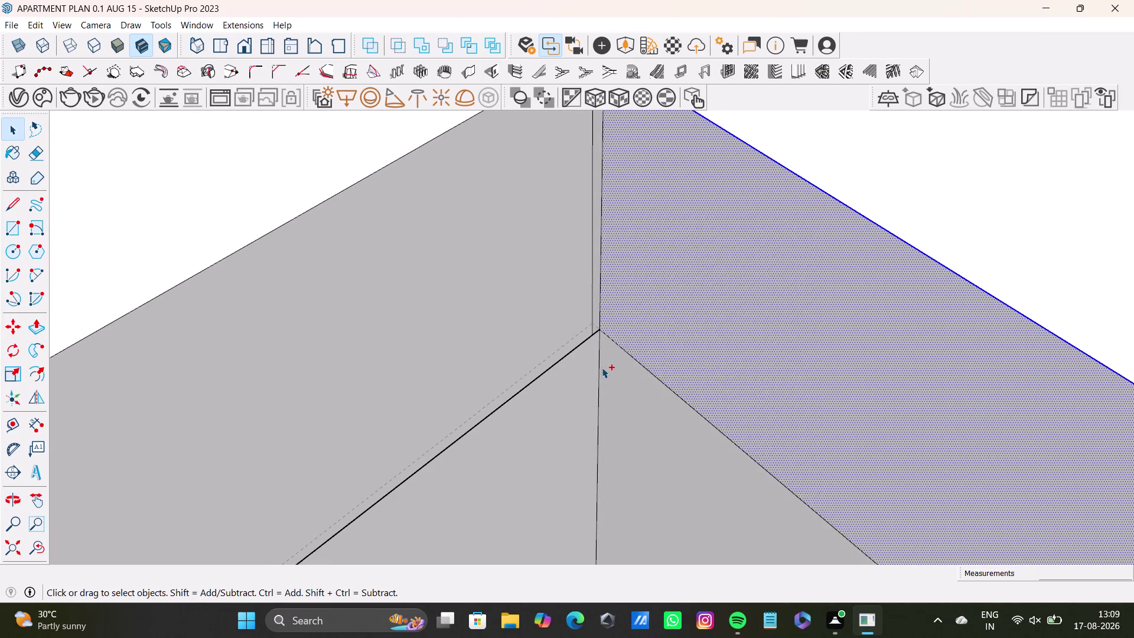
key(ctrl+z)
key(ctrl+z)
key(space)
scroll(down, 3)
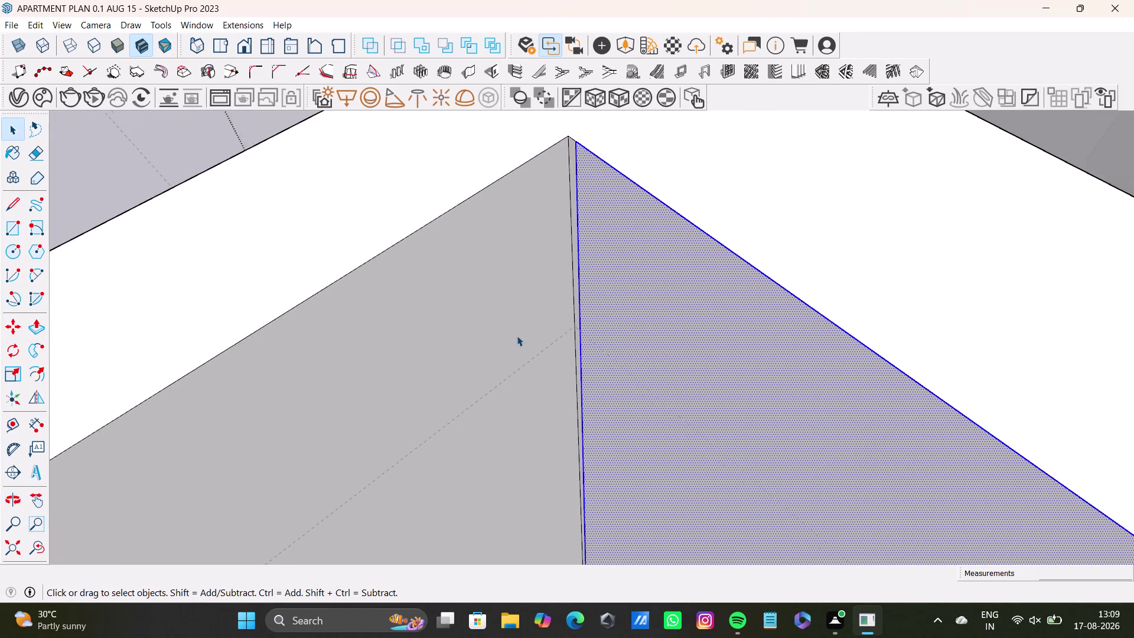
scroll(down, 3)
middle_drag(587, 355, 631, 191)
scroll(down, 3)
middle_drag(656, 342, 640, 299)
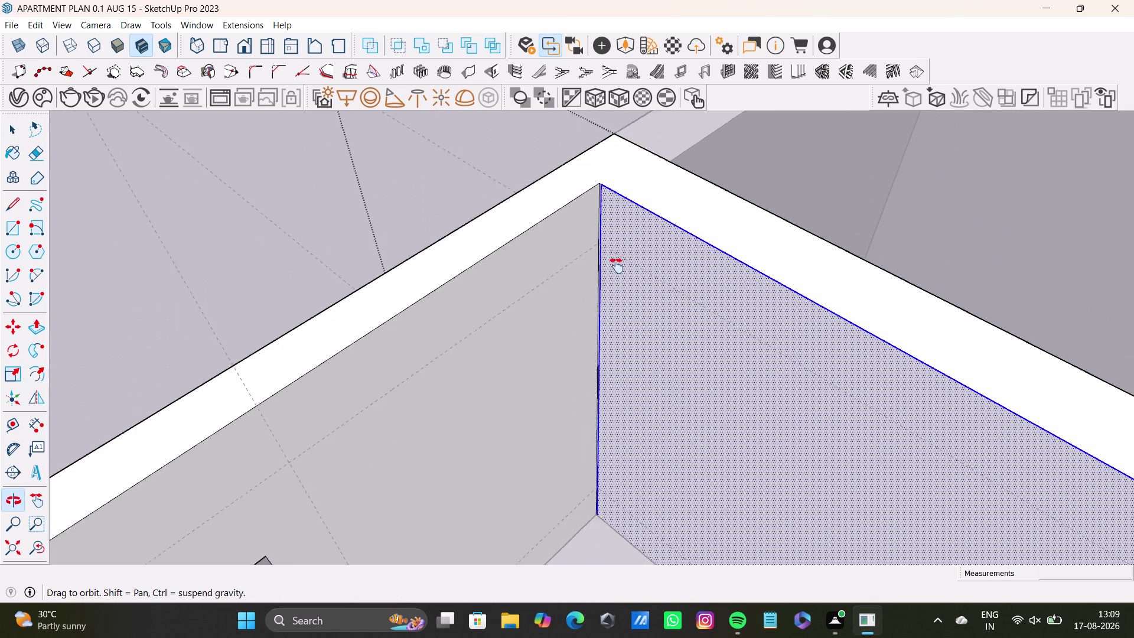
middle_drag(640, 299, 566, 224)
middle_drag(575, 297, 469, 306)
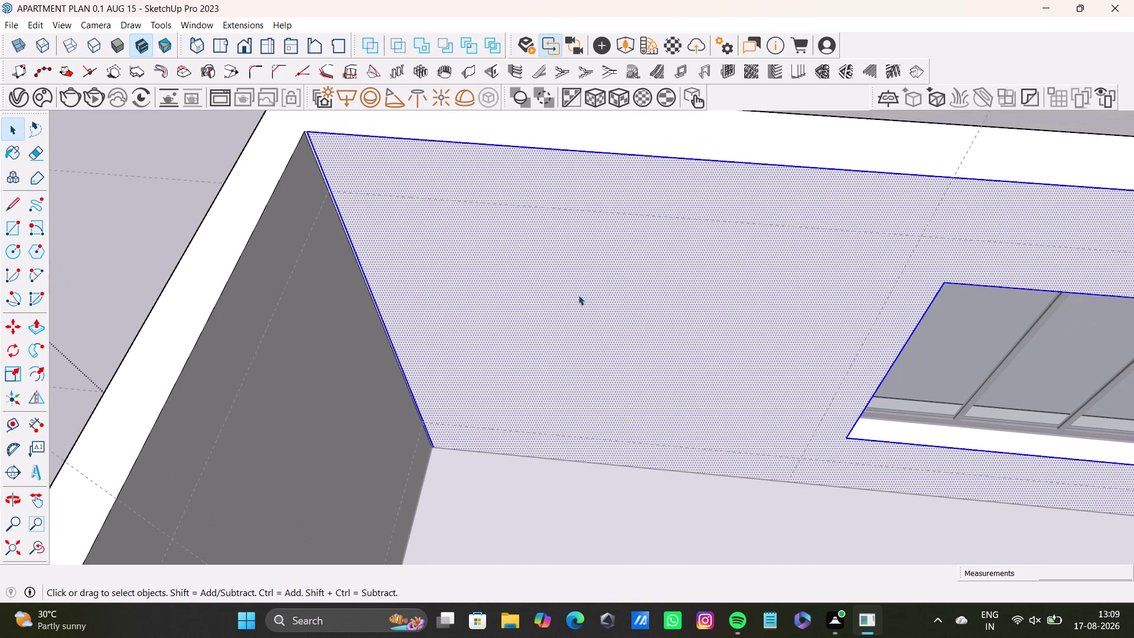
scroll(up, 3)
middle_drag(321, 138, 397, 321)
scroll(up, 3)
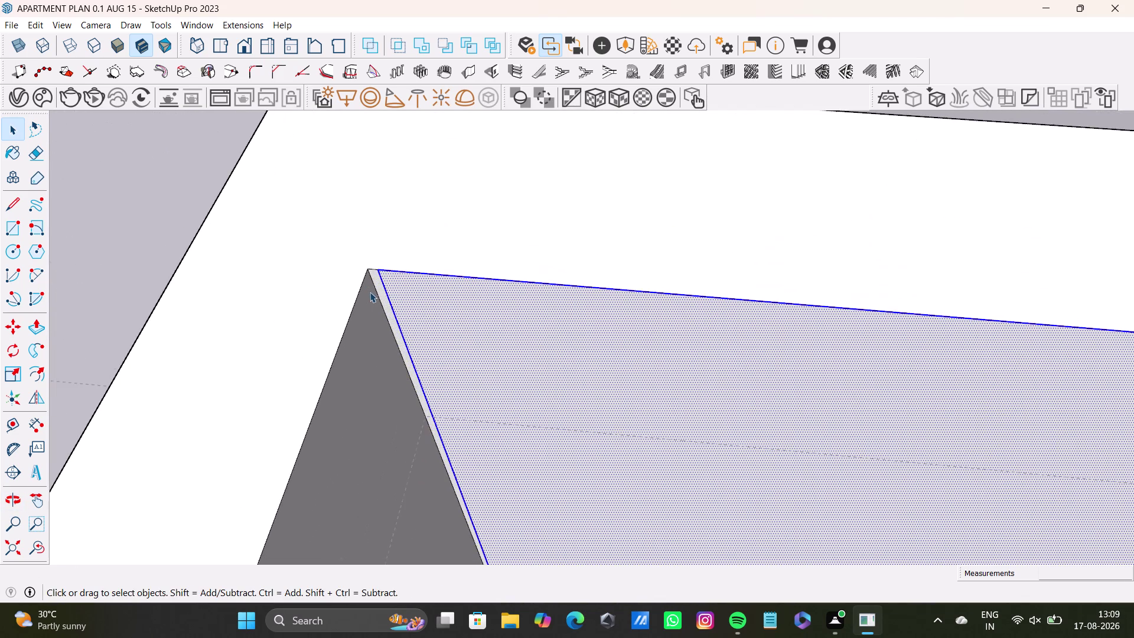
scroll(up, 3)
key(space)
click(404, 296)
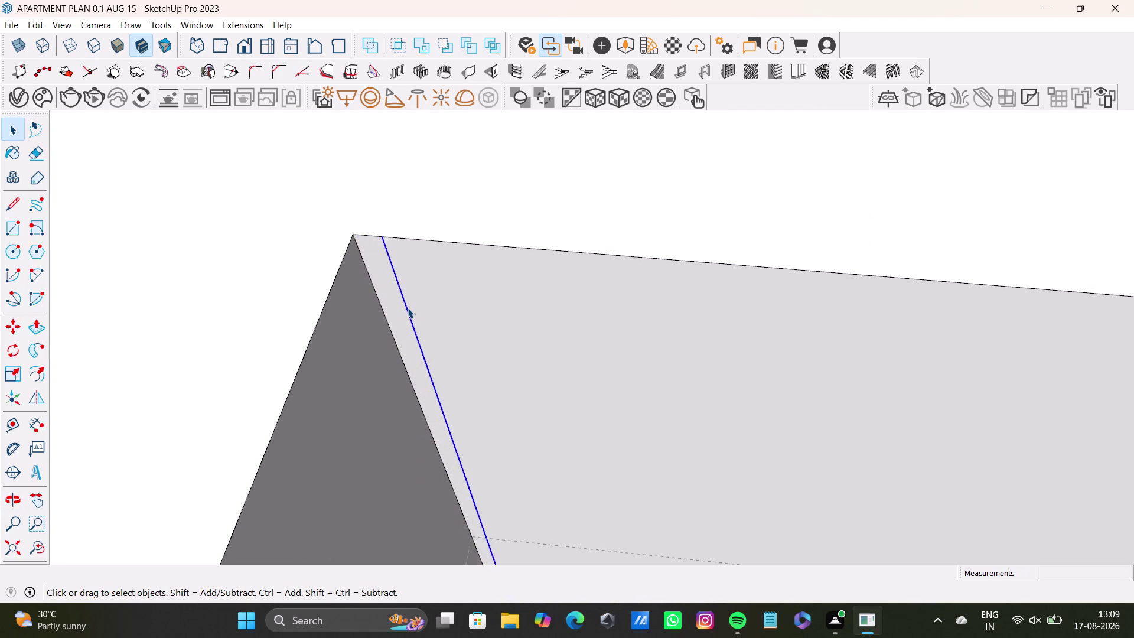
key(Delete)
scroll(down, 3)
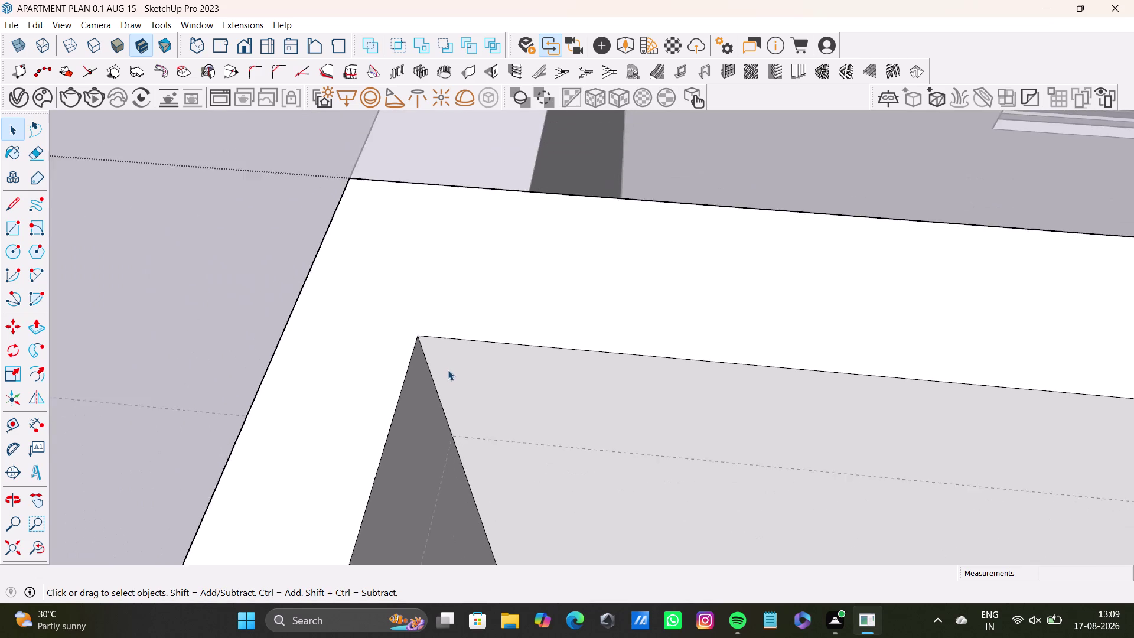
scroll(down, 3)
middle_drag(614, 459, 447, 224)
middle_drag(496, 305, 324, 321)
scroll(down, 3)
middle_drag(332, 317, 476, 226)
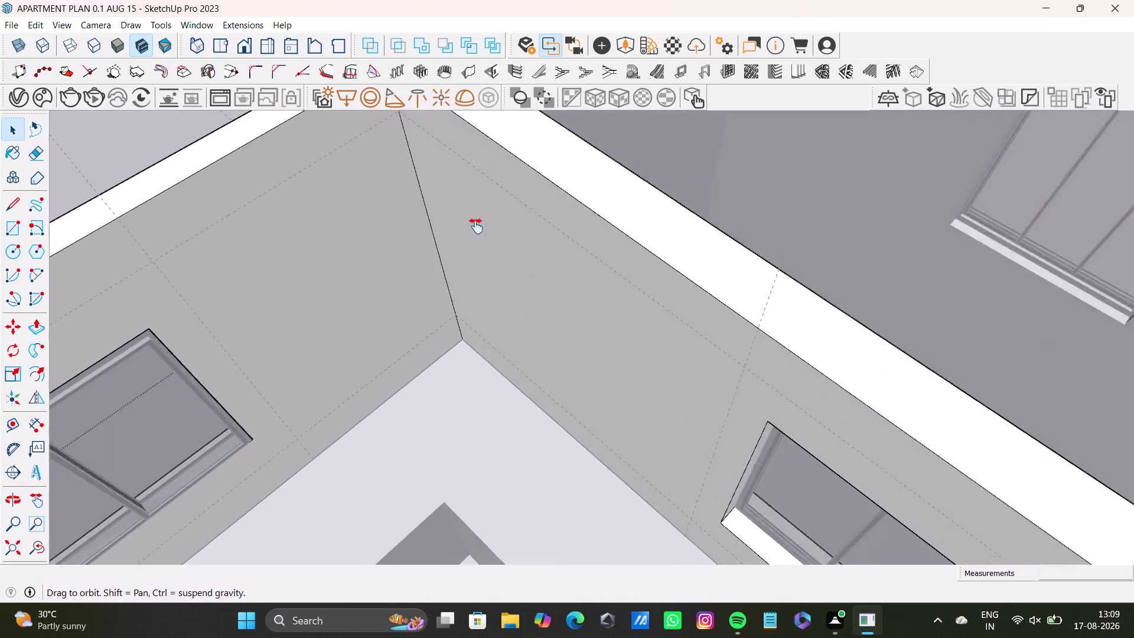
middle_drag(476, 226, 520, 178)
middle_drag(531, 235, 542, 370)
scroll(down, 3)
middle_drag(385, 293, 337, 215)
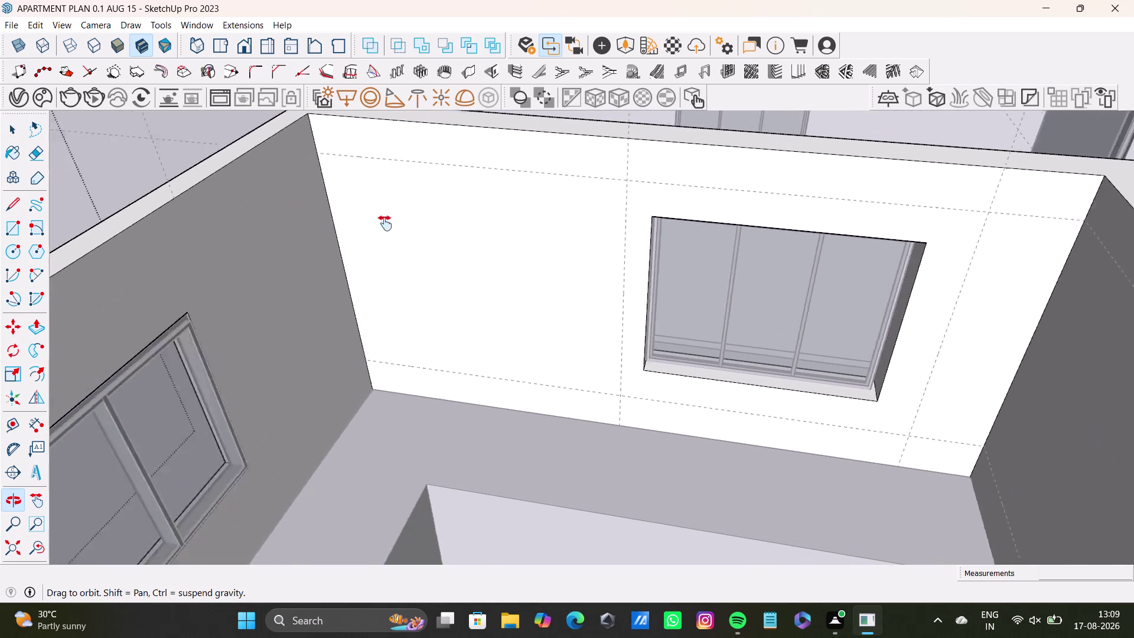
middle_drag(337, 214, 498, 262)
middle_drag(528, 290, 397, 328)
middle_drag(391, 277, 600, 297)
middle_drag(617, 337, 436, 336)
middle_drag(448, 313, 584, 263)
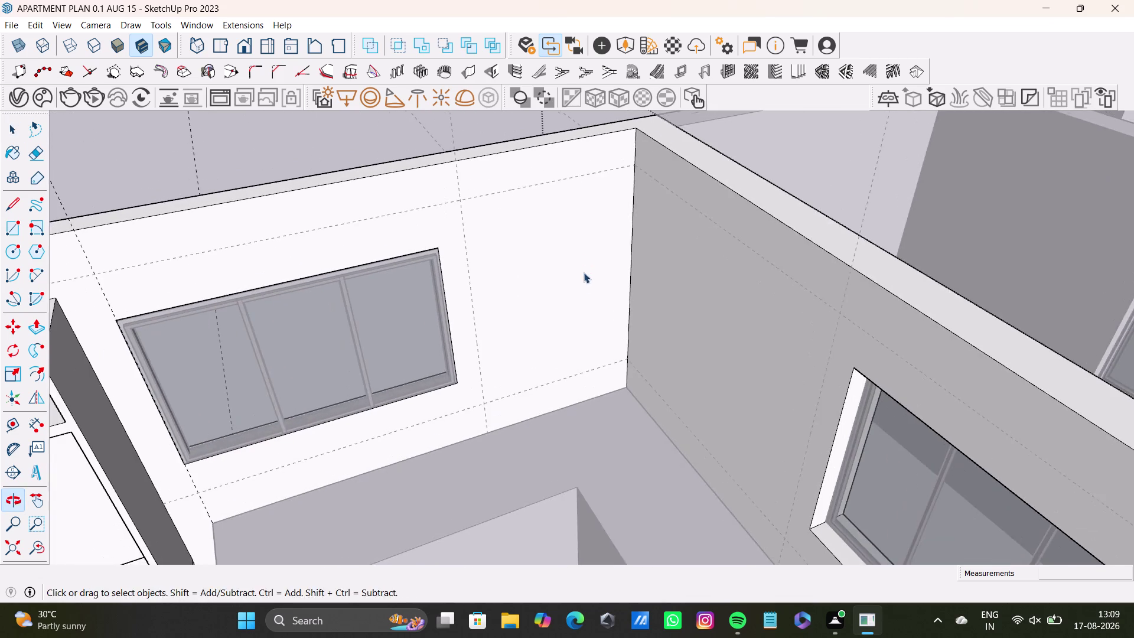
middle_drag(583, 279, 582, 244)
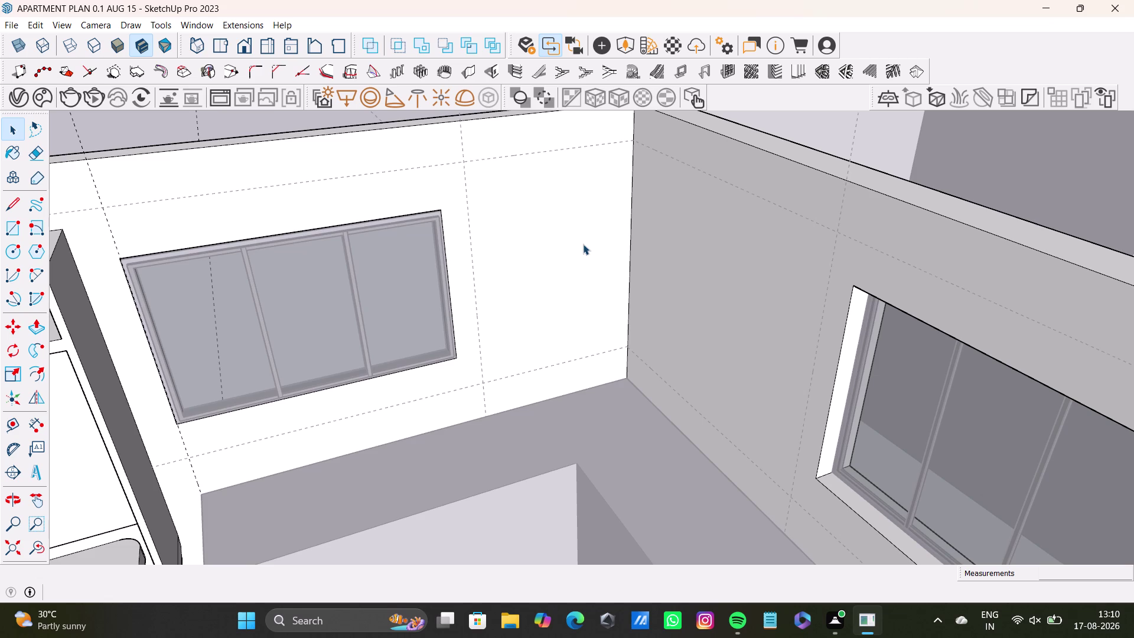
click(12, 225)
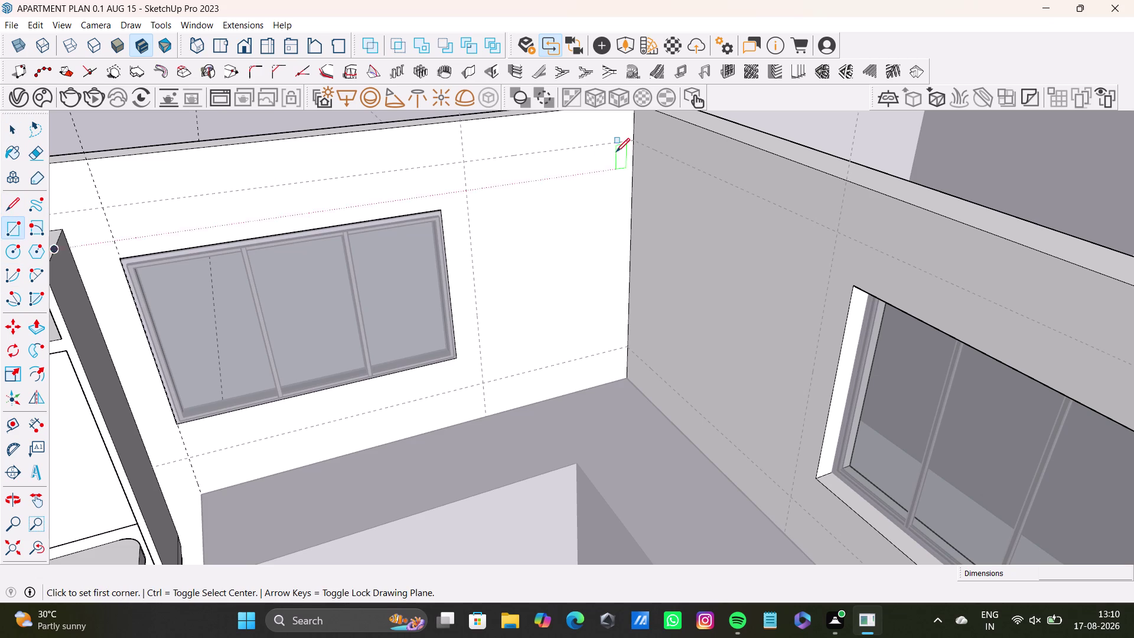
Draw a rectangle on the window wall from the guide intersection to the wall corner.
scroll(up, 3)
click(451, 166)
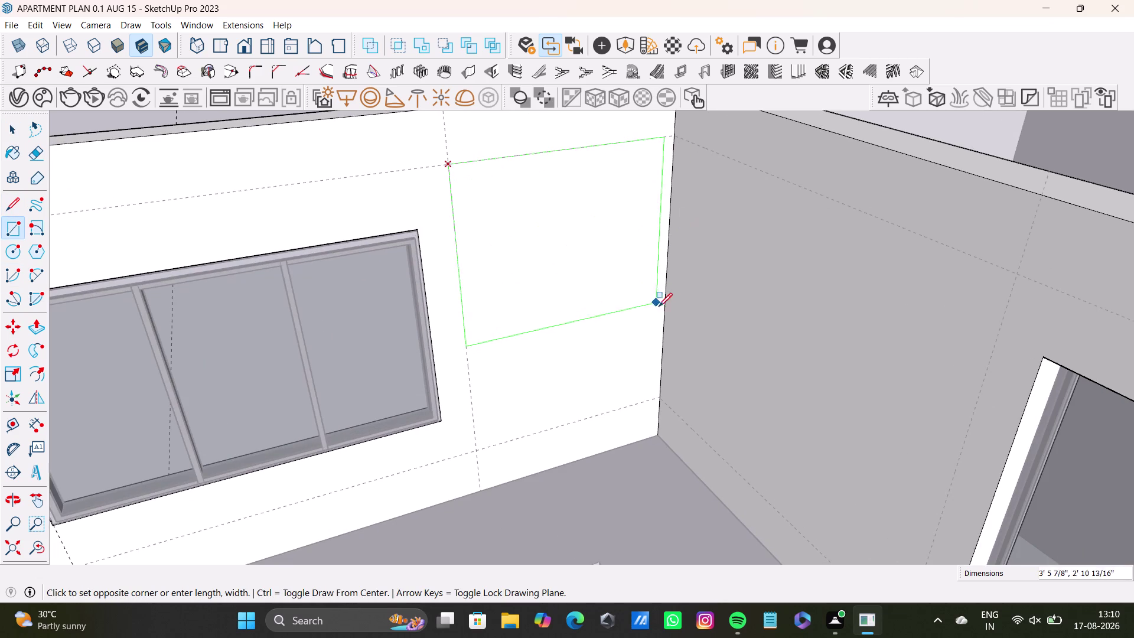
click(665, 333)
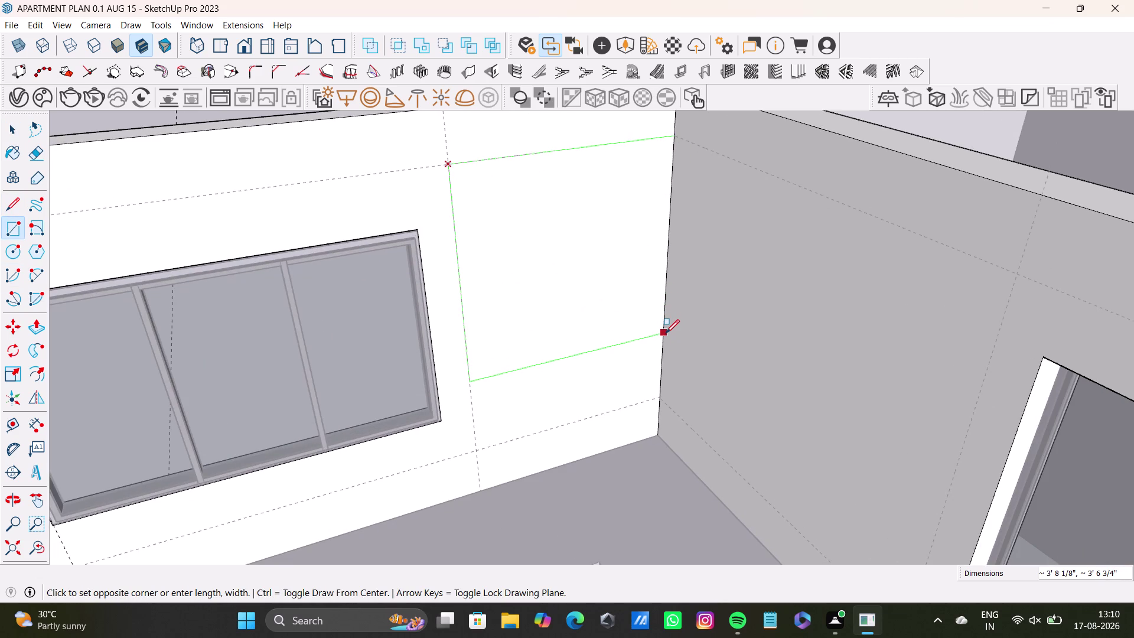
middle_drag(708, 381, 775, 377)
key(ctrl+z)
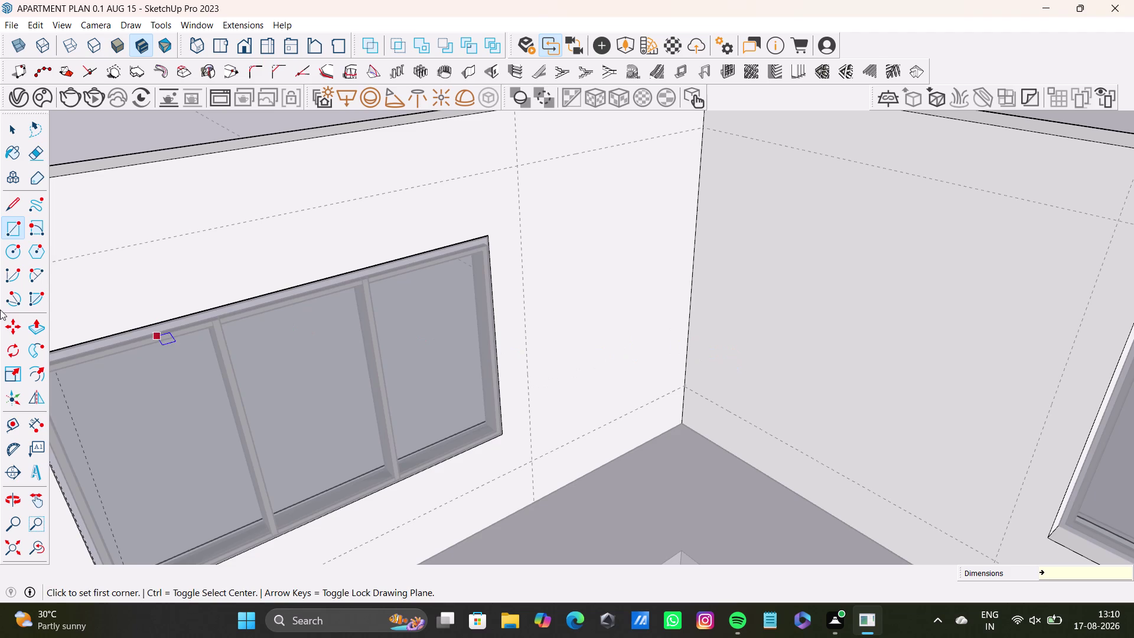
click(11, 219)
click(19, 225)
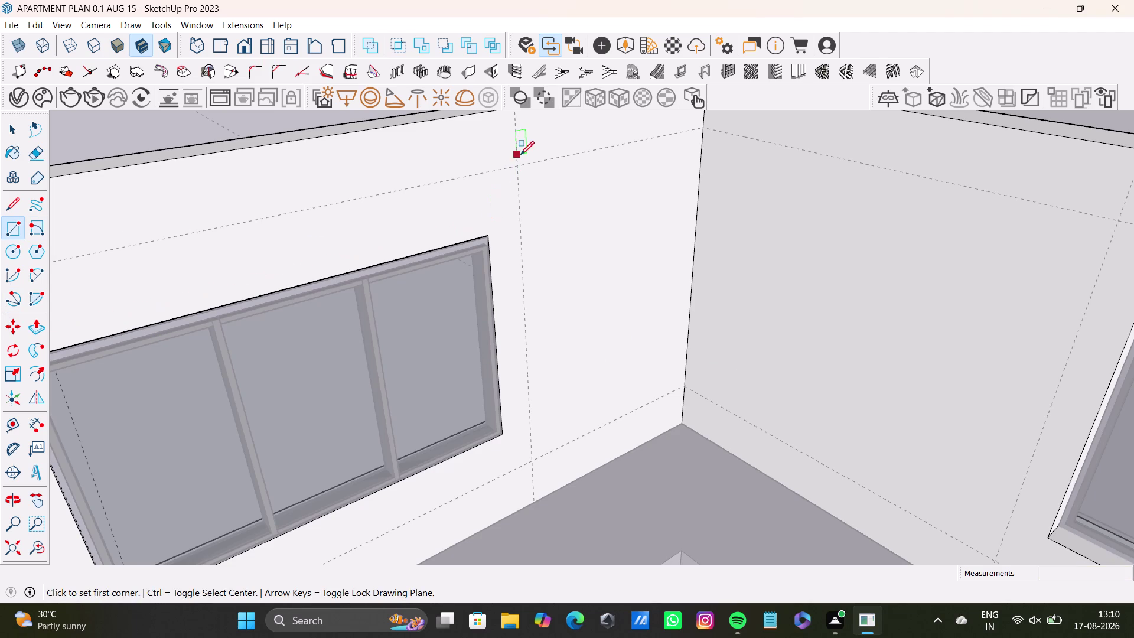
click(519, 168)
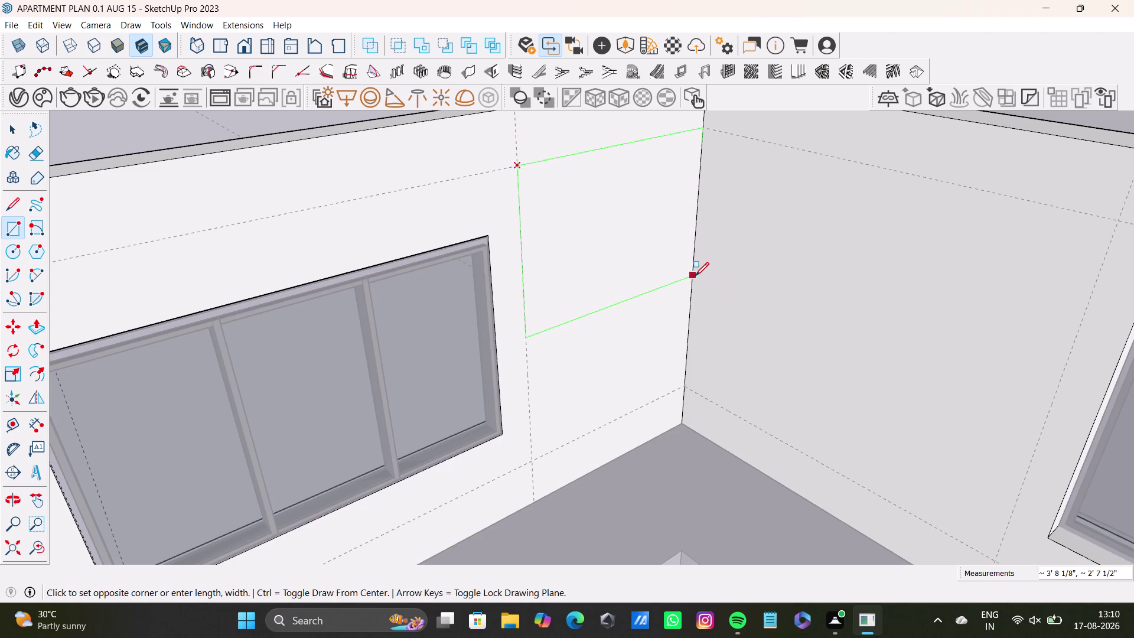
click(694, 276)
Draw the upper-band rectangle on the right wall from the corner top to the guide intersection.
middle_drag(674, 324, 602, 374)
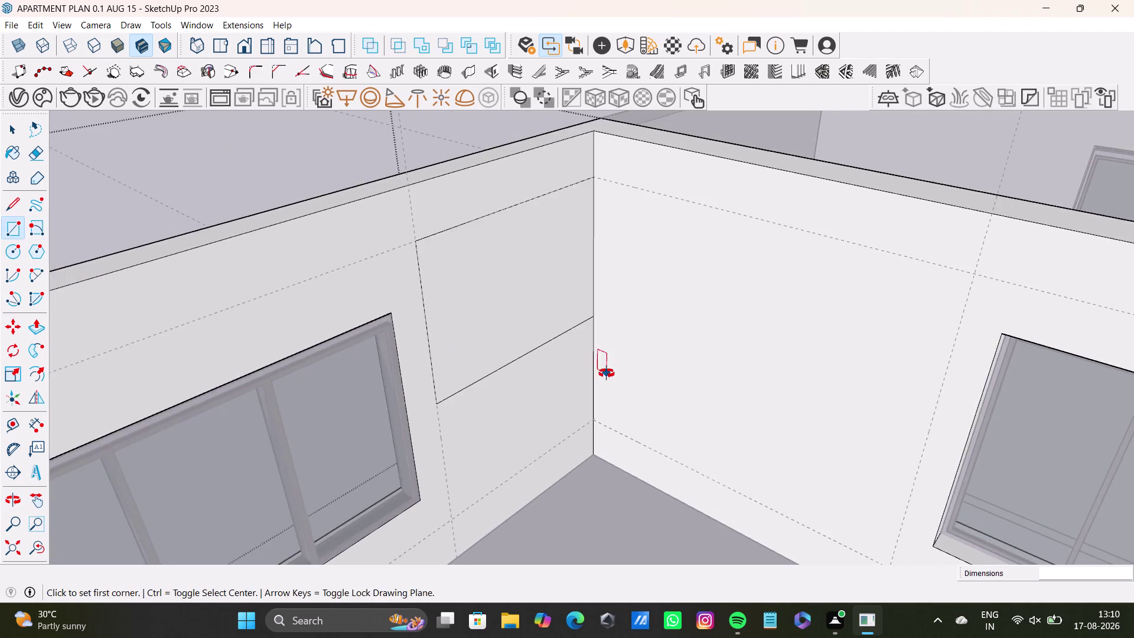
middle_drag(607, 374, 559, 391)
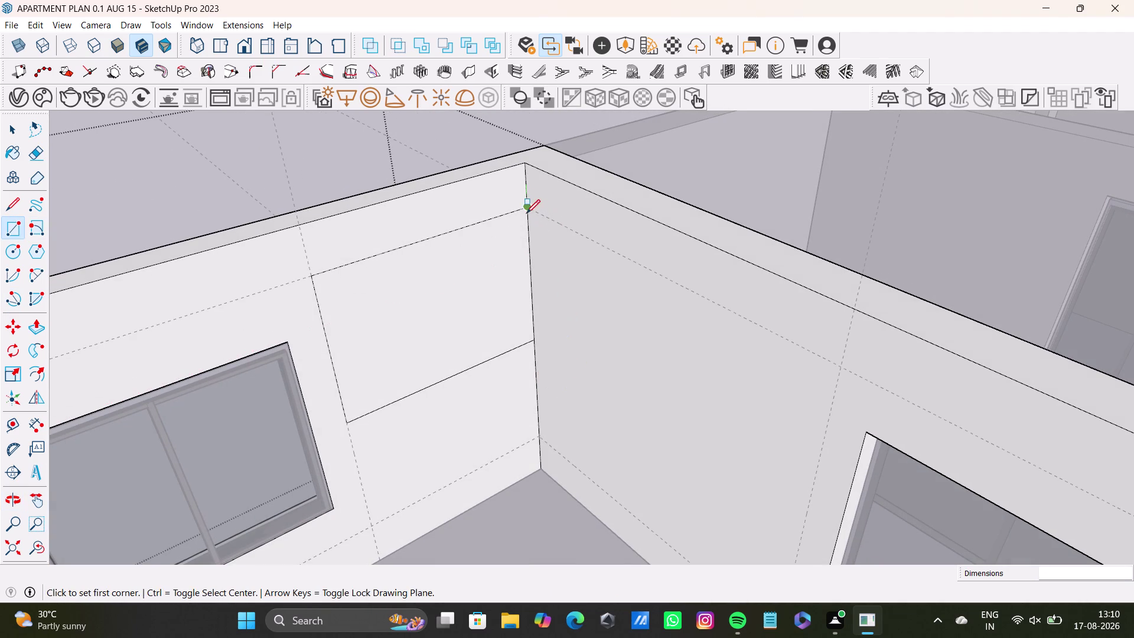
middle_drag(549, 281, 671, 276)
scroll(up, 3)
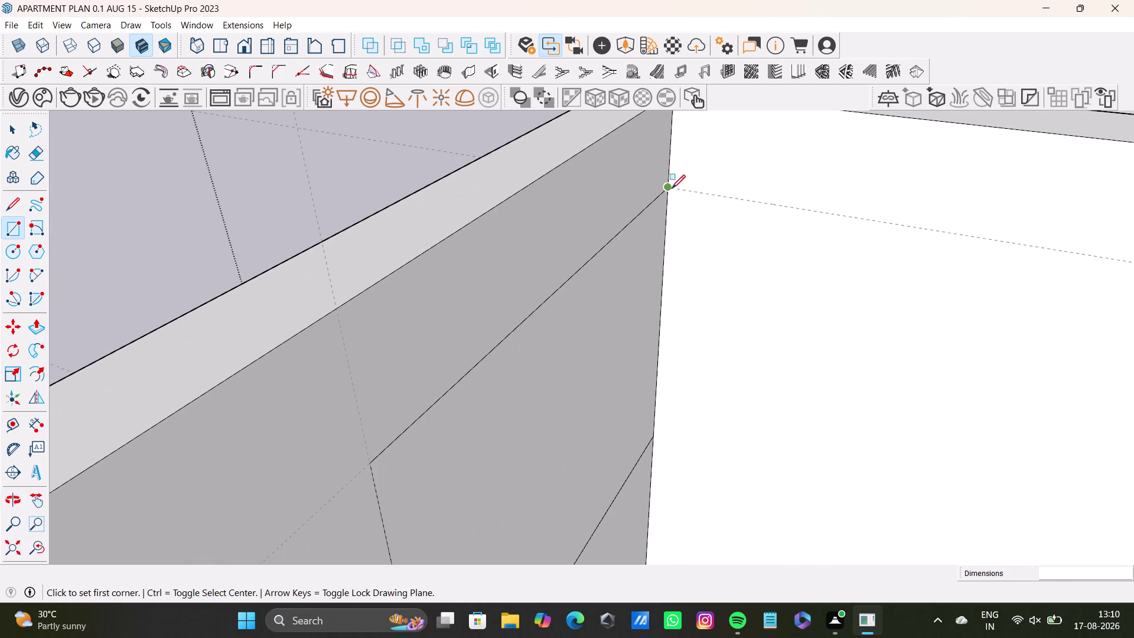
click(668, 189)
scroll(down, 3)
middle_drag(944, 384, 606, 273)
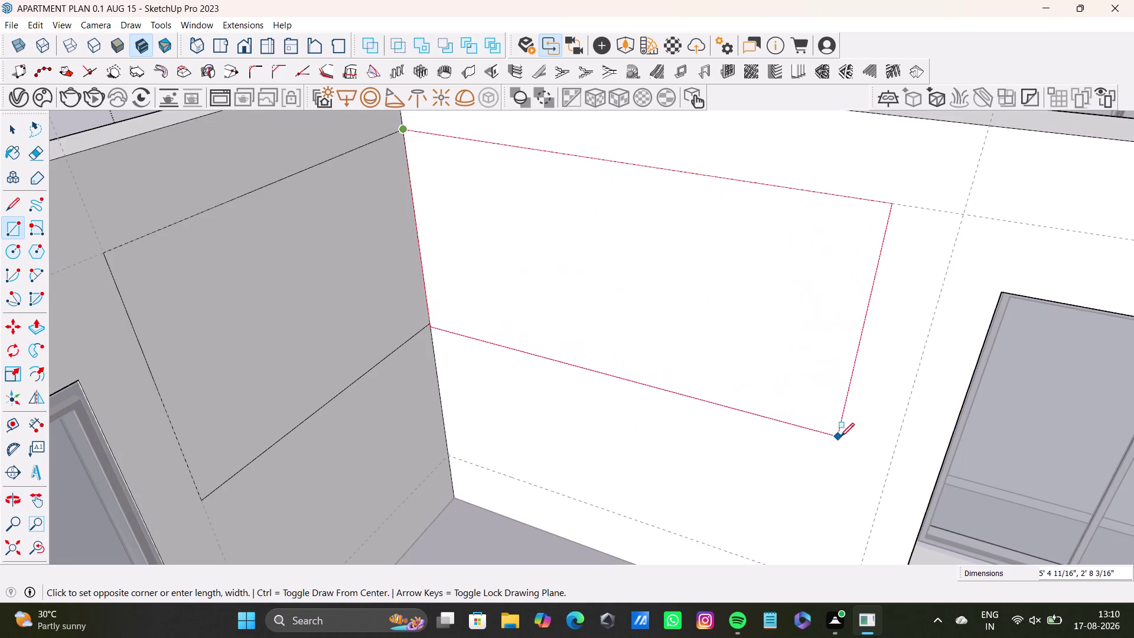
click(897, 448)
key(space)
Orbit to review the new rectangles and return to the window wall.
scroll(down, 3)
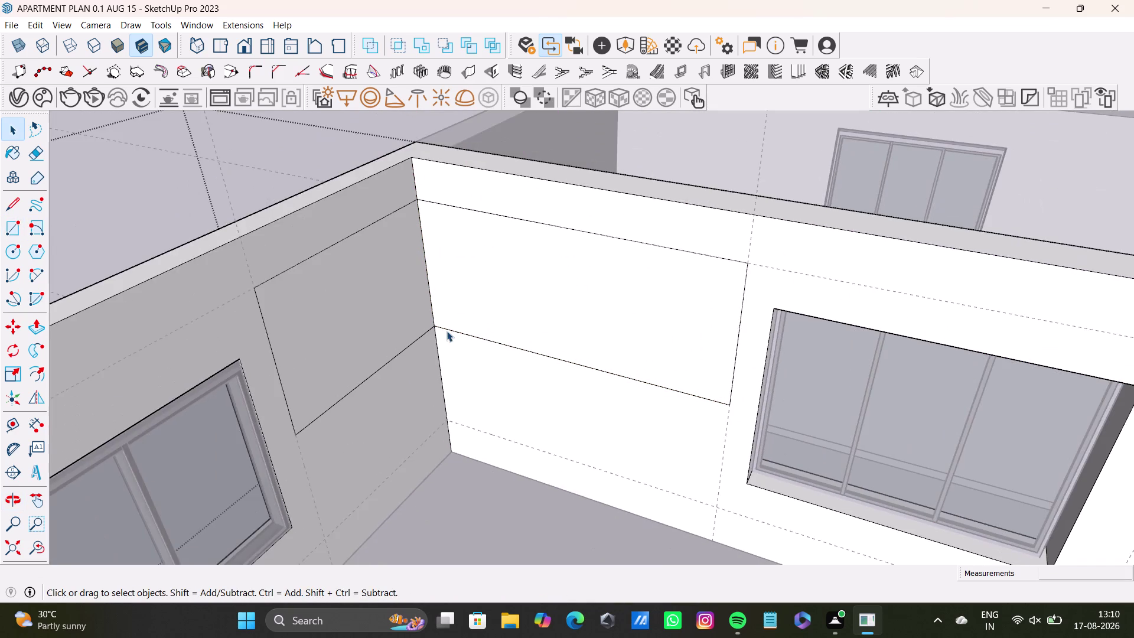
middle_drag(462, 326, 509, 303)
middle_drag(722, 336, 670, 361)
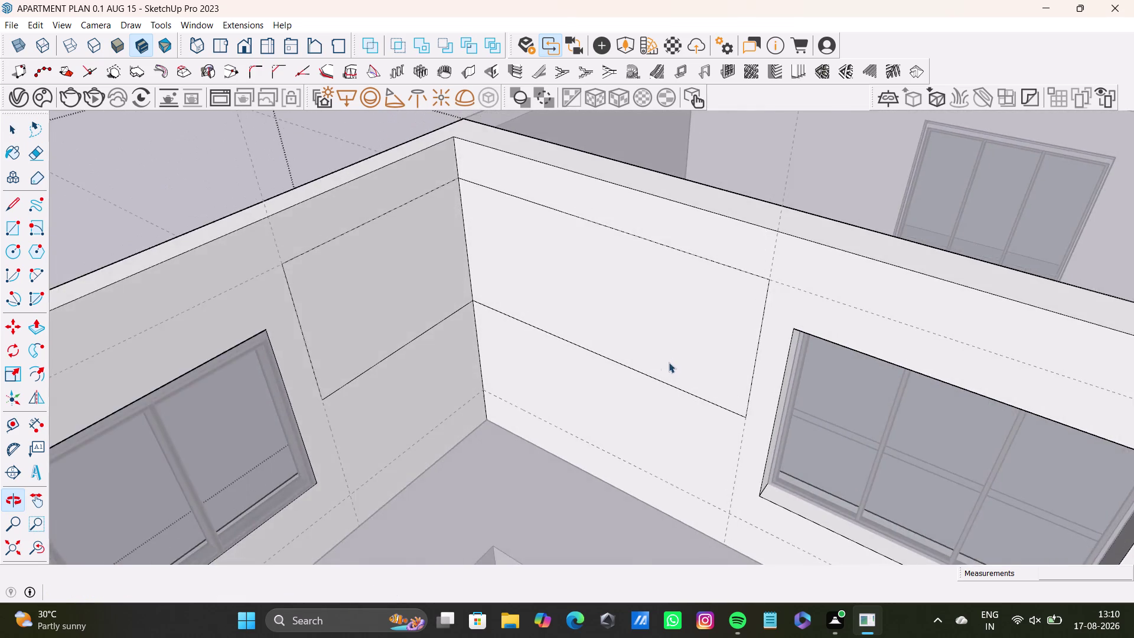
scroll(down, 3)
middle_drag(658, 339, 492, 309)
middle_drag(483, 342, 764, 317)
middle_drag(820, 340, 902, 352)
middle_drag(875, 334, 741, 303)
middle_drag(748, 327, 698, 280)
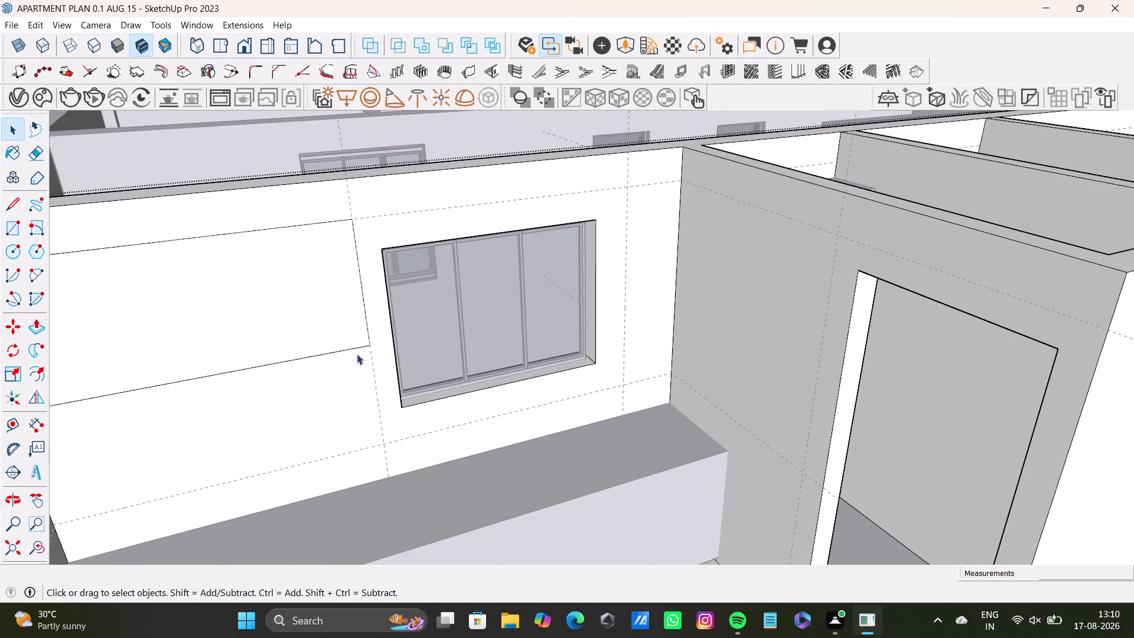
drag(11, 427, 18, 422)
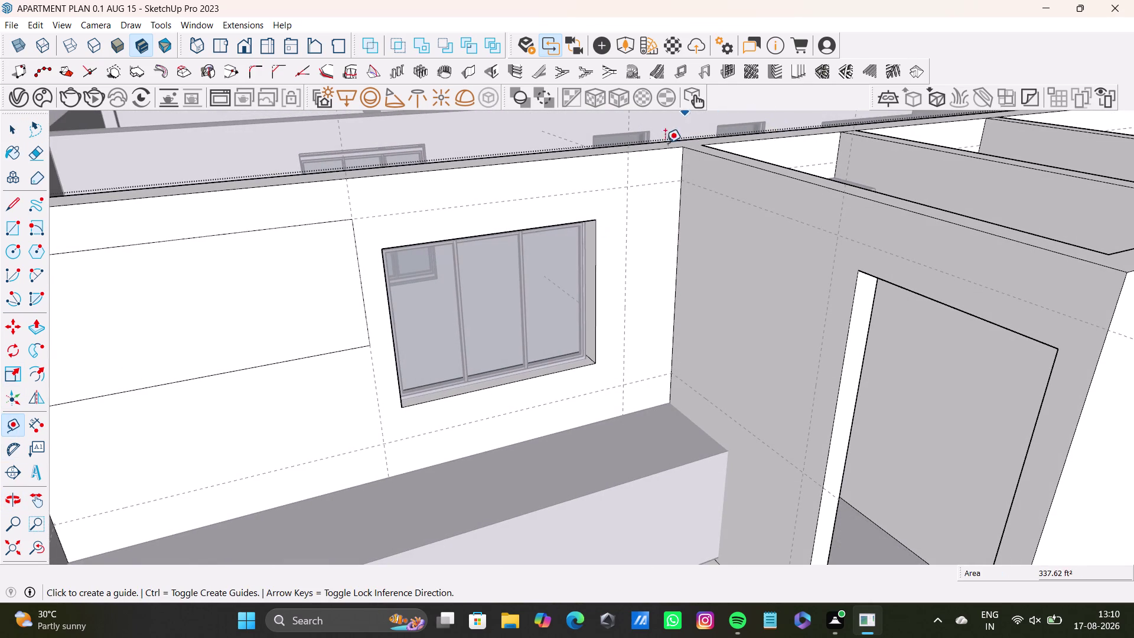
Pull guides about 3' 5" down from the top edges of the window and adjoining walls.
click(592, 153)
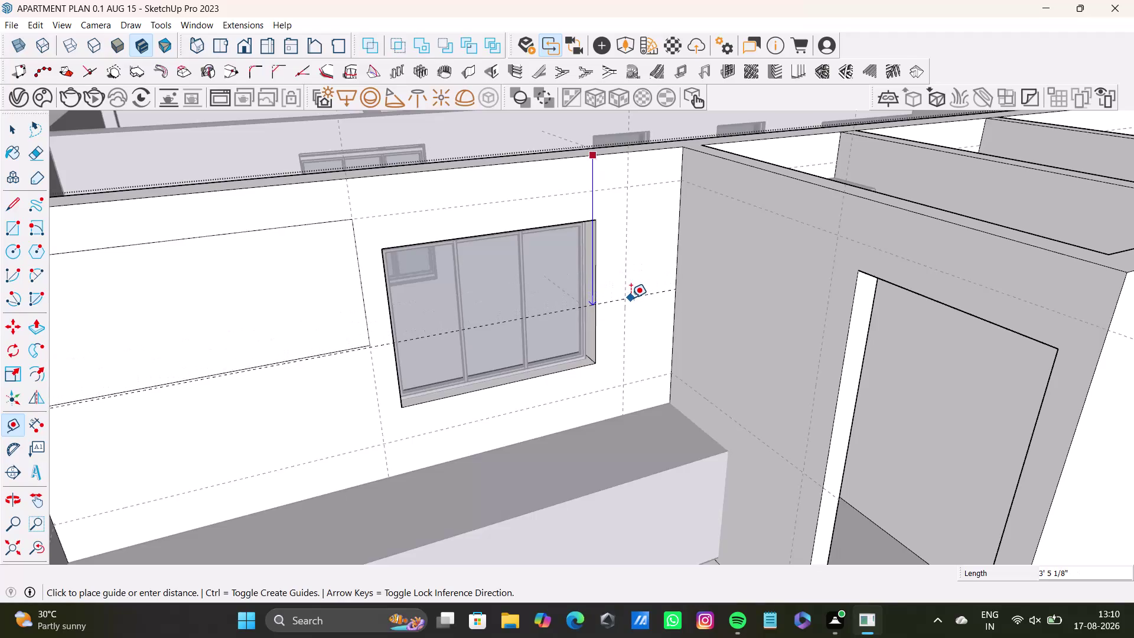
click(630, 295)
middle_drag(703, 311, 786, 313)
click(817, 164)
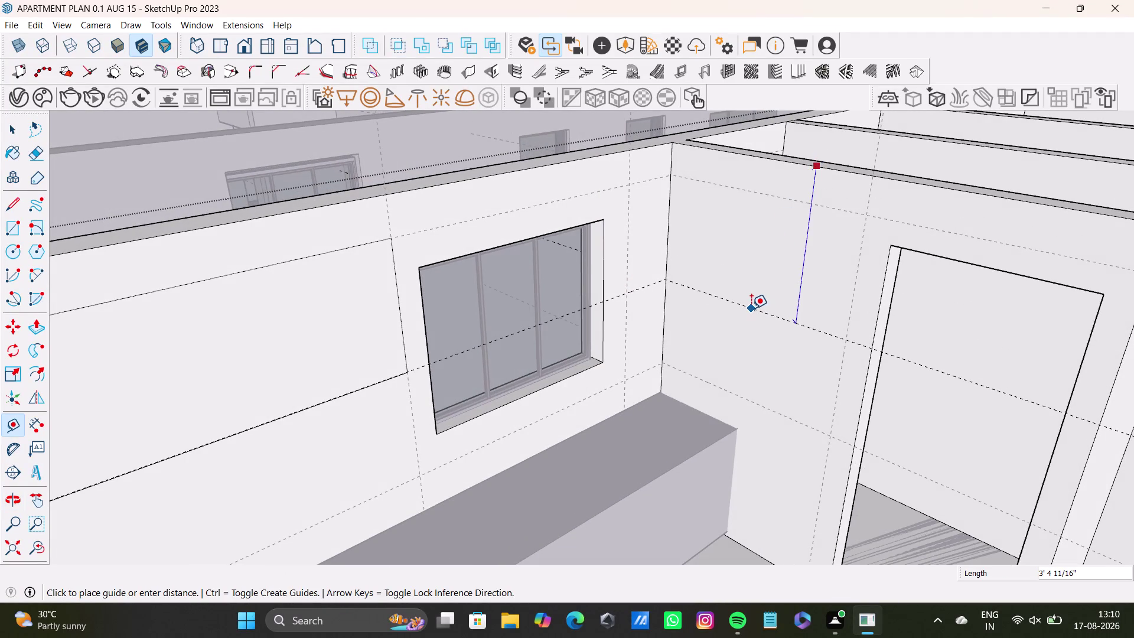
click(751, 308)
middle_click(862, 328)
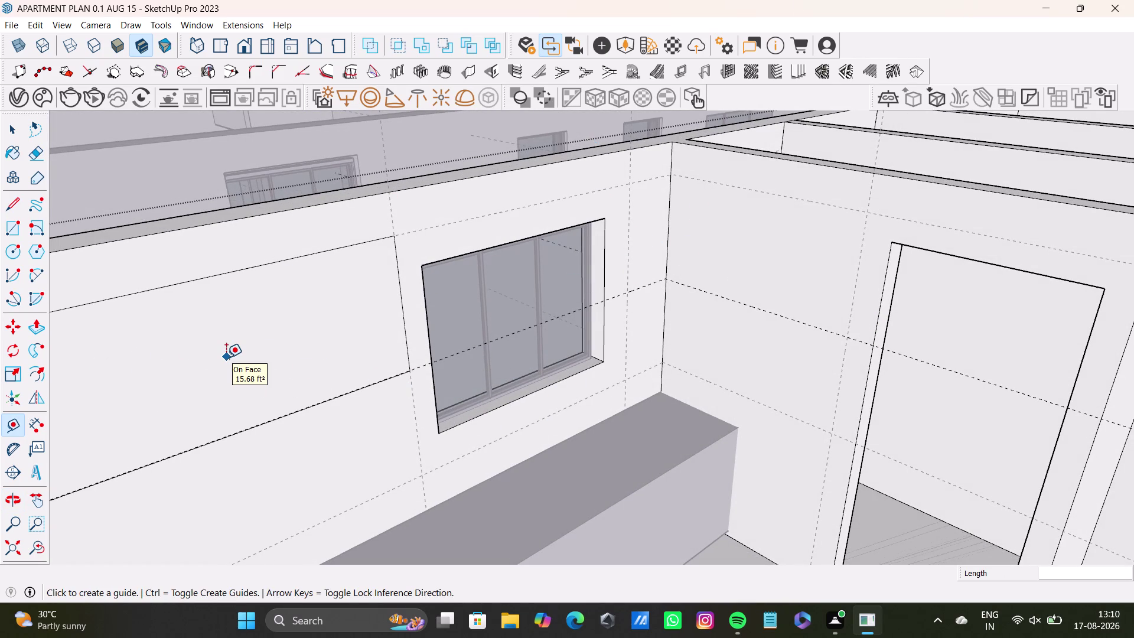
click(5, 230)
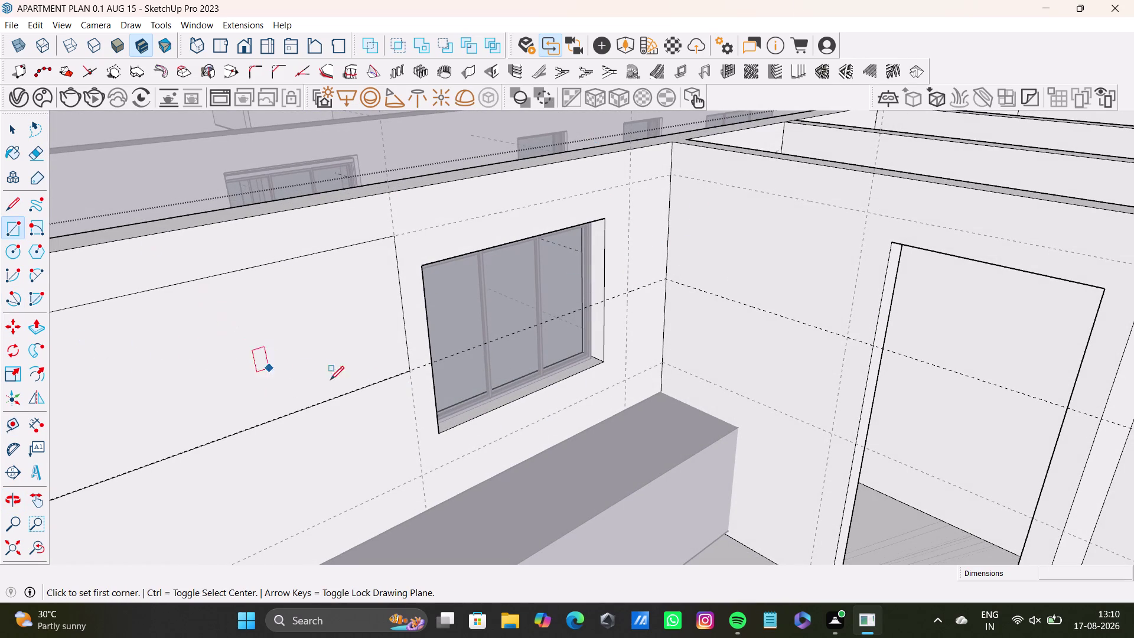
Draw a rectangle beside the window between the guides, redrawing it after undoing a misplaced one.
scroll(down, 3)
middle_drag(424, 411, 208, 449)
middle_drag(345, 356, 439, 382)
middle_drag(385, 413, 300, 419)
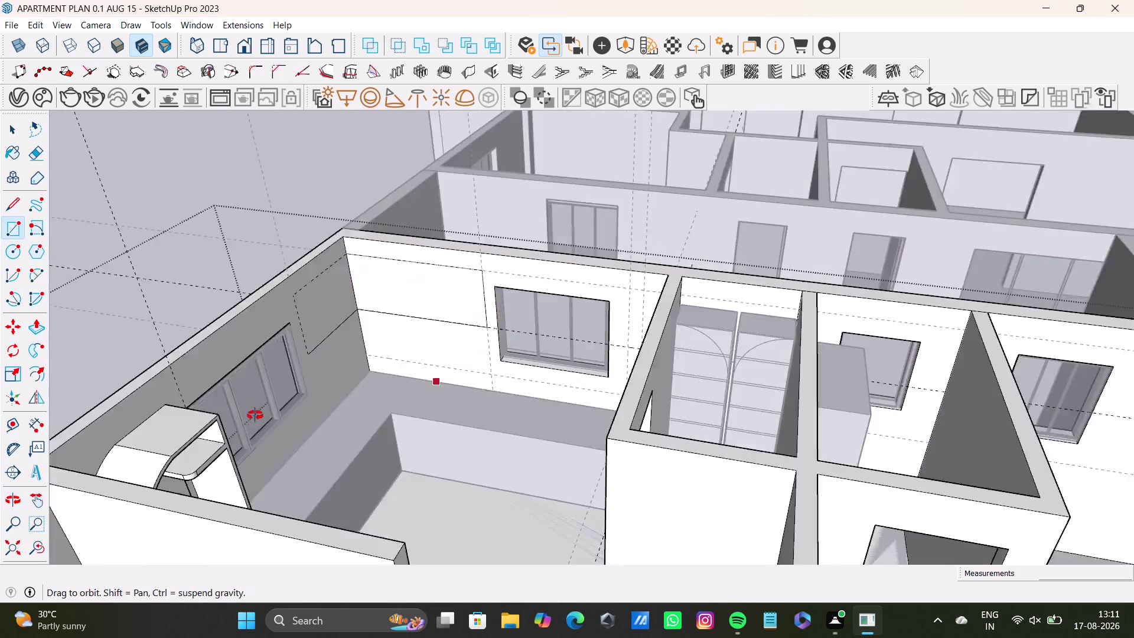
middle_drag(299, 419, 217, 402)
middle_drag(369, 334, 468, 398)
middle_drag(534, 429, 883, 464)
scroll(up, 3)
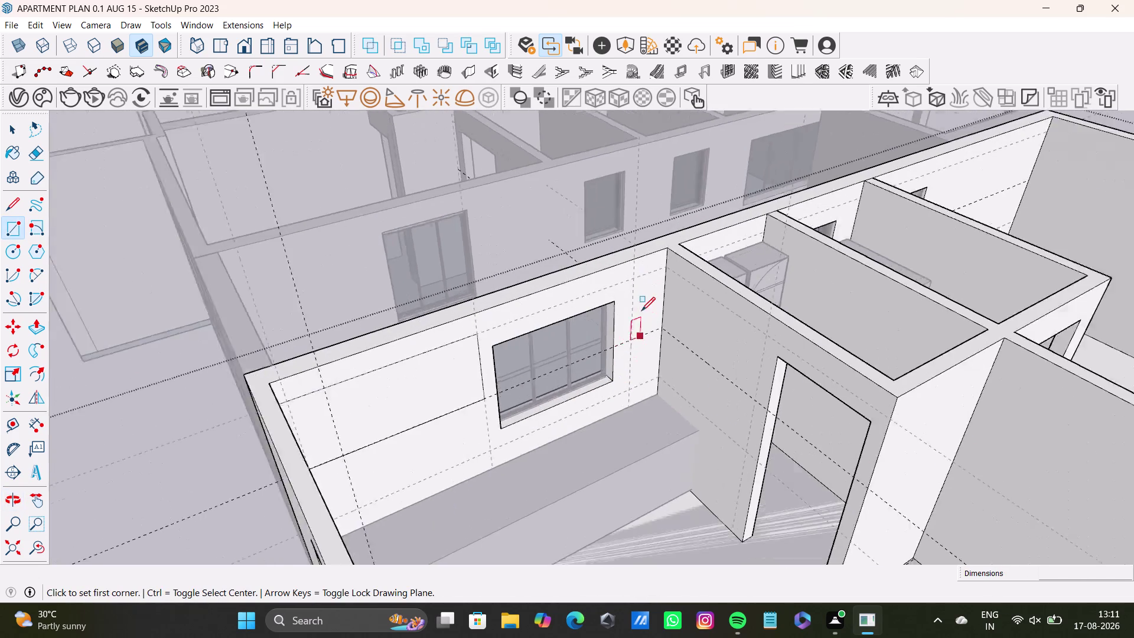
scroll(up, 3)
drag(625, 228, 624, 260)
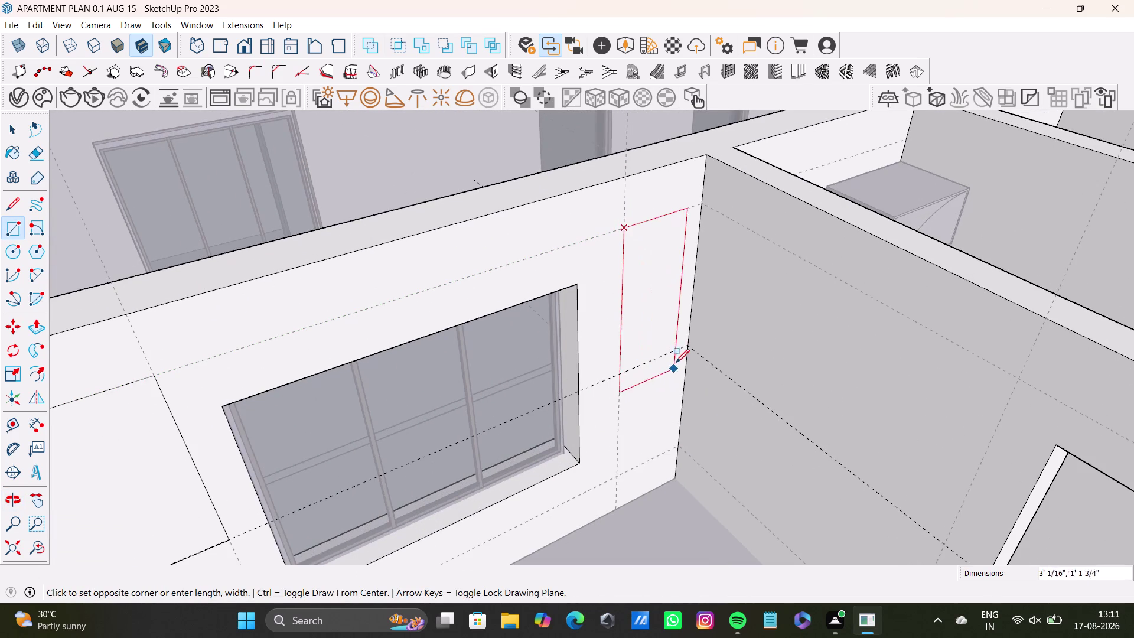
click(690, 348)
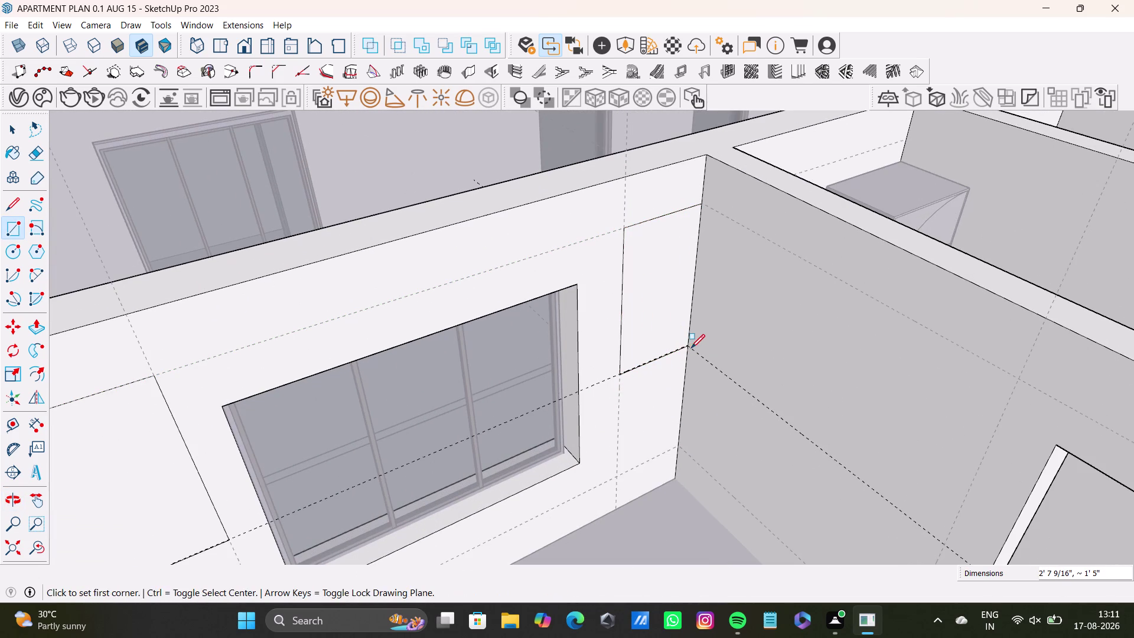
drag(725, 421, 832, 433)
key(ctrl+z)
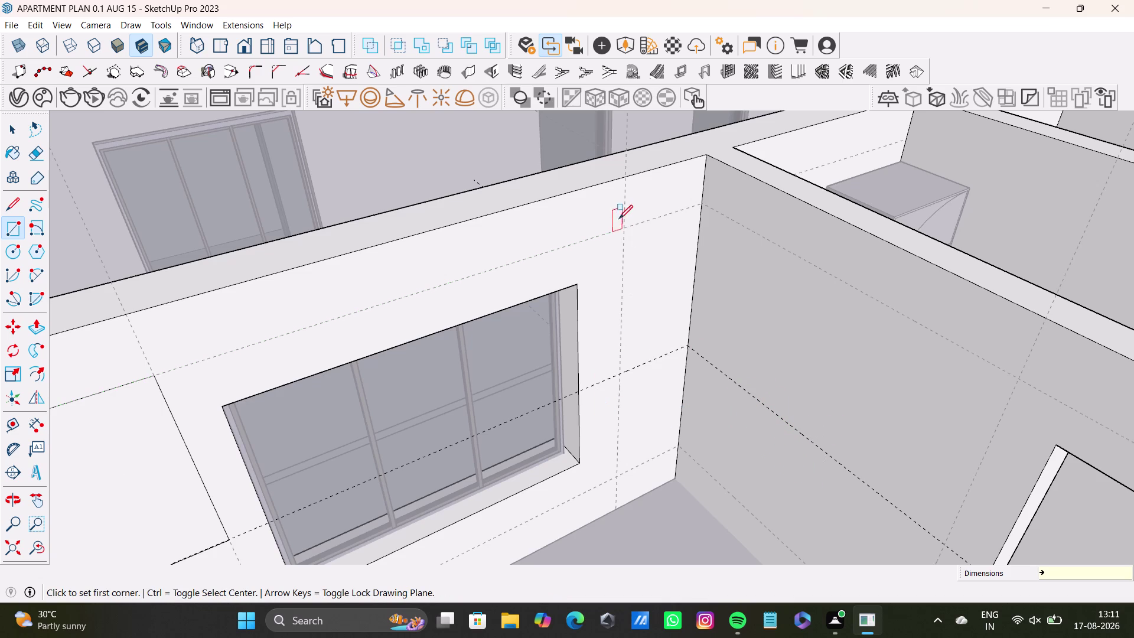
drag(625, 227, 635, 234)
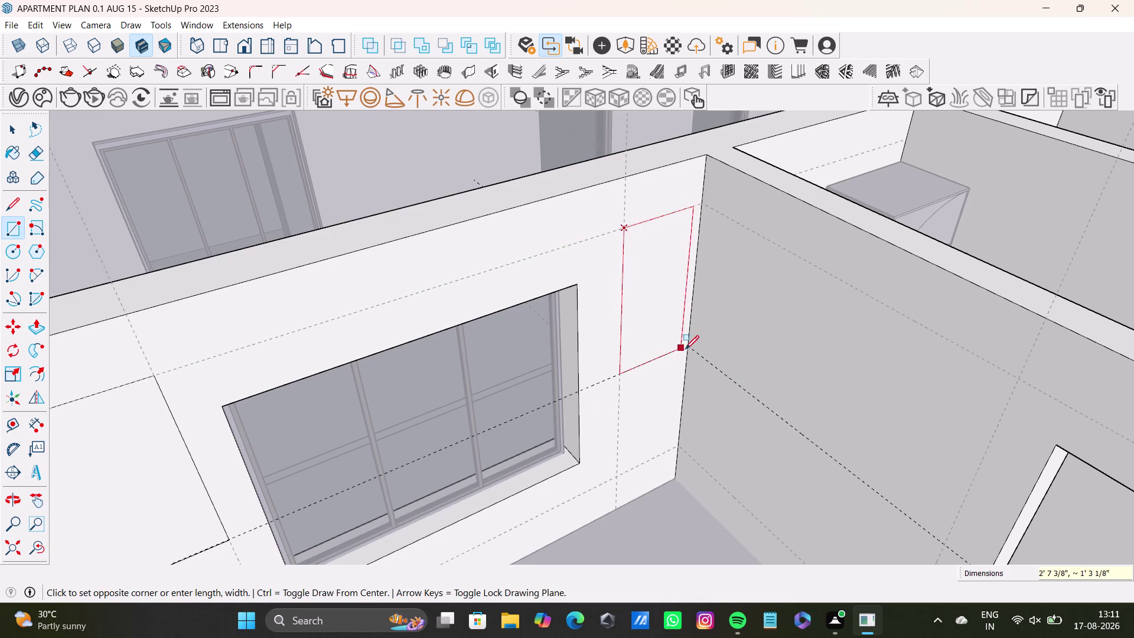
click(689, 343)
Draw a second rectangle on the adjoining wall, starting from its corner guide.
middle_drag(668, 418, 732, 397)
scroll(up, 3)
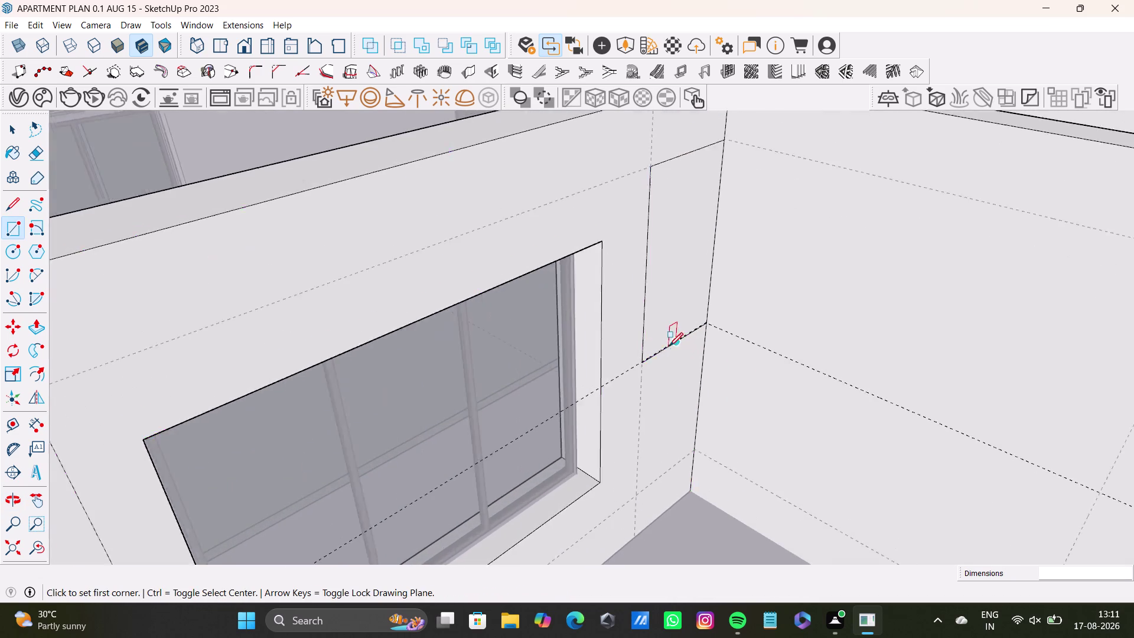
scroll(up, 3)
middle_drag(658, 346, 513, 374)
middle_drag(518, 395, 603, 378)
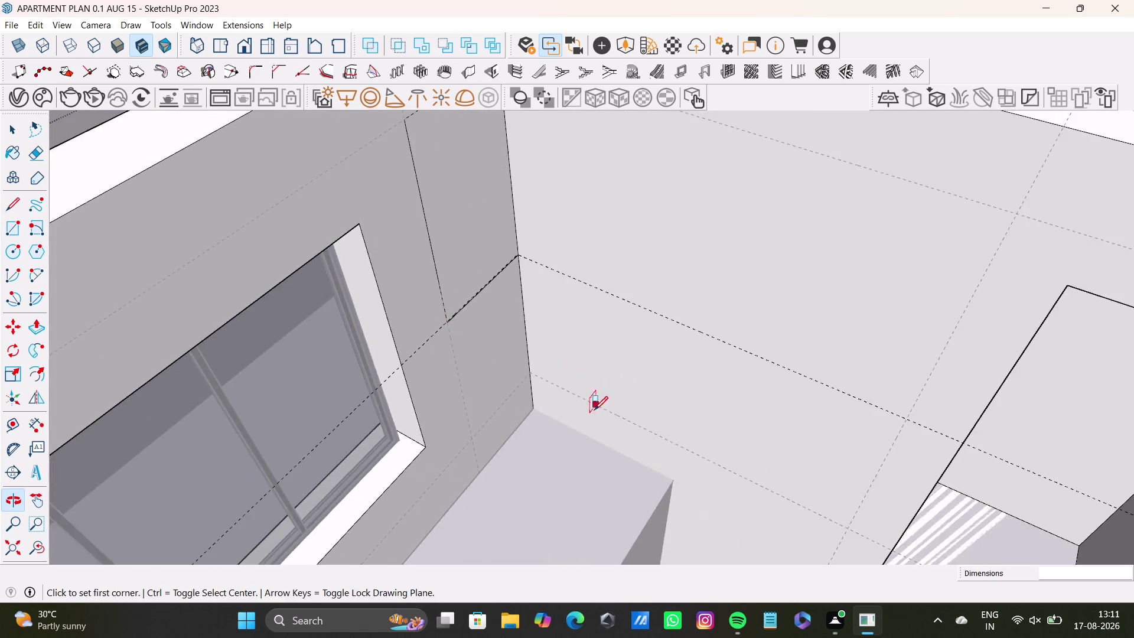
middle_drag(594, 410, 744, 423)
middle_drag(639, 279, 512, 358)
middle_drag(569, 389, 473, 425)
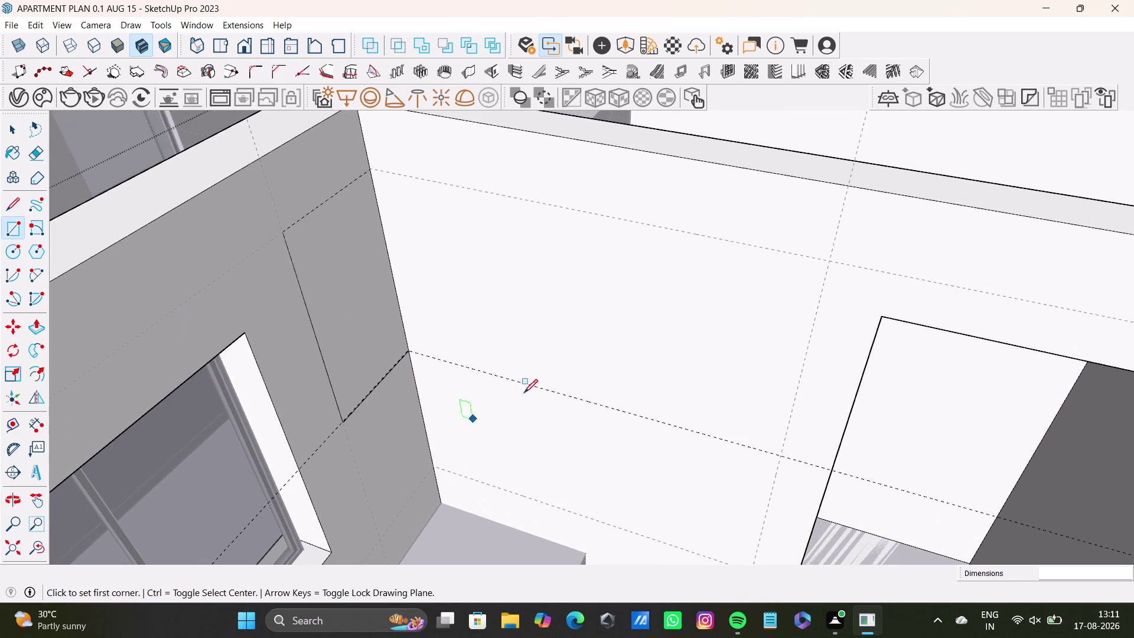
drag(372, 170, 402, 186)
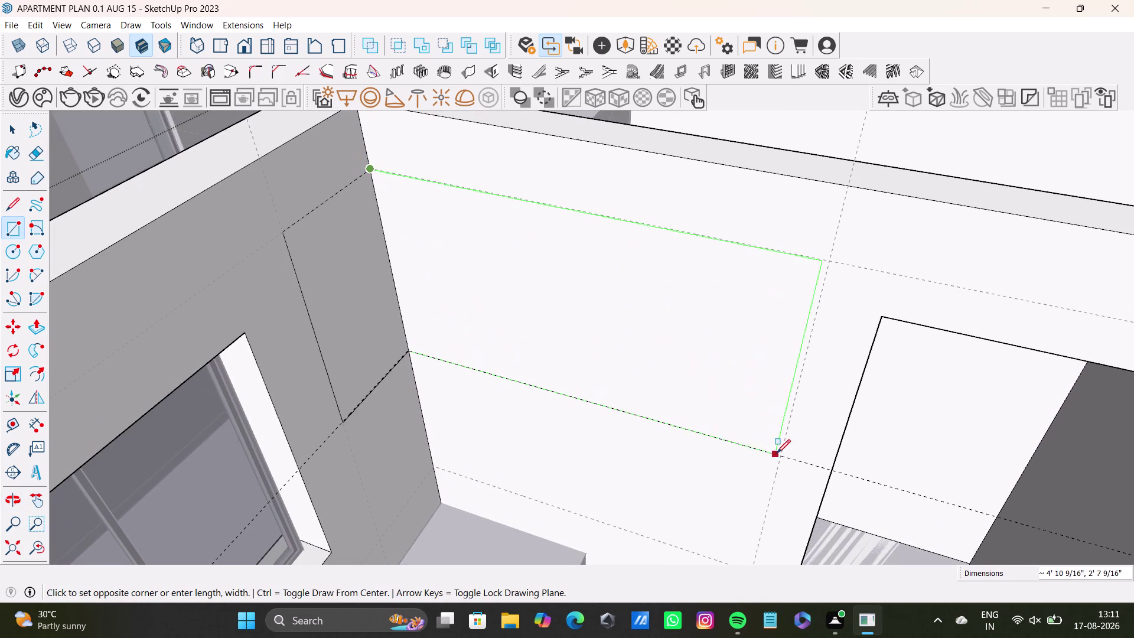
click(780, 454)
key(space)
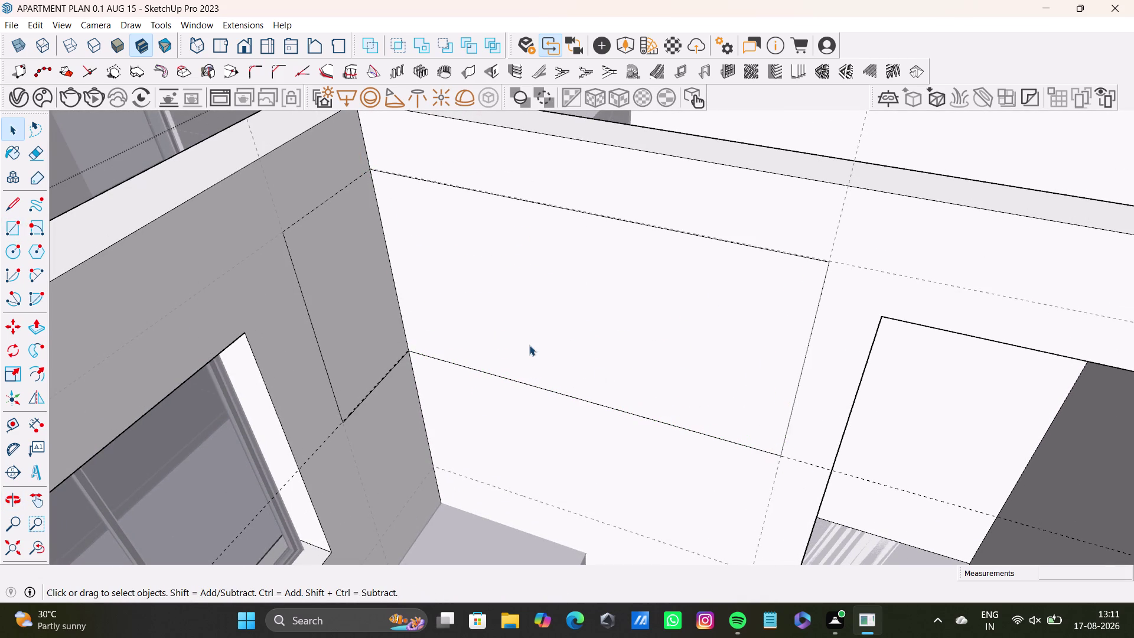
middle_drag(634, 376, 500, 387)
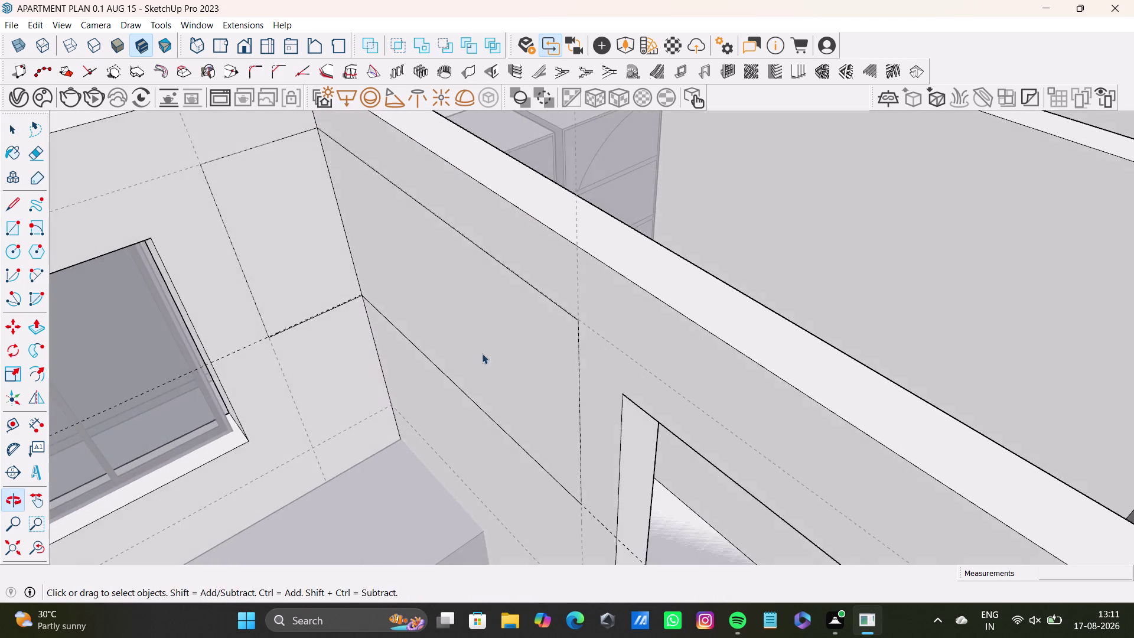
Zoom in on the wall corner and delete the edge along the corner guide.
middle_drag(484, 347, 658, 400)
scroll(up, 3)
scroll(up, 3)
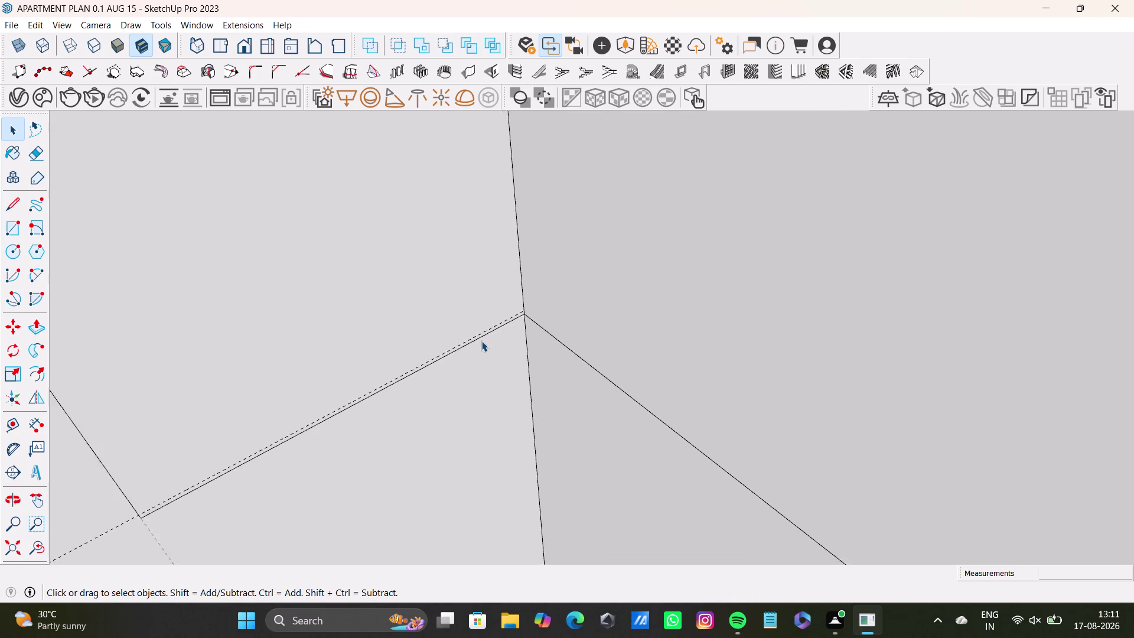
scroll(up, 3)
click(505, 325)
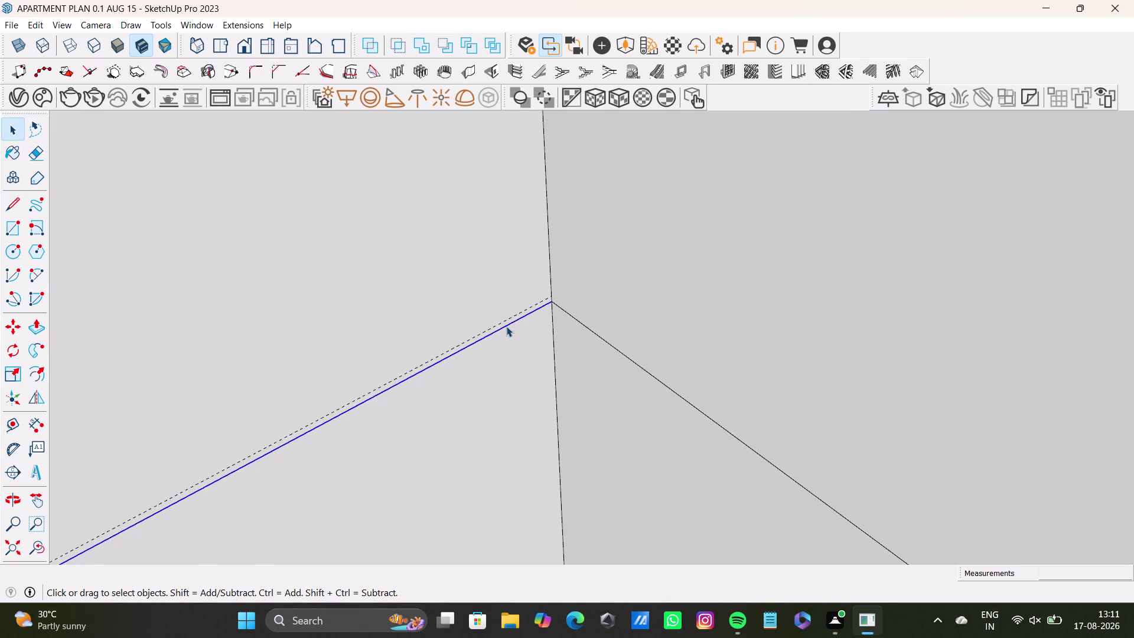
key(Delete)
Draw a new line from the wall corner to the guide endpoint.
scroll(down, 3)
middle_drag(513, 351, 530, 334)
middle_drag(586, 364, 592, 356)
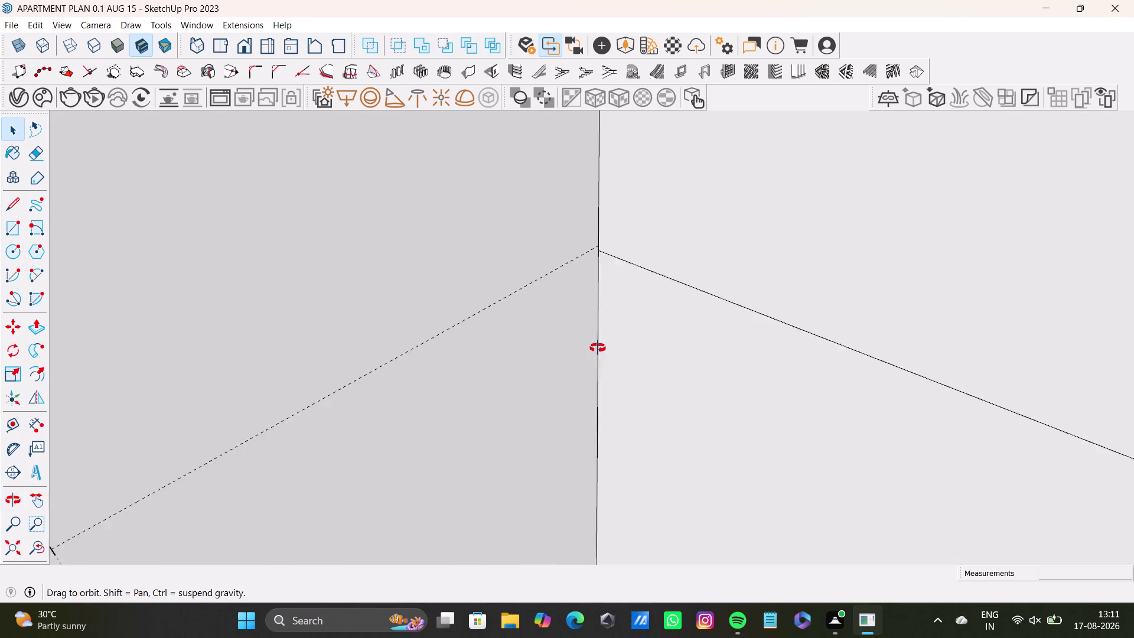
middle_drag(592, 355, 570, 418)
scroll(up, 3)
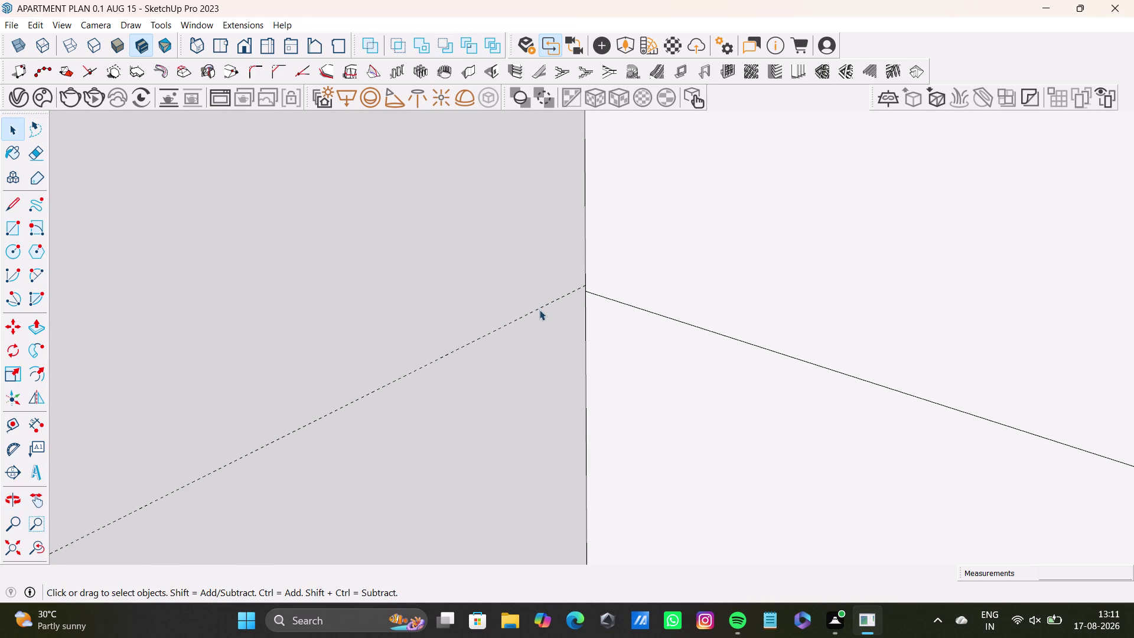
scroll(down, 3)
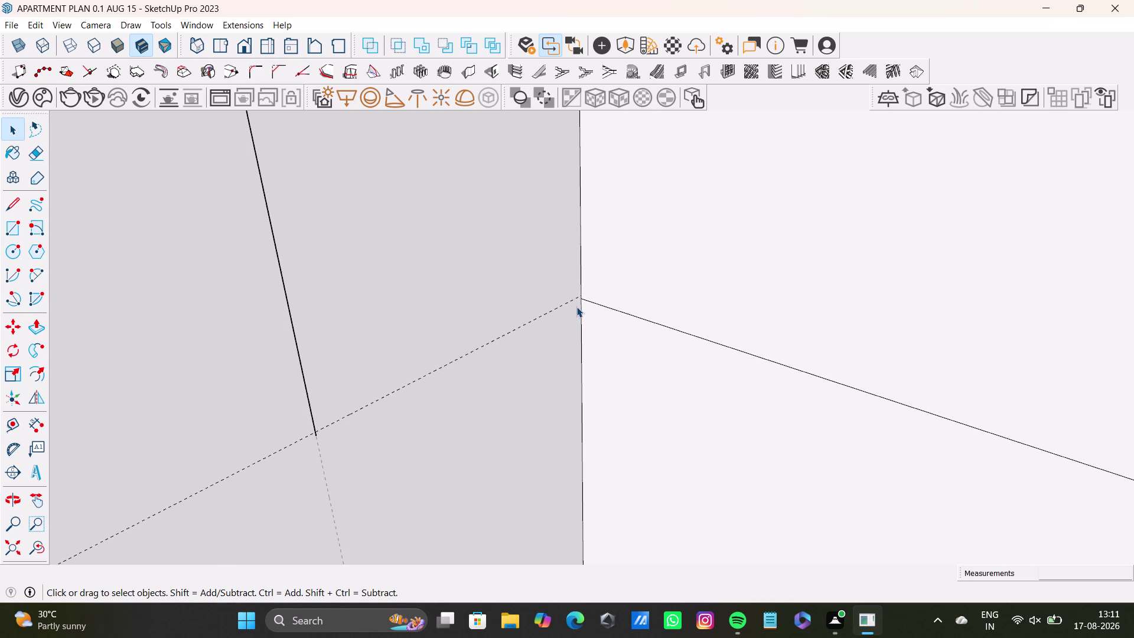
middle_drag(576, 306, 571, 267)
drag(8, 199, 20, 199)
scroll(up, 3)
click(574, 254)
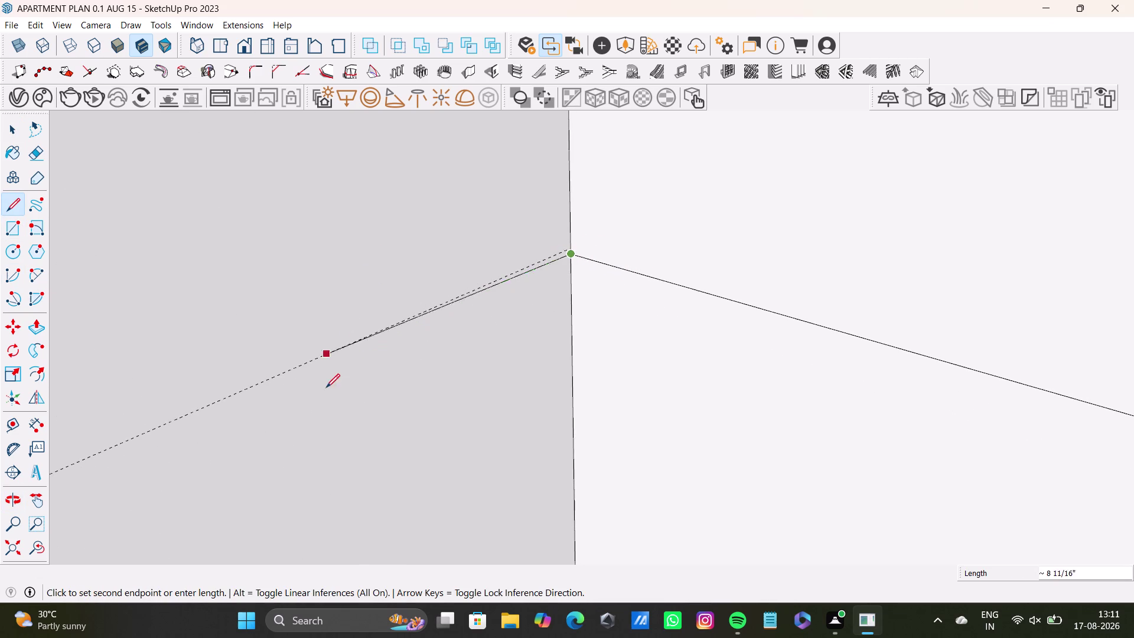
scroll(down, 3)
middle_drag(226, 389, 451, 325)
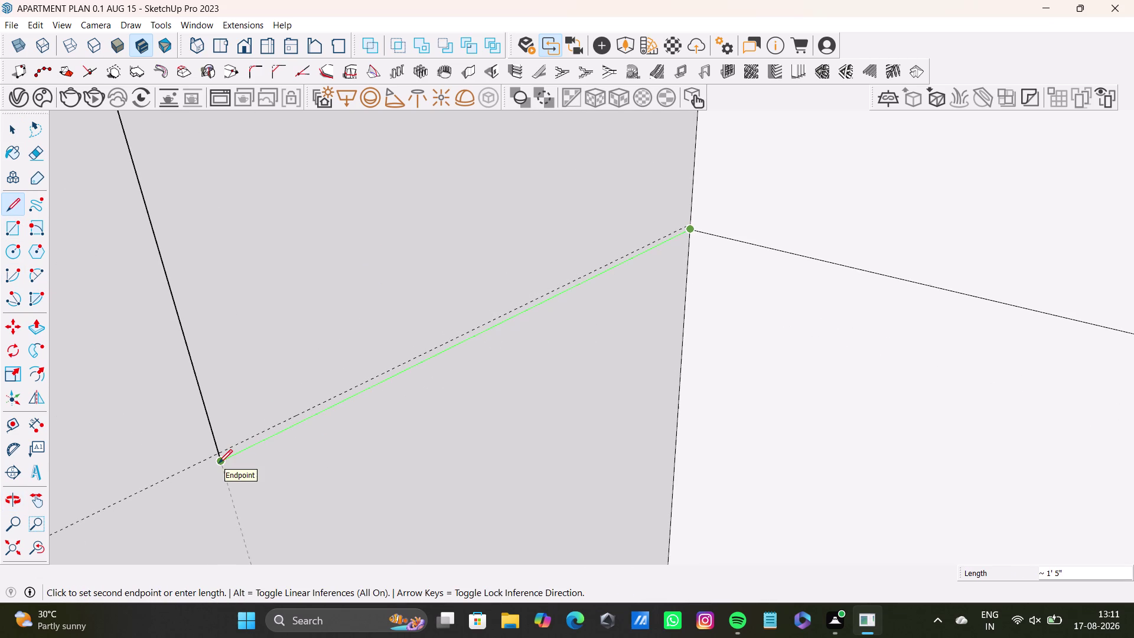
click(218, 463)
key(space)
Orbit back out to view the whole room.
scroll(down, 3)
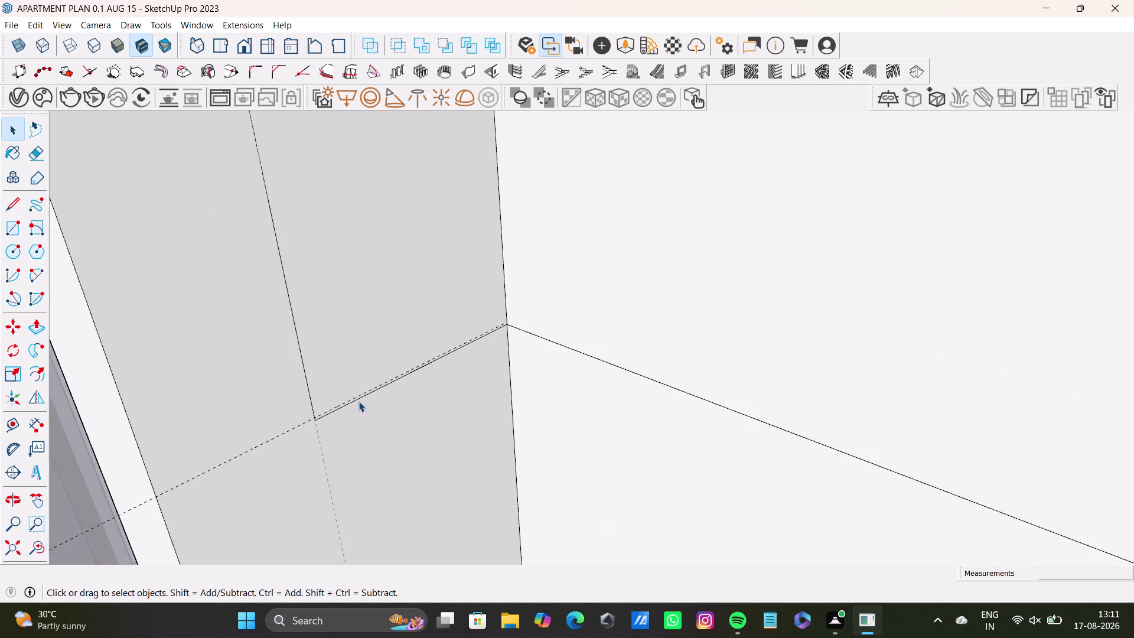
scroll(down, 3)
middle_drag(366, 398, 368, 372)
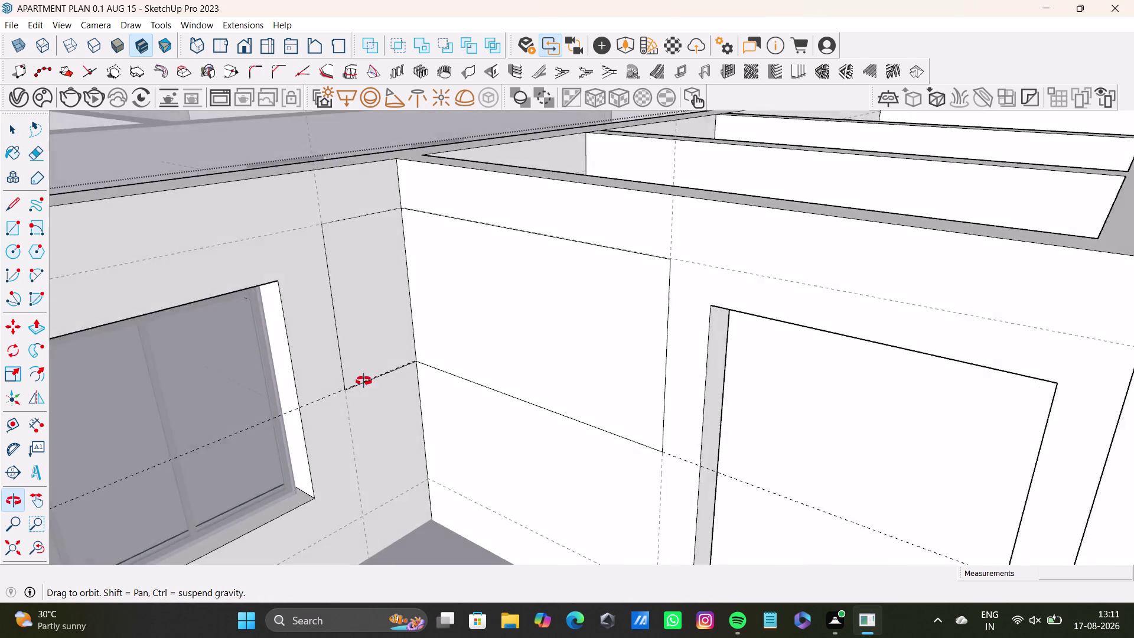
middle_drag(368, 372, 362, 410)
key(space)
scroll(down, 3)
middle_drag(310, 312, 620, 316)
middle_drag(727, 398, 354, 420)
middle_drag(353, 340, 670, 427)
middle_drag(657, 440, 521, 462)
middle_drag(517, 432, 591, 384)
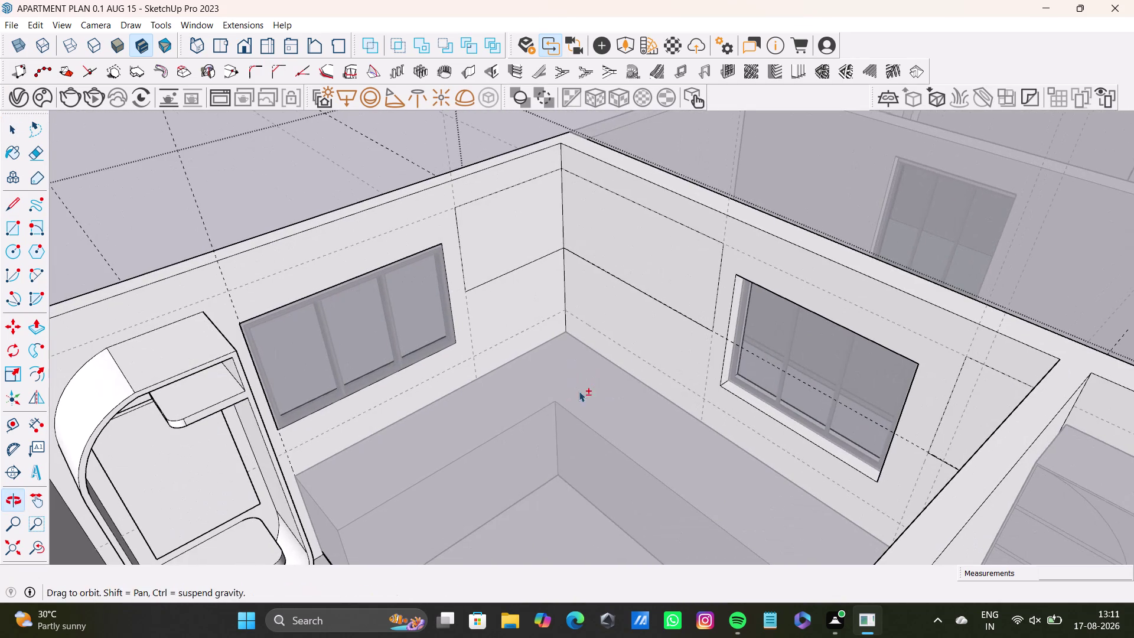
Try an offset inset on the panel beside the window, then undo it.
click(522, 238)
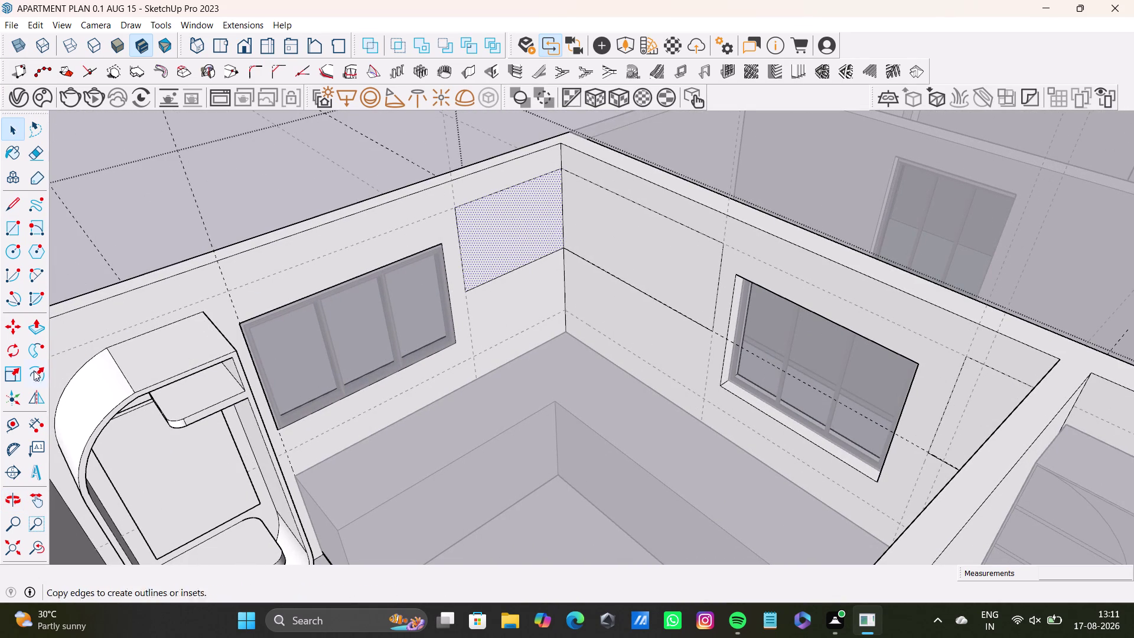
drag(31, 374, 40, 373)
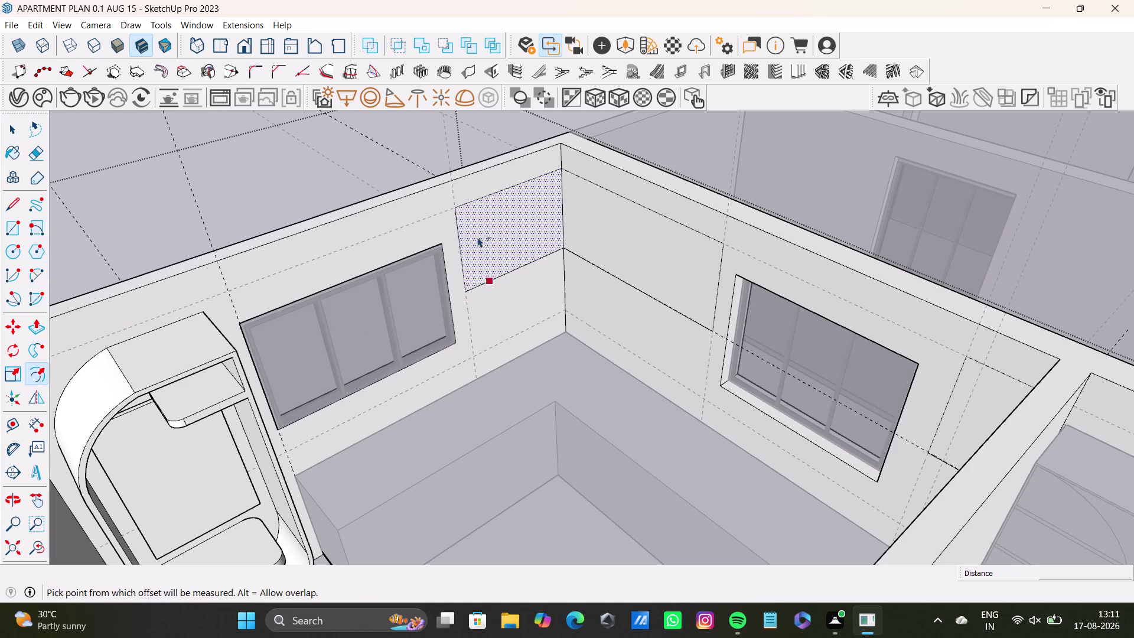
click(502, 237)
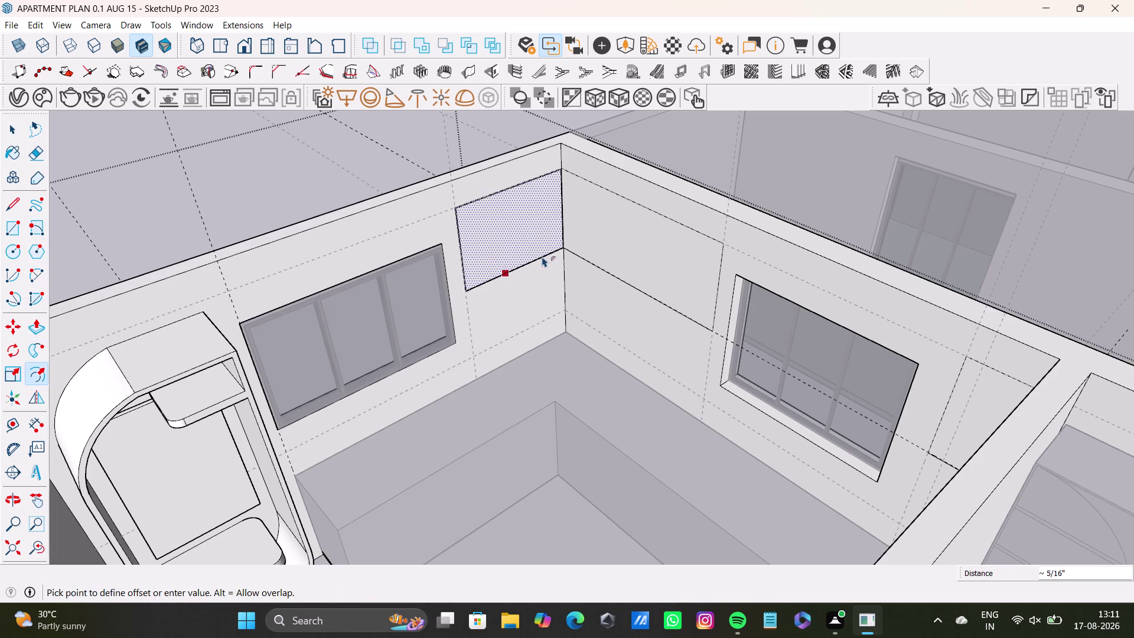
key(space)
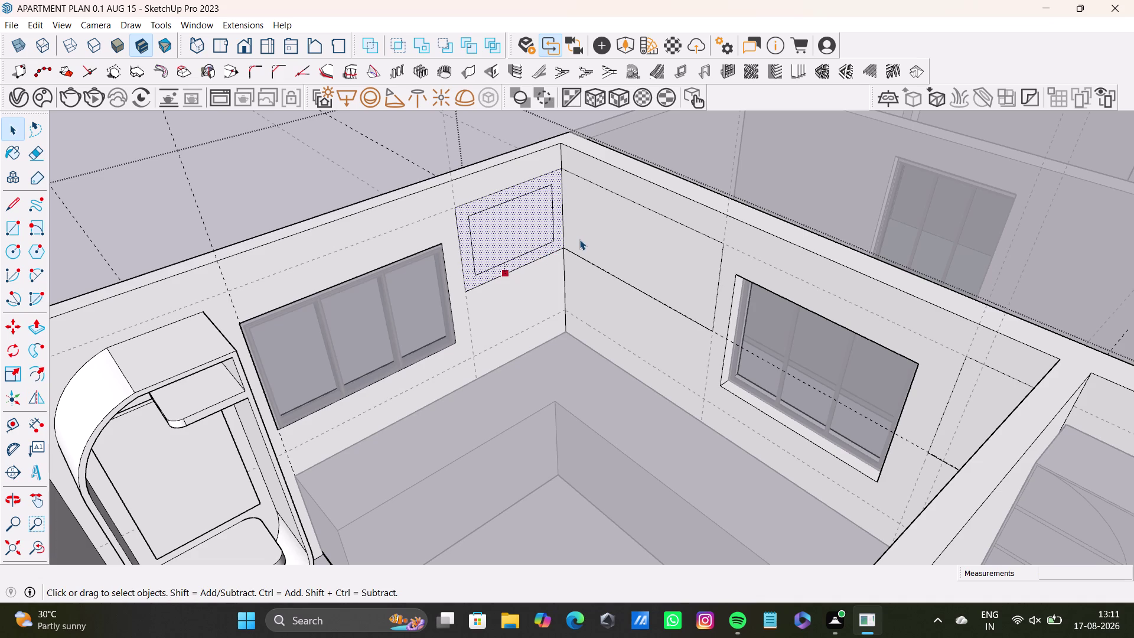
key(ctrl+z)
click(541, 216)
Select the upper panels on the adjoining wall and beside the window for insetting.
click(603, 223)
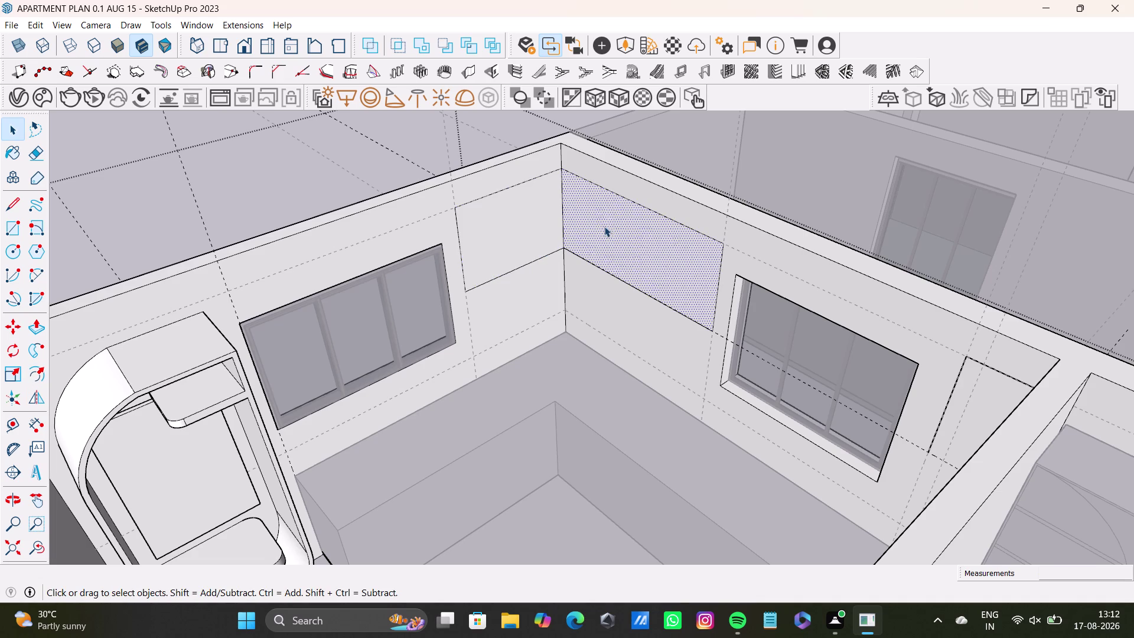
click(538, 226)
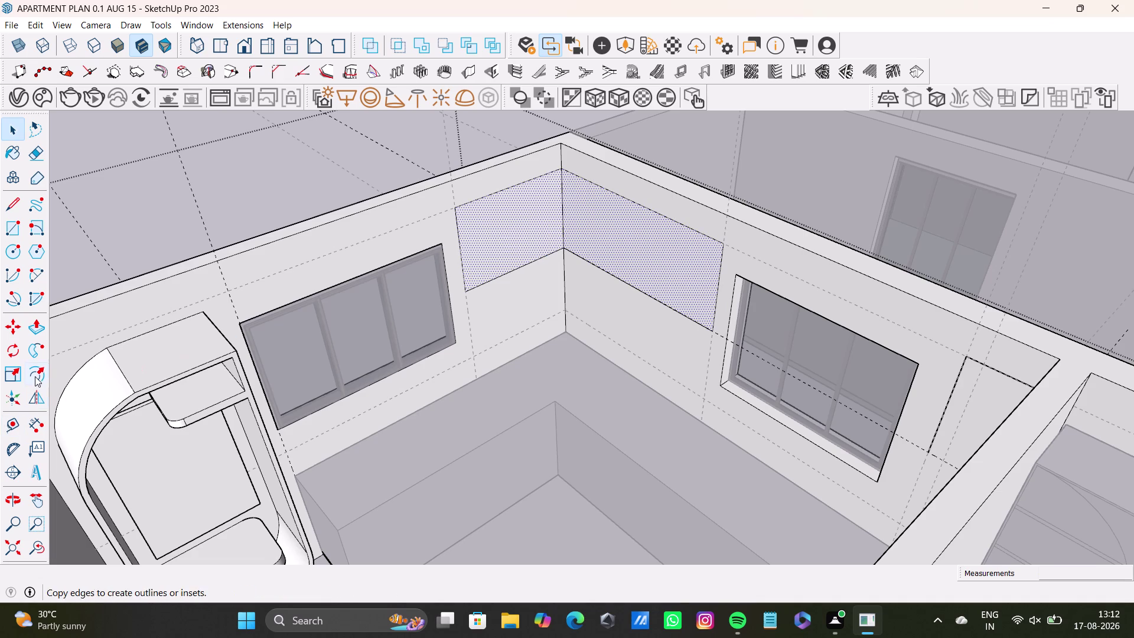
click(35, 377)
click(516, 237)
middle_drag(549, 280, 640, 229)
scroll(up, 3)
middle_drag(499, 240, 478, 208)
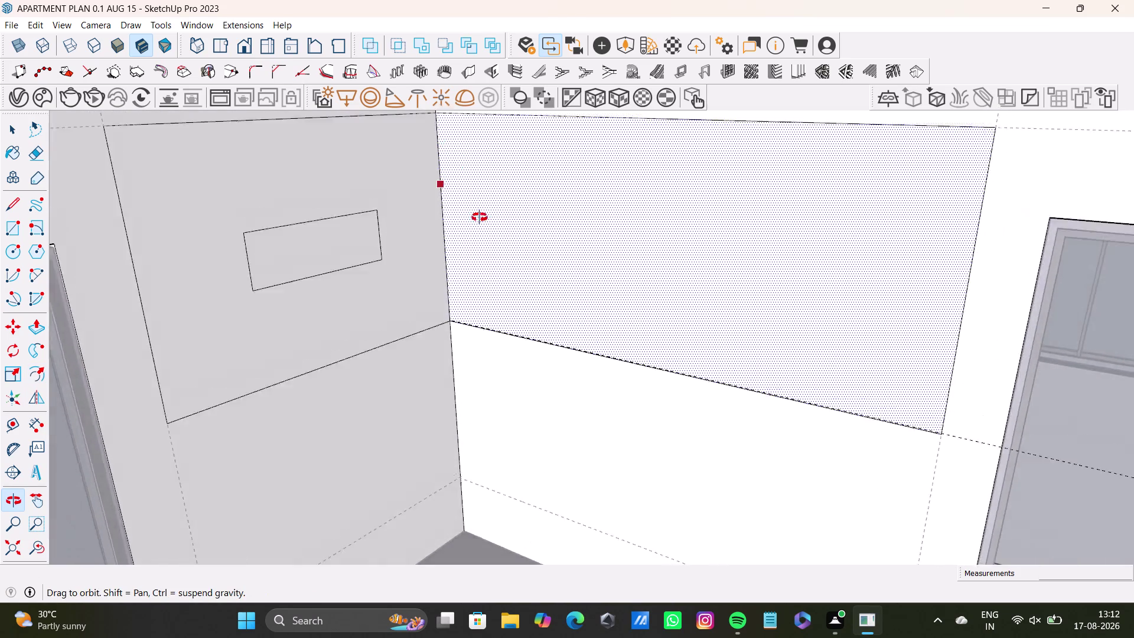
middle_drag(479, 208, 492, 270)
middle_drag(490, 277, 451, 273)
Inset the left wall rectangle and pull a 2-inch guide from its left edge.
key(ctrl+z)
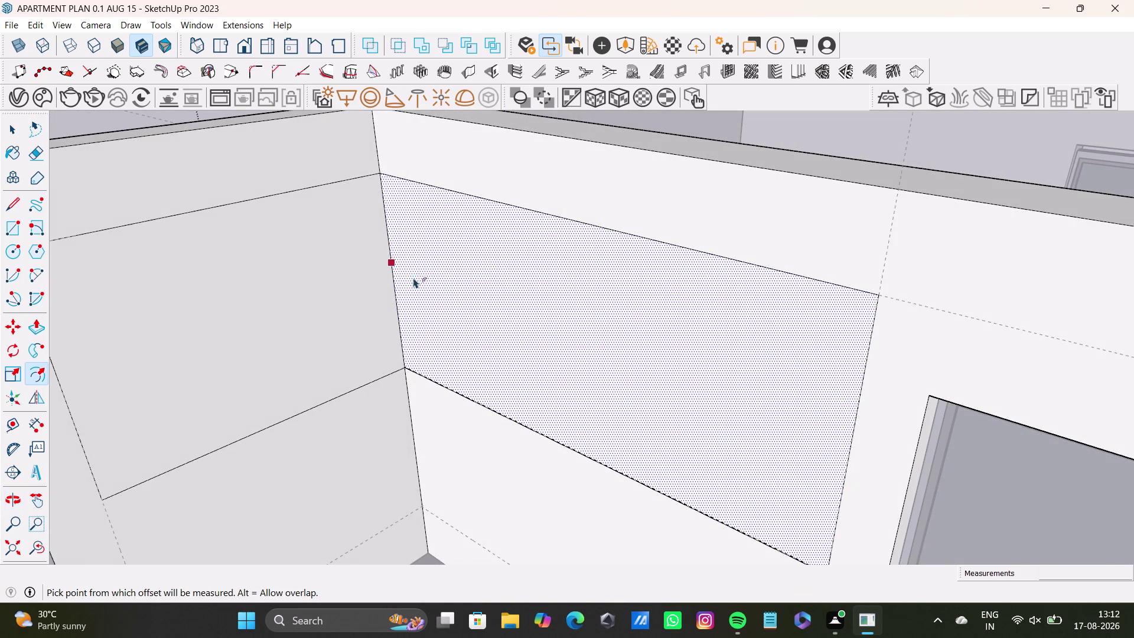
scroll(down, 3)
middle_drag(408, 286, 544, 265)
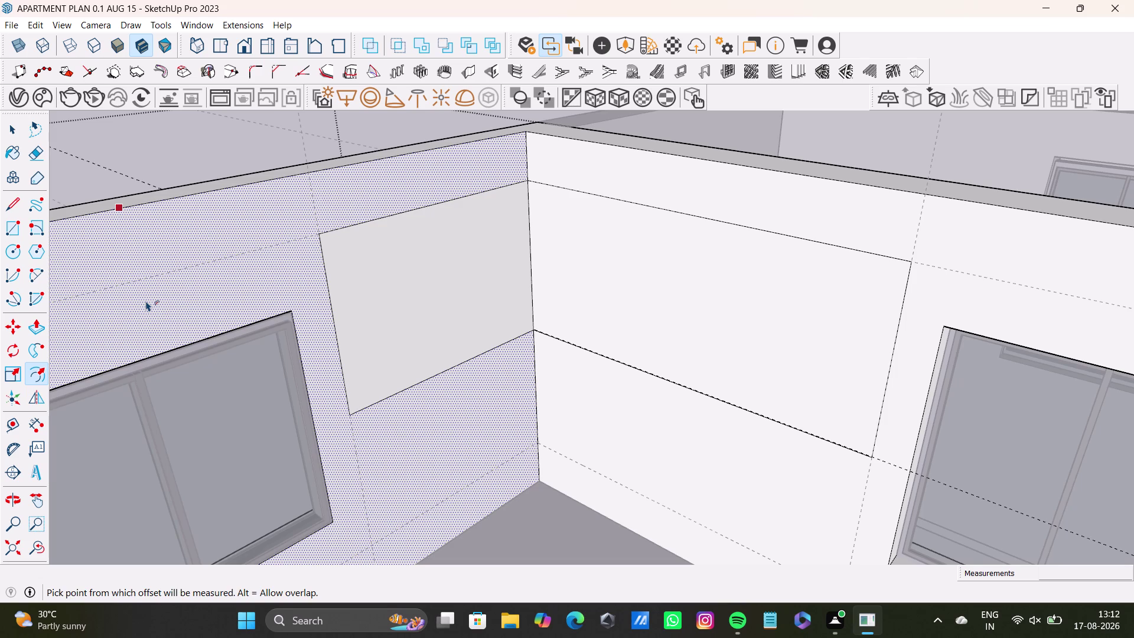
click(12, 427)
drag(345, 385, 350, 385)
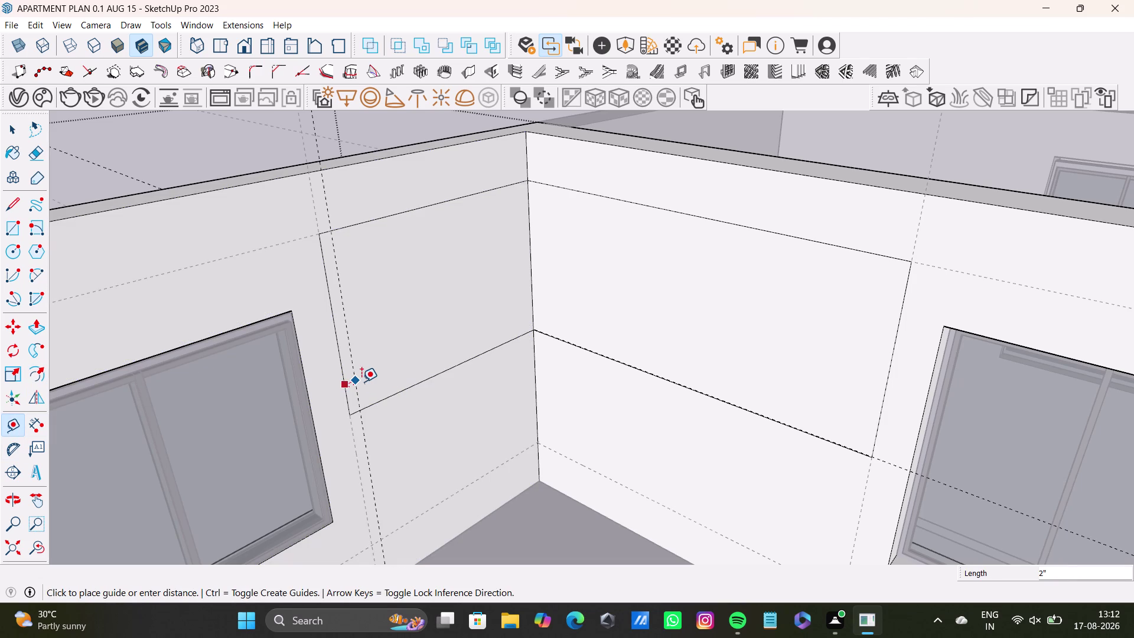
Place the 2-inch guide beside the inset, plus guides 2 inches below both walls' top edges.
click(361, 382)
click(370, 221)
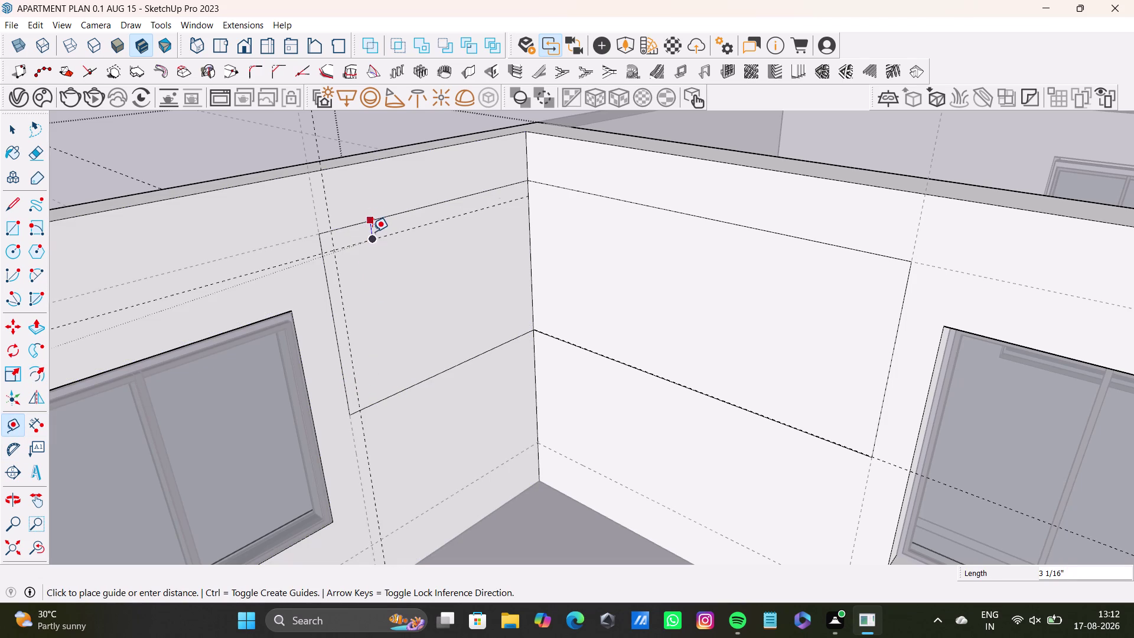
middle_drag(385, 264, 331, 245)
scroll(up, 3)
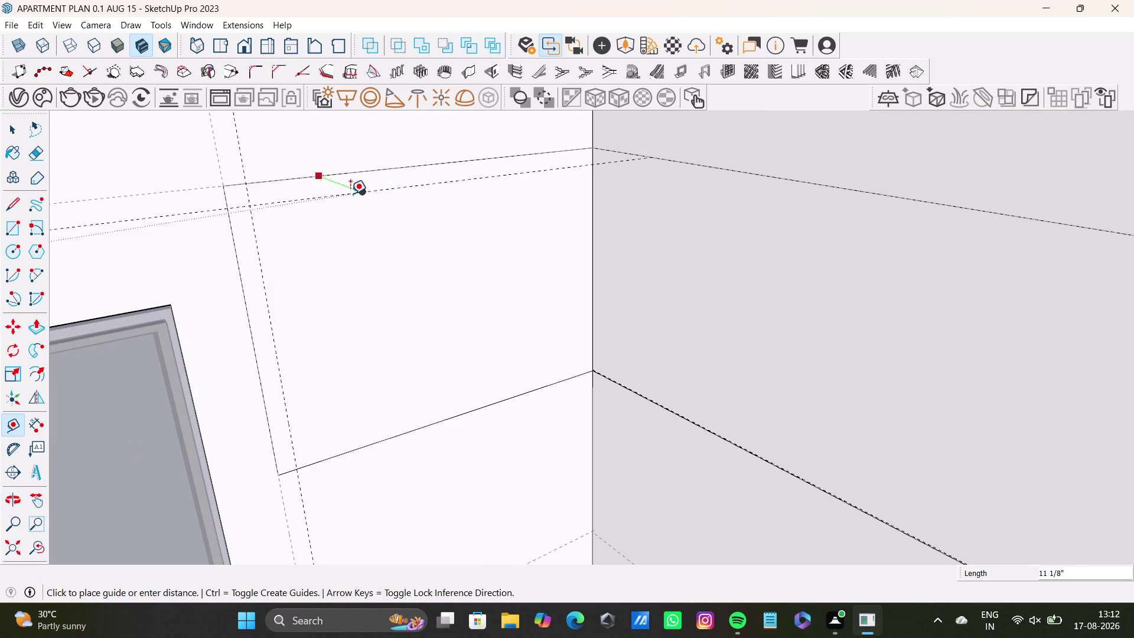
click(304, 193)
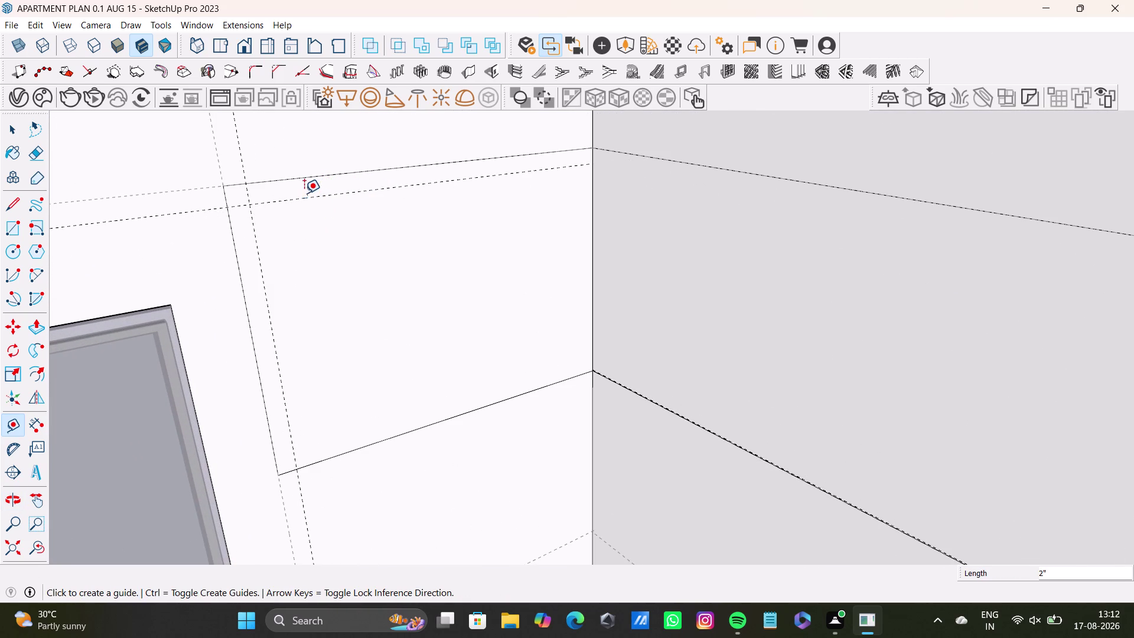
click(674, 159)
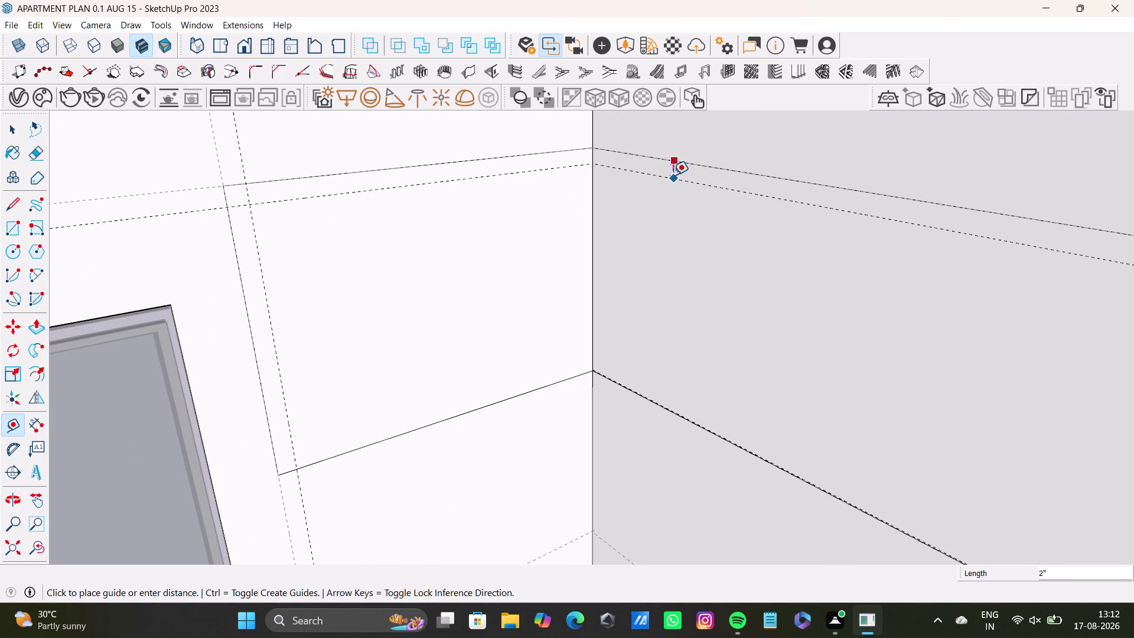
click(673, 175)
Add 2-inch guides above the bottom edges of the inset and the right-wall rectangle.
middle_drag(672, 302, 784, 313)
scroll(down, 3)
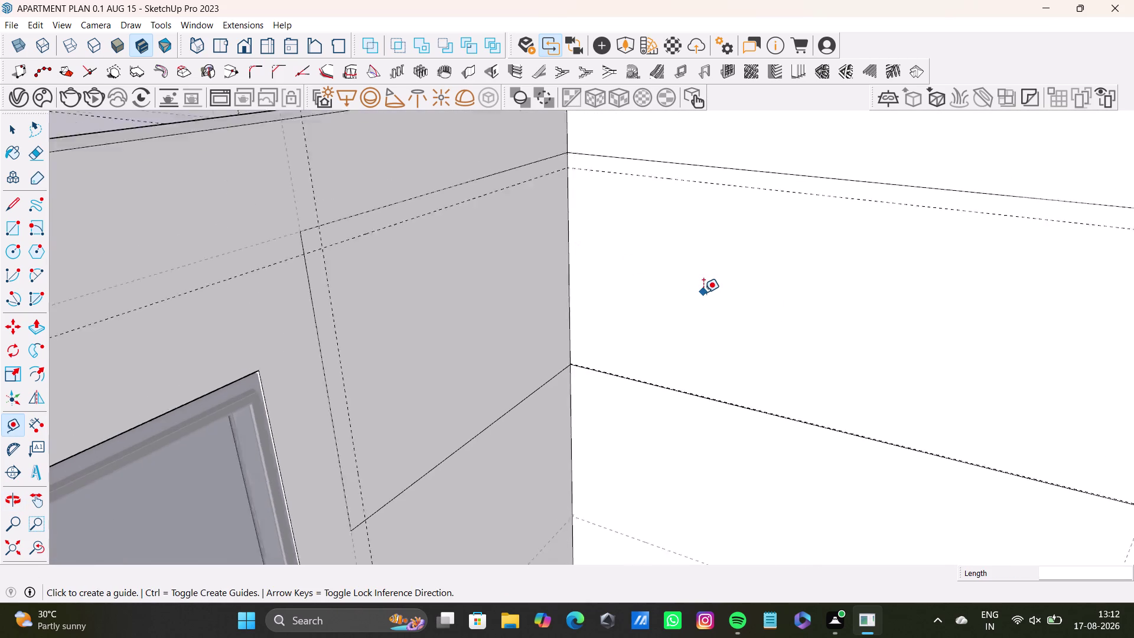
scroll(down, 3)
middle_drag(703, 292, 633, 277)
scroll(up, 3)
middle_drag(490, 352, 469, 306)
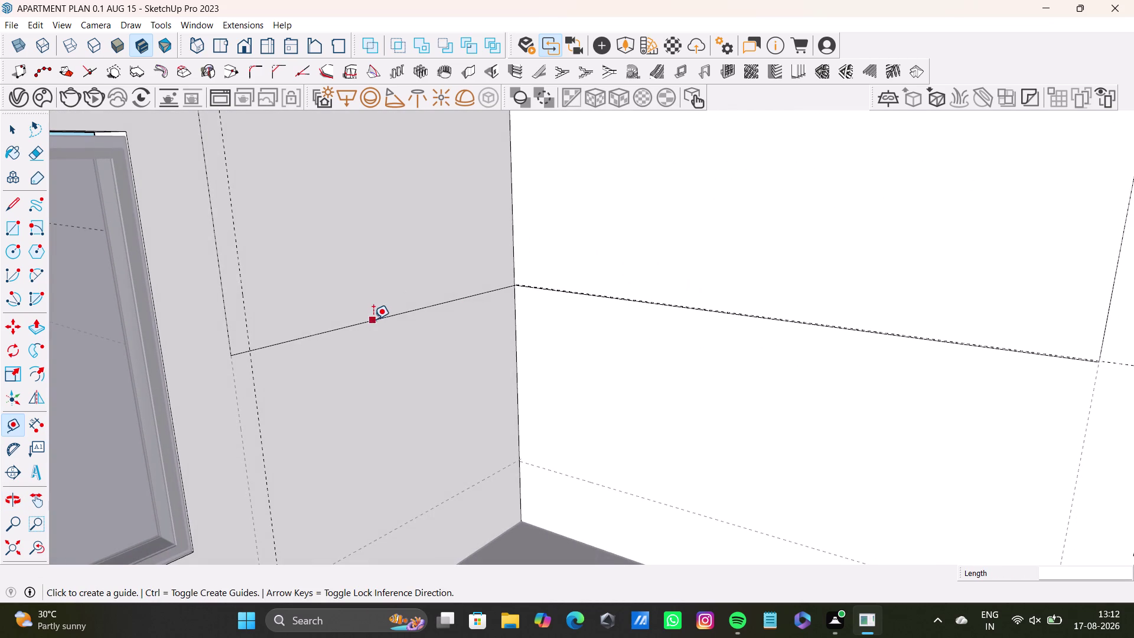
drag(374, 319, 370, 303)
click(368, 297)
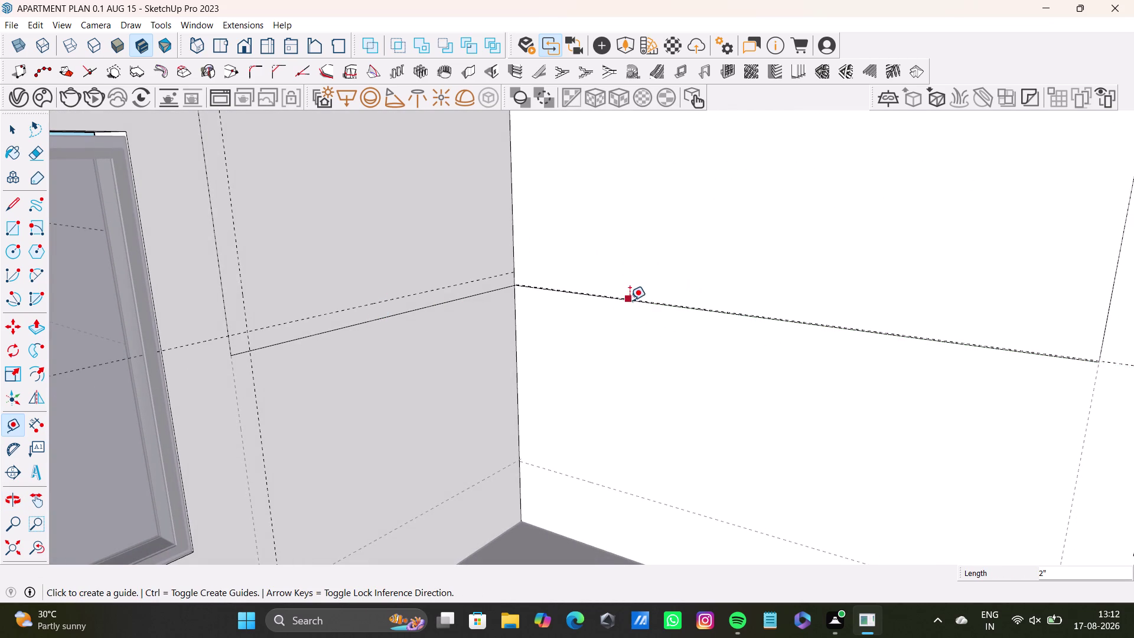
click(630, 300)
click(637, 286)
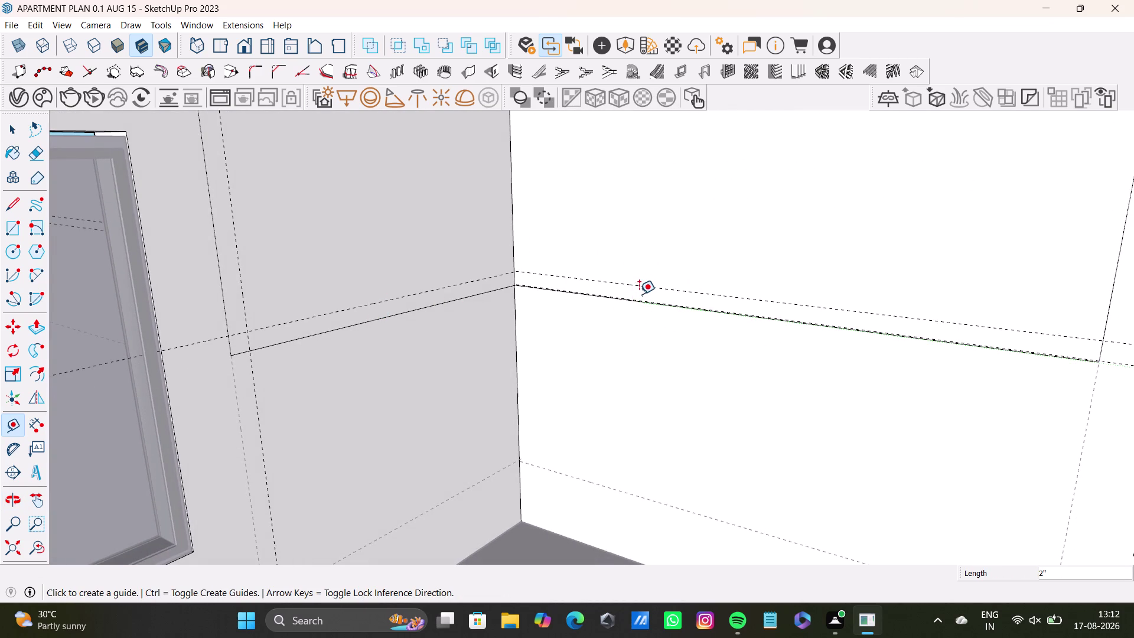
key(ctrl+z)
click(639, 300)
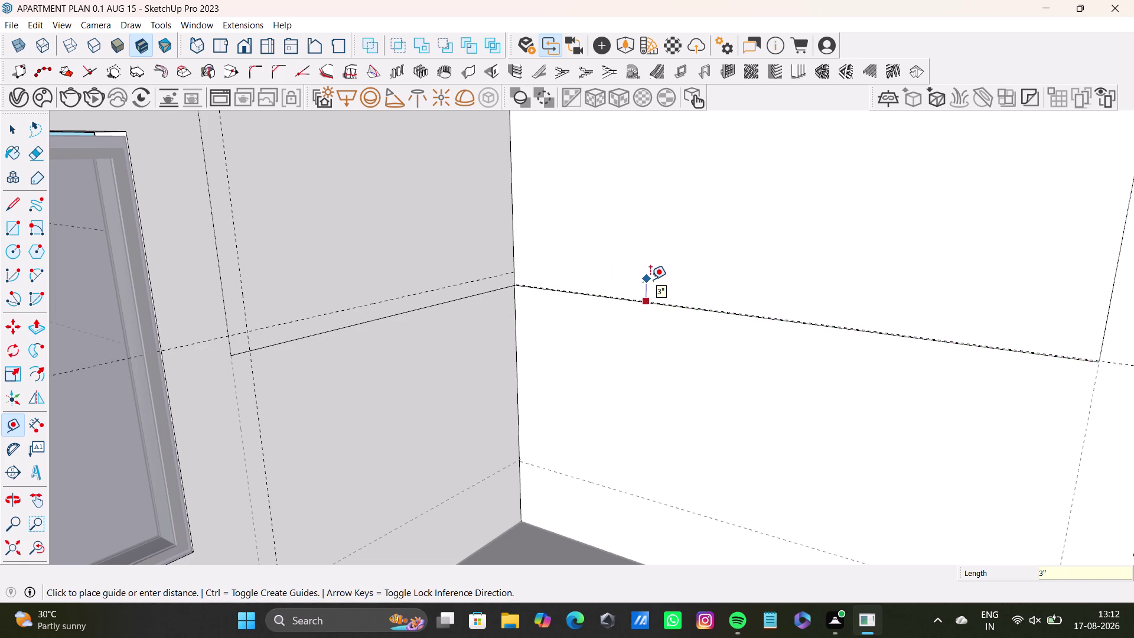
key(space)
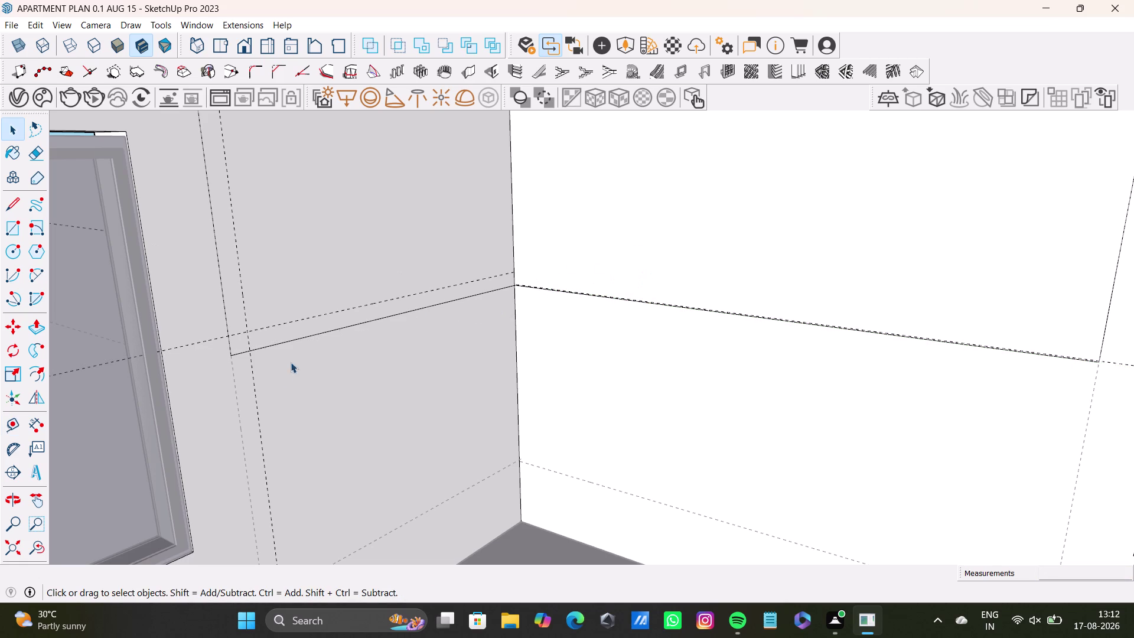
Place a guide 2 inches above the right rectangle's bottom edge.
scroll(down, 3)
middle_drag(481, 369, 483, 483)
middle_drag(630, 400, 636, 324)
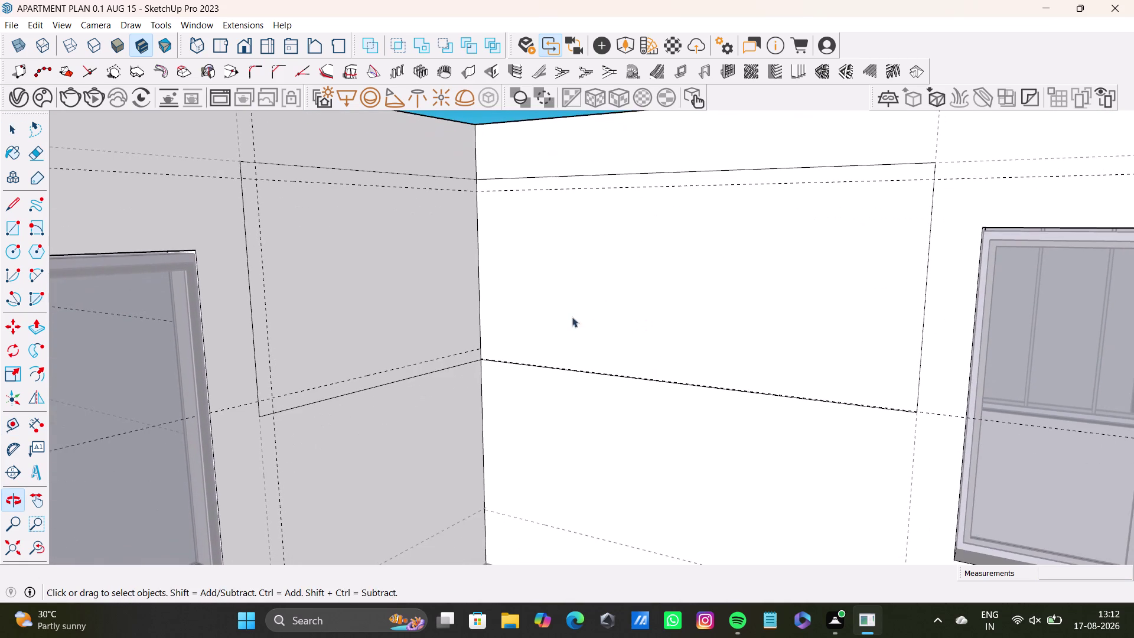
click(17, 424)
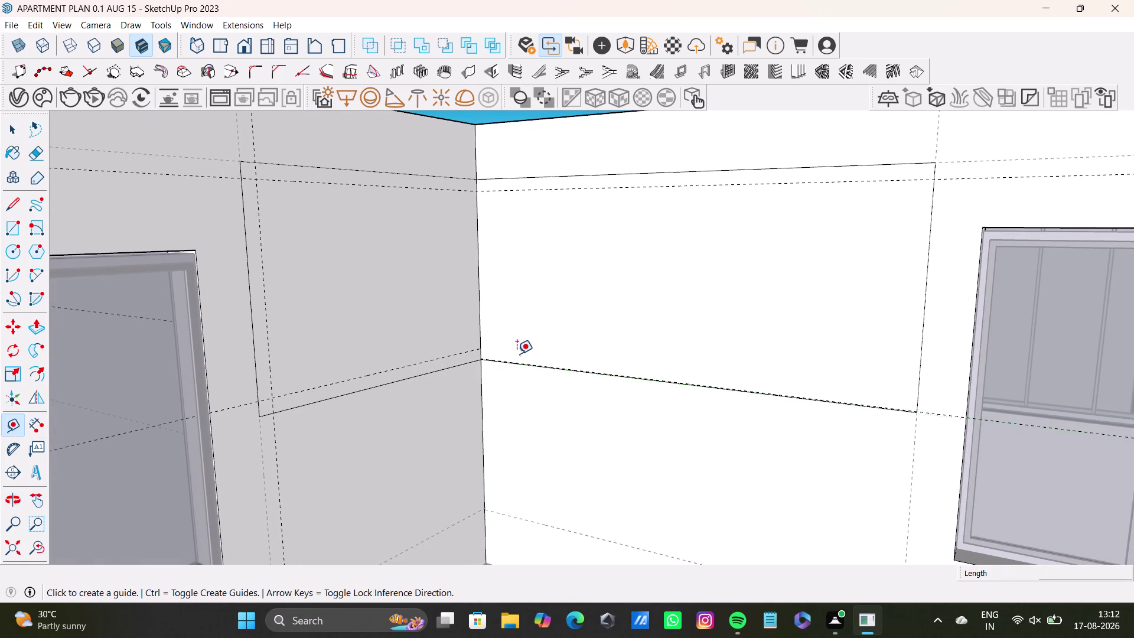
scroll(up, 3)
click(517, 371)
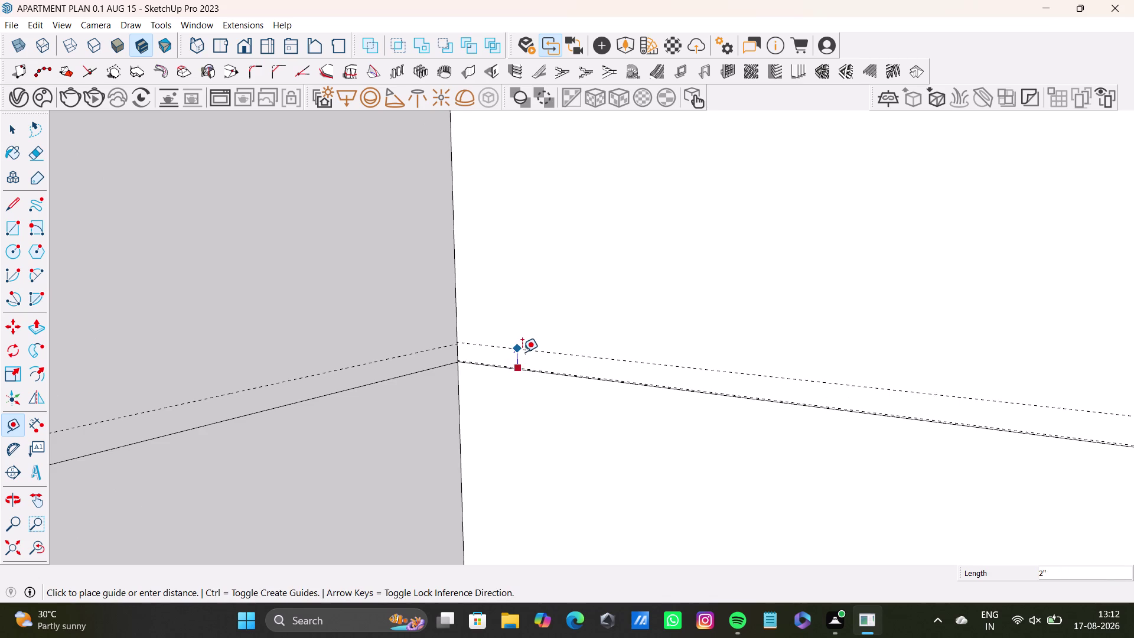
scroll(up, 3)
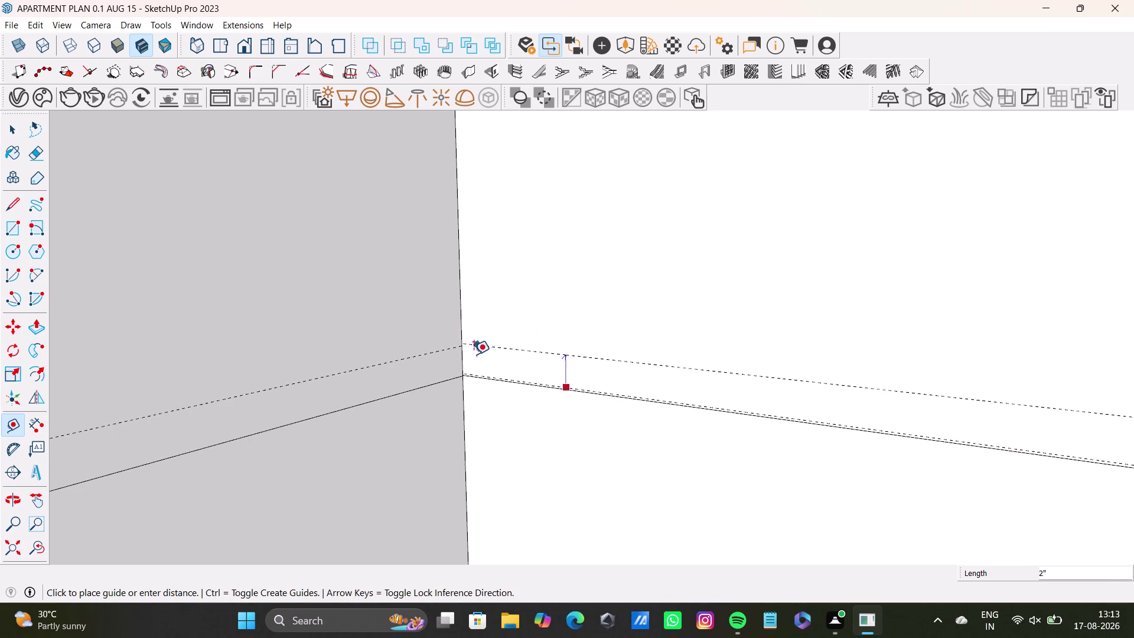
scroll(up, 3)
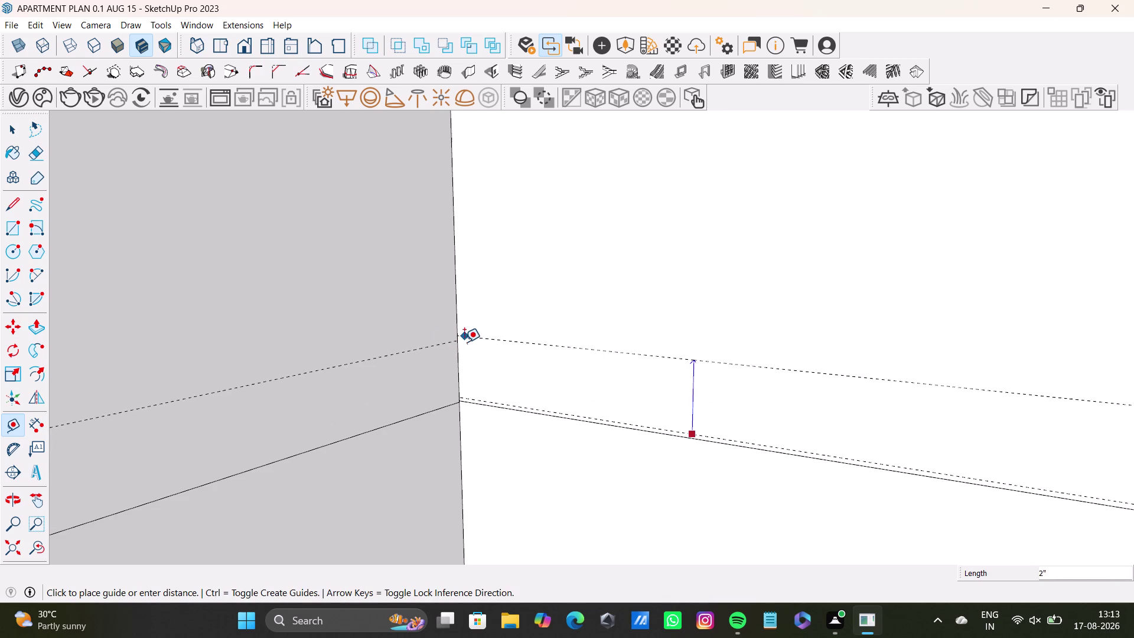
click(457, 341)
scroll(down, 3)
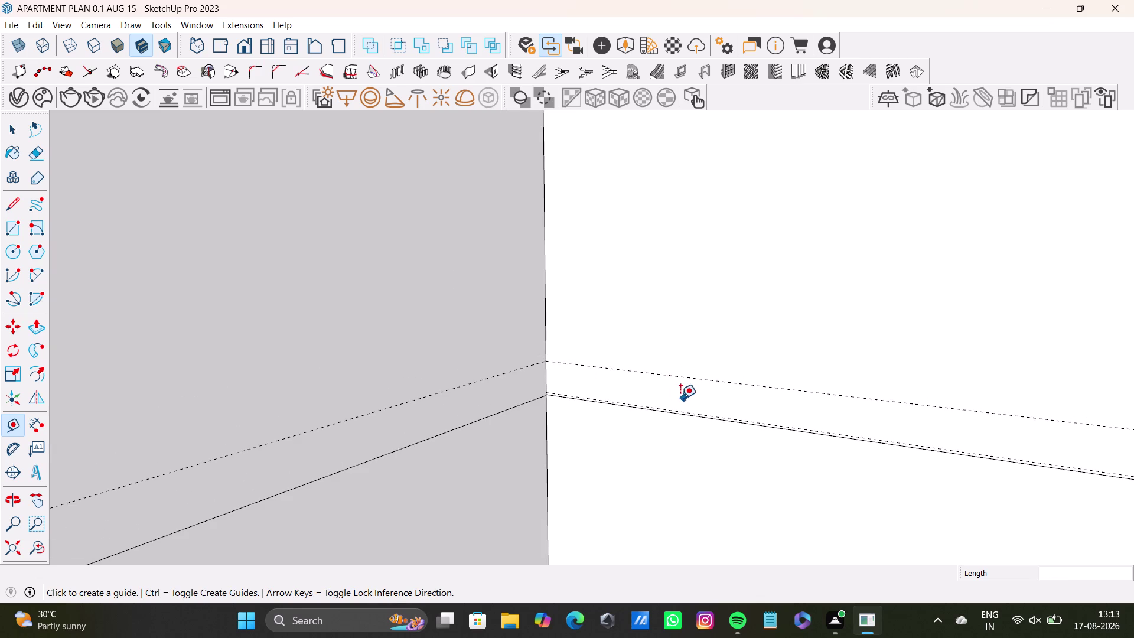
key(space)
Orbit to inspect the new guide, then bring the right wall rectangle back into view.
middle_drag(692, 401, 668, 494)
scroll(up, 3)
middle_drag(569, 322, 538, 387)
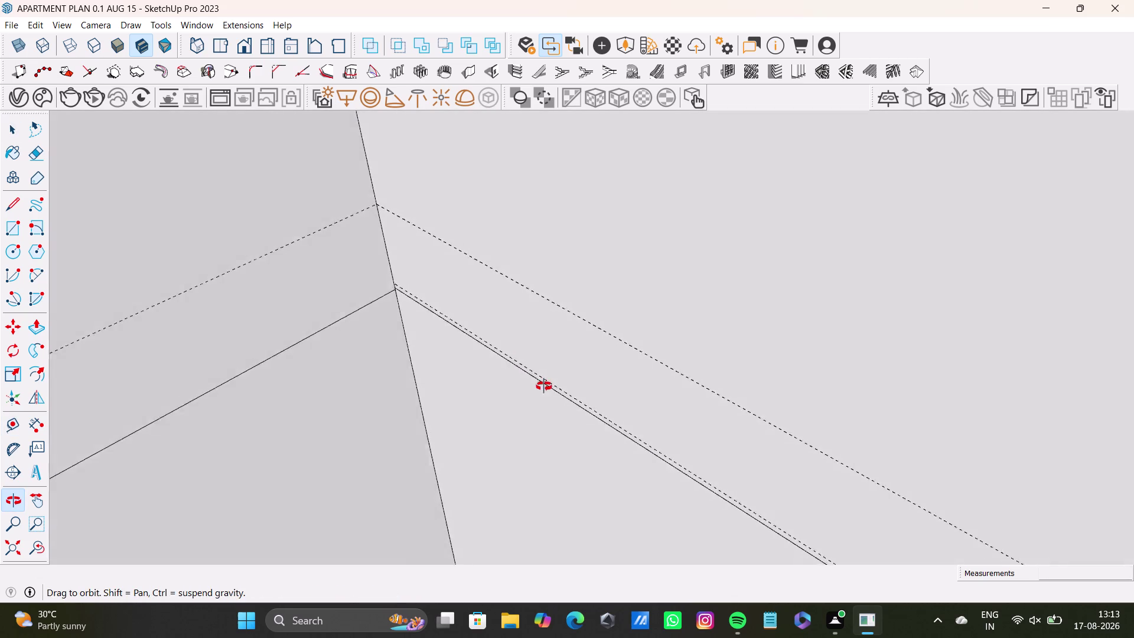
middle_drag(538, 386, 677, 326)
scroll(down, 3)
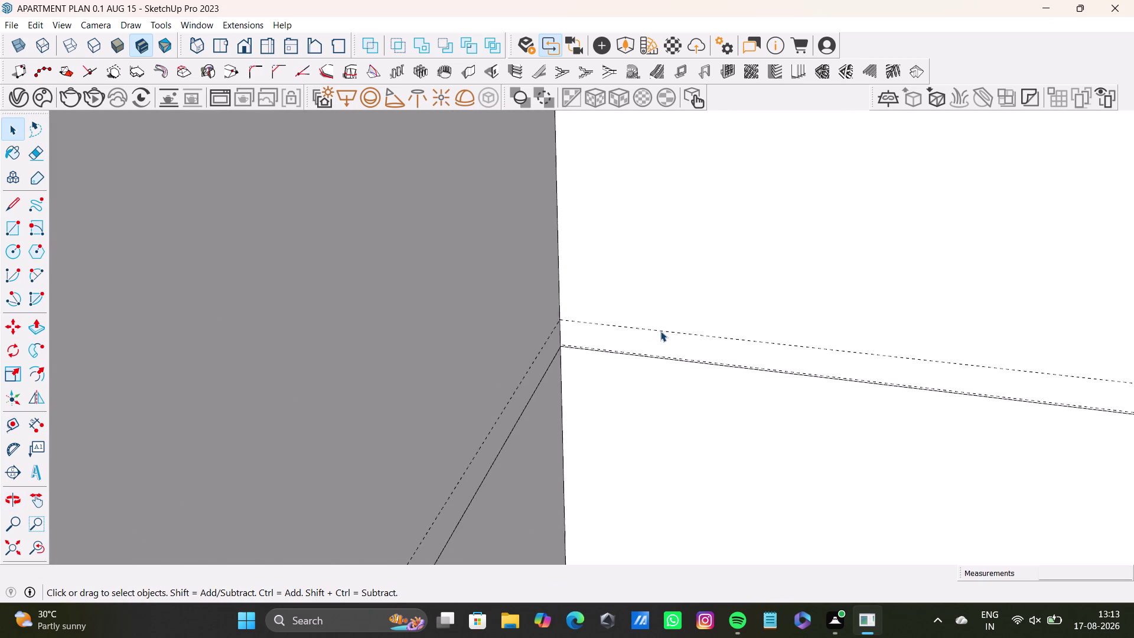
middle_drag(676, 324, 431, 318)
scroll(down, 3)
middle_drag(645, 307, 531, 315)
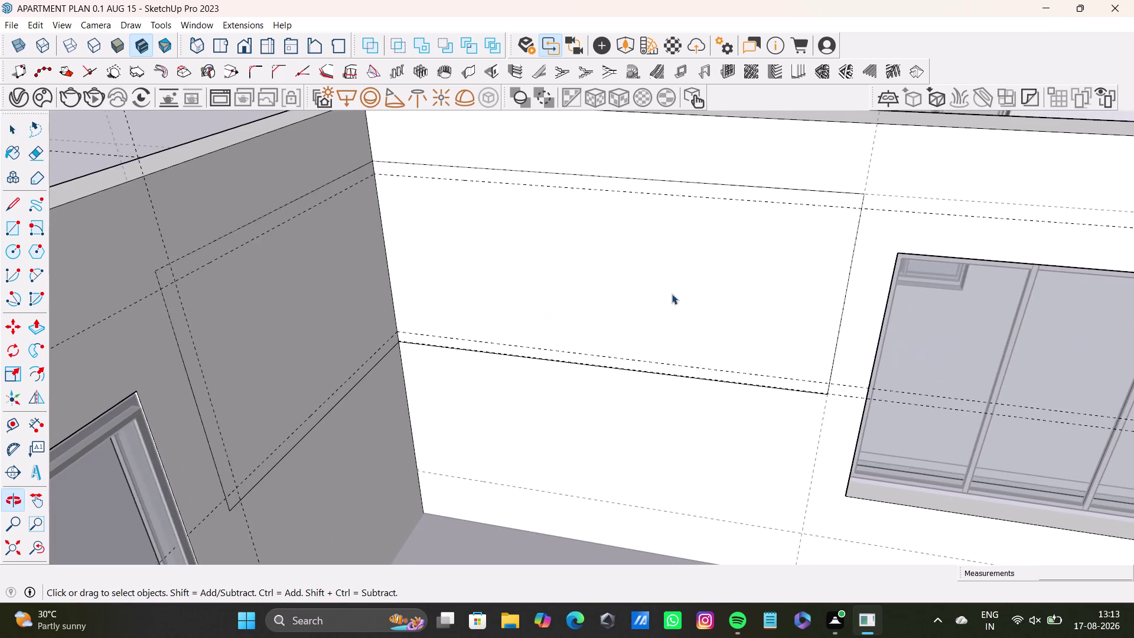
scroll(up, 3)
Add a 2" guide inside the rectangle's right edge, then view both walls.
click(22, 430)
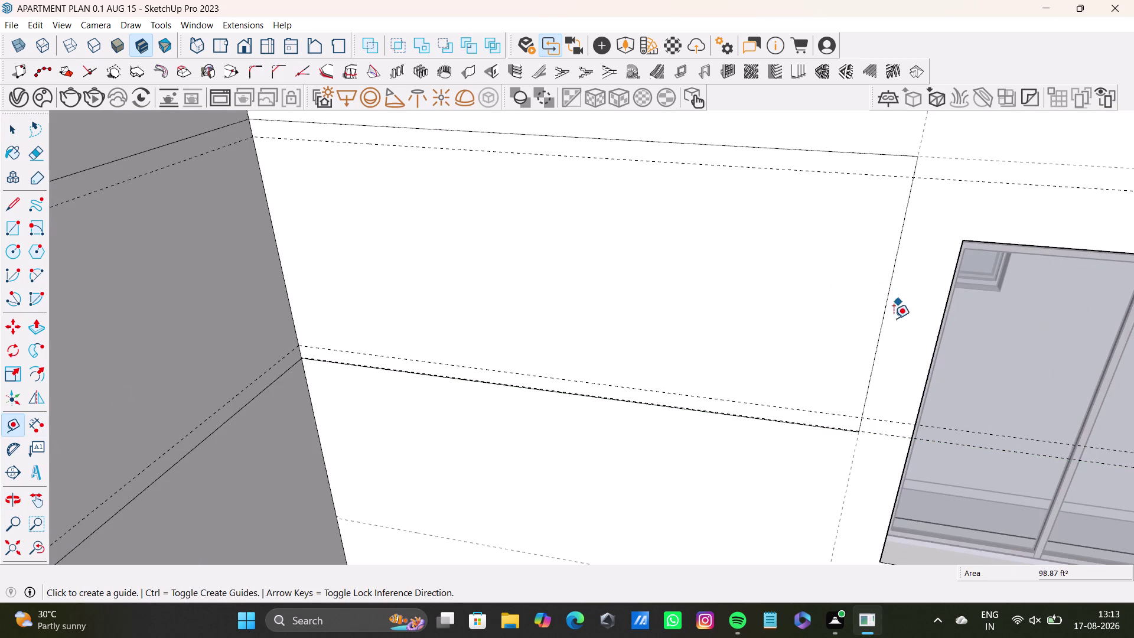
click(875, 337)
key(2)
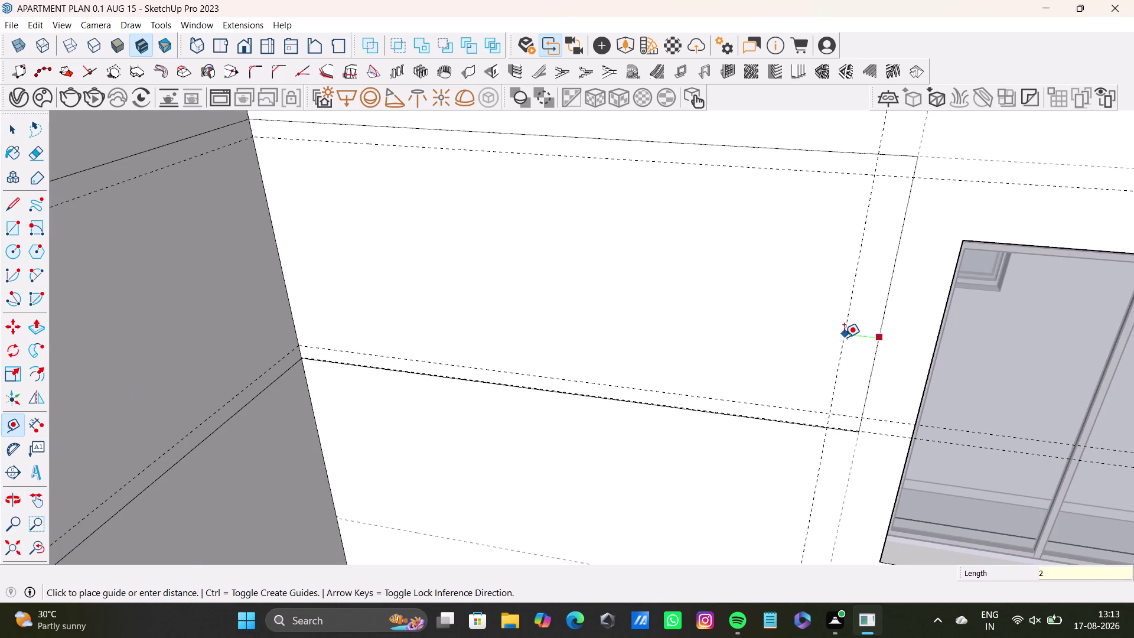
key(shift+quotedbl)
key(Return)
key(space)
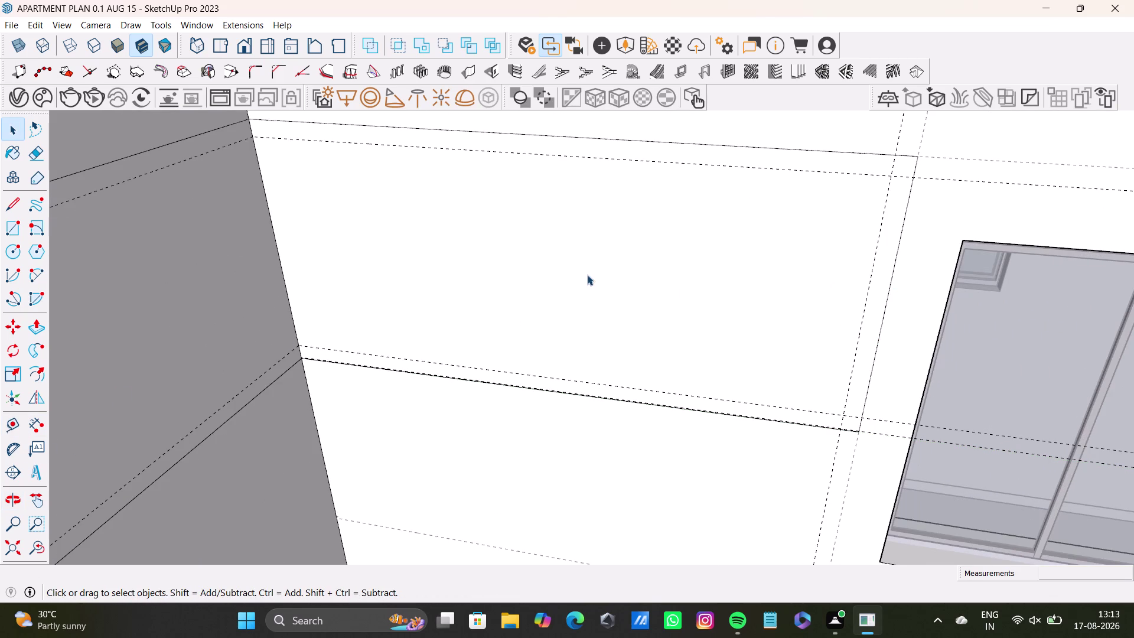
scroll(down, 3)
middle_drag(587, 288, 628, 279)
scroll(down, 3)
middle_drag(647, 306, 526, 331)
middle_drag(530, 323, 602, 278)
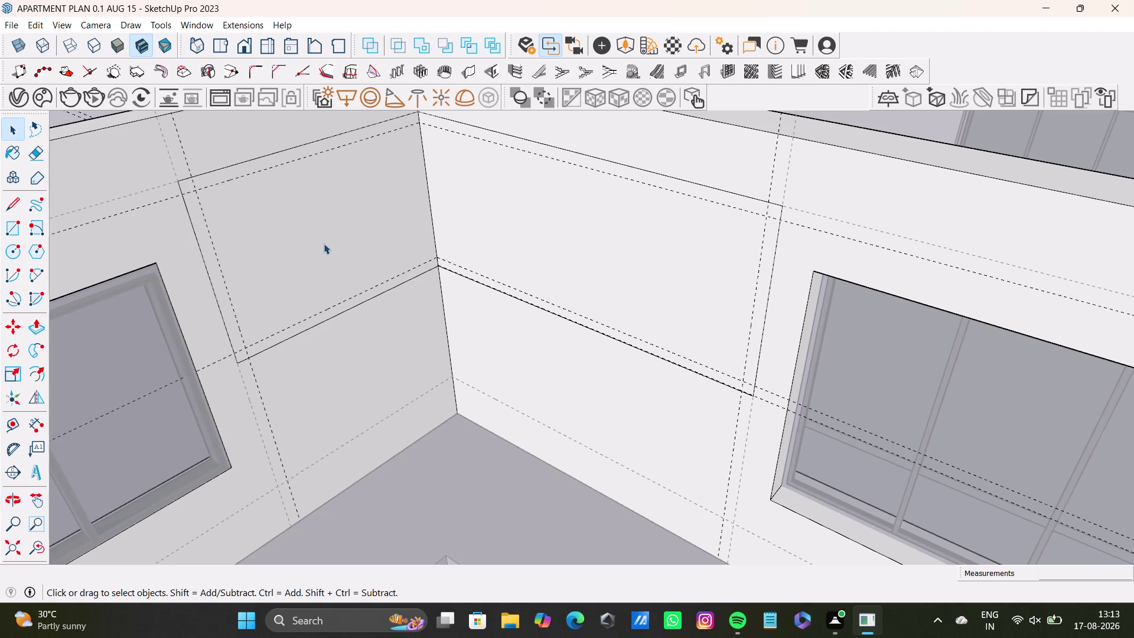